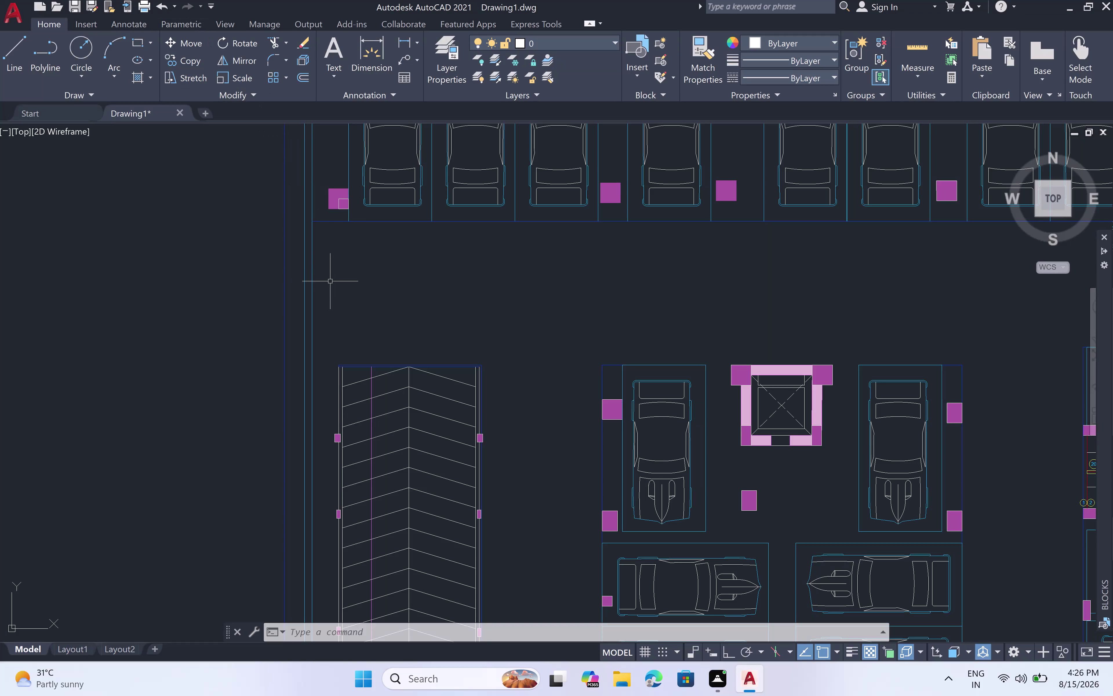
Start a NET-pattern hatch and pick inside the driveway area.
text(h)
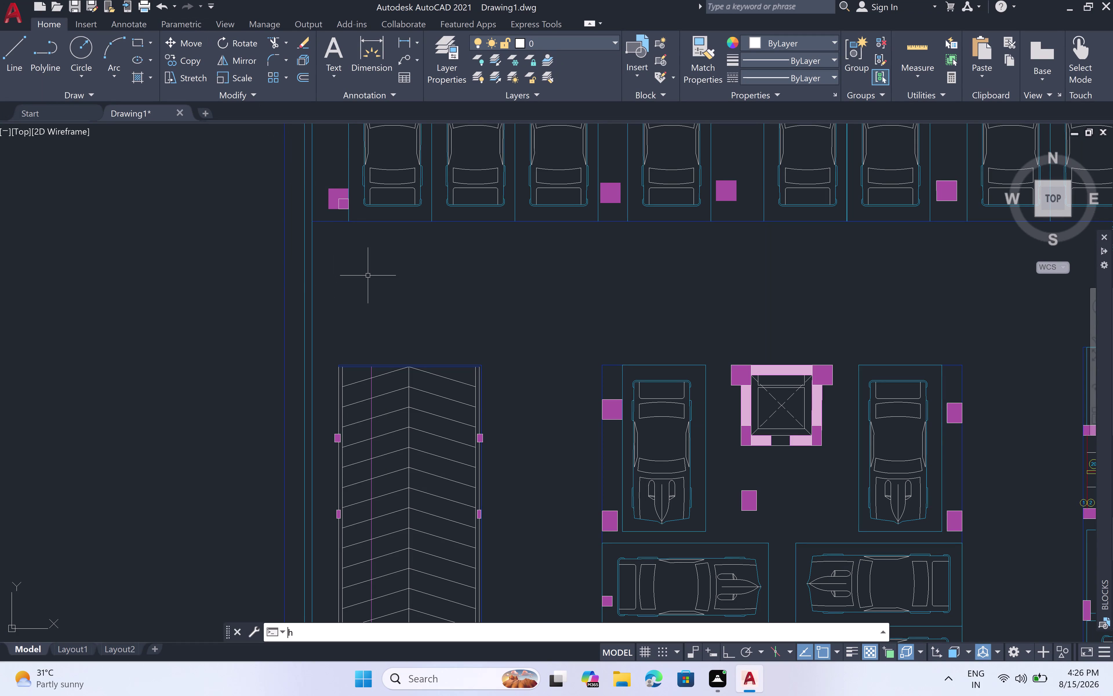
key(space)
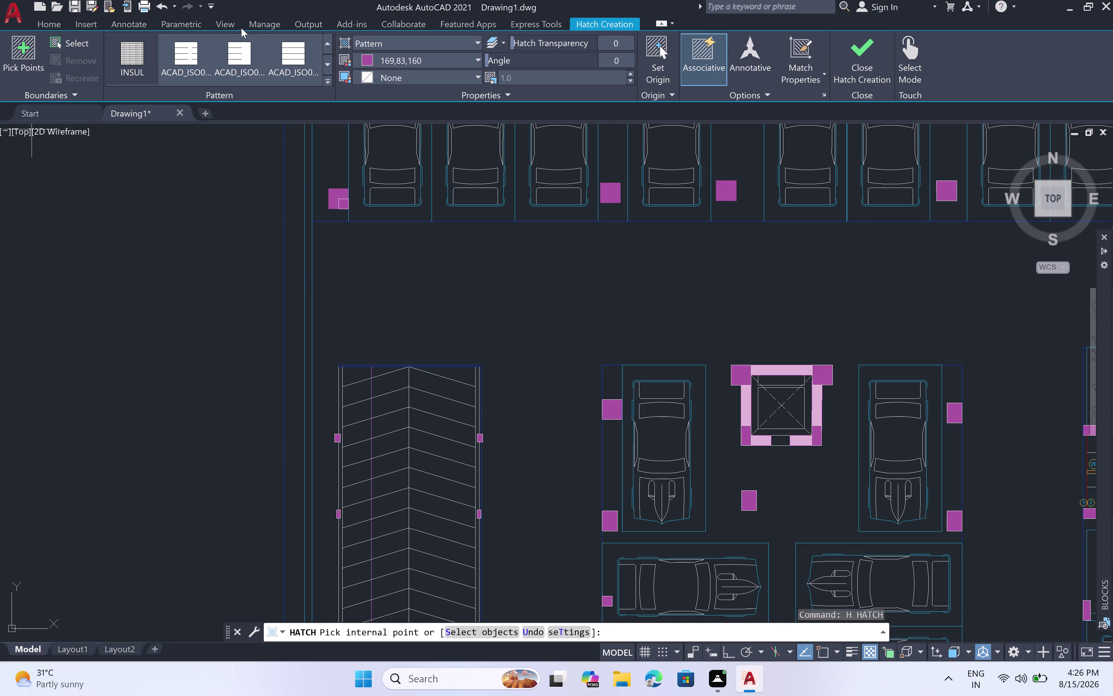
triple_click(326, 71)
click(325, 71)
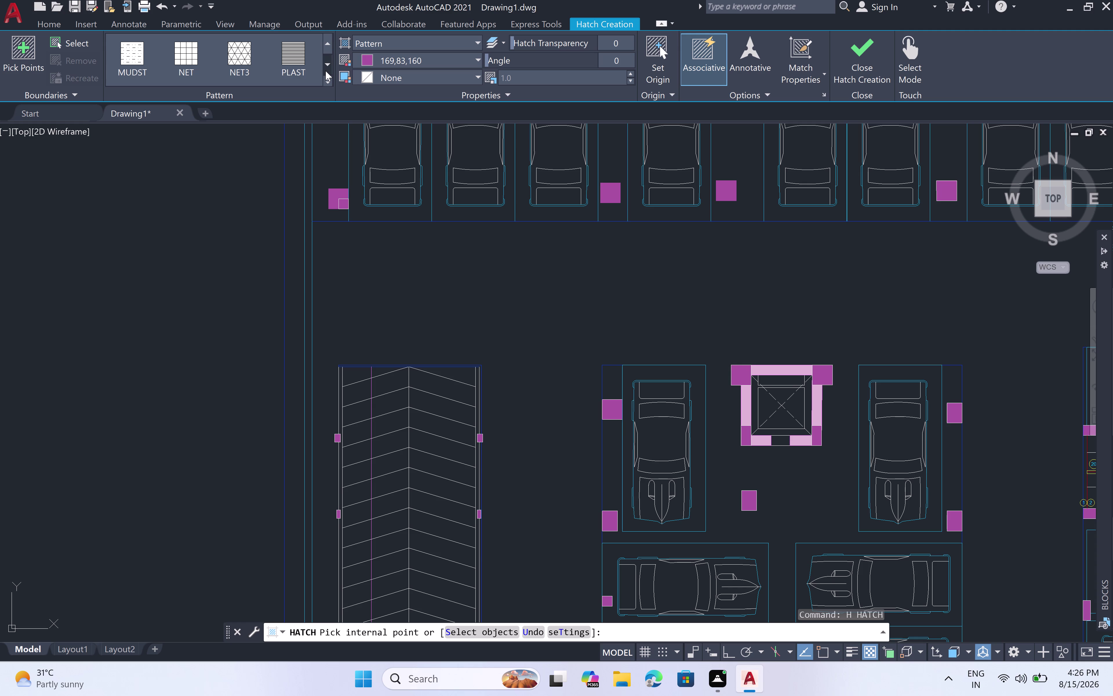
click(184, 55)
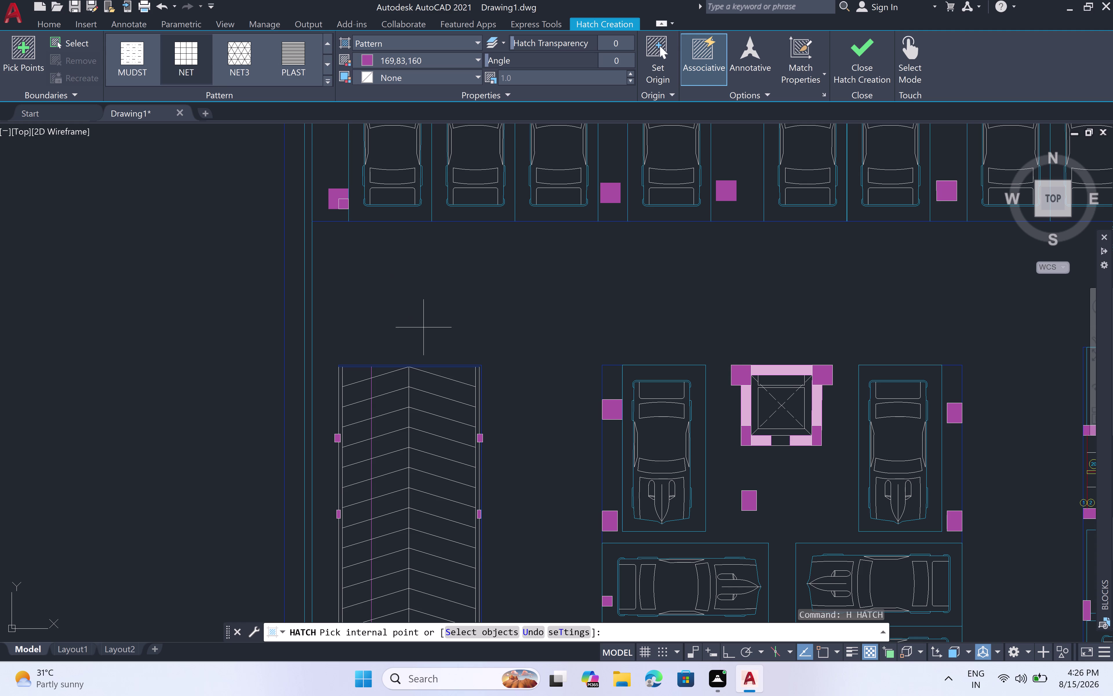
click(450, 313)
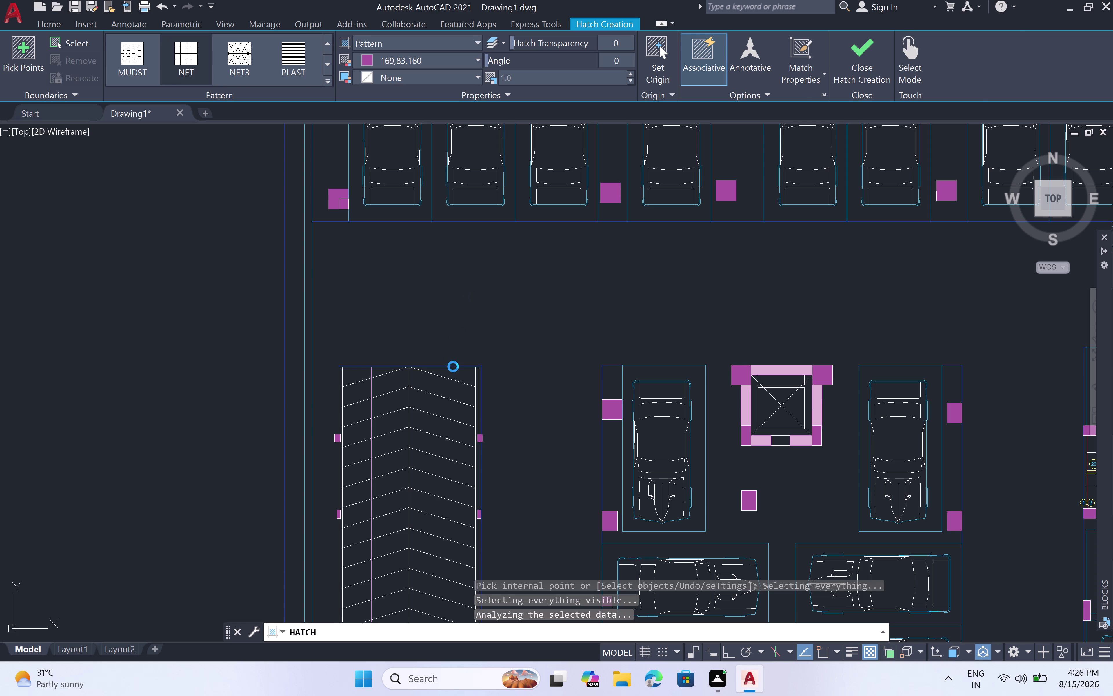
Cancel the hatch and start the LINE command.
key(Escape)
key(l)
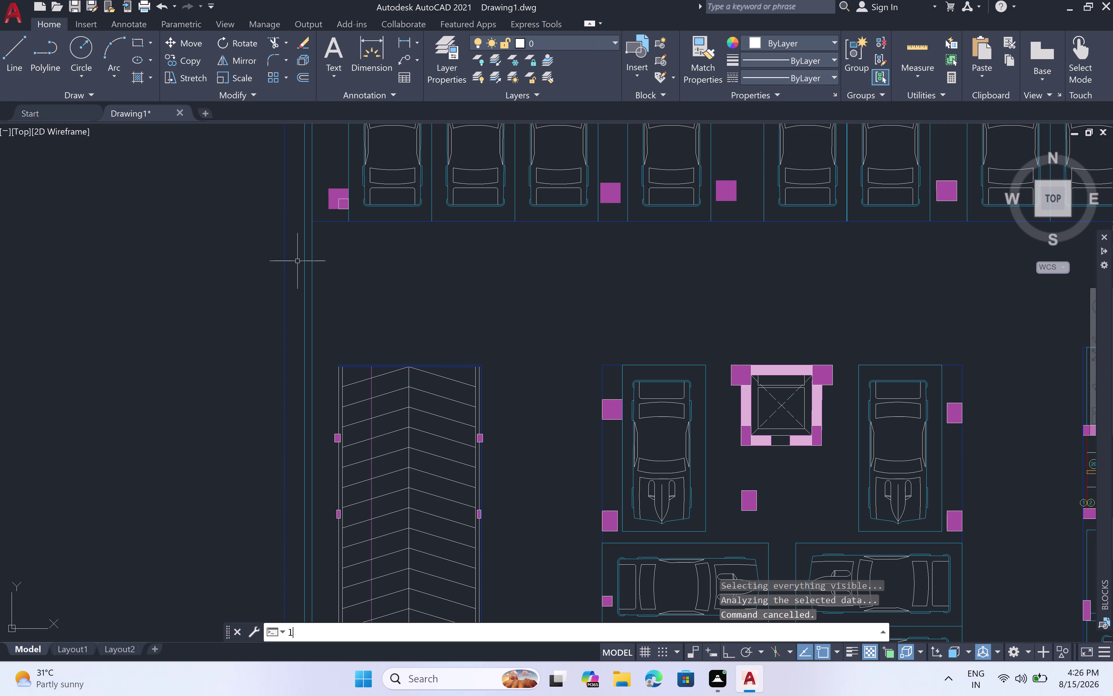
key(space)
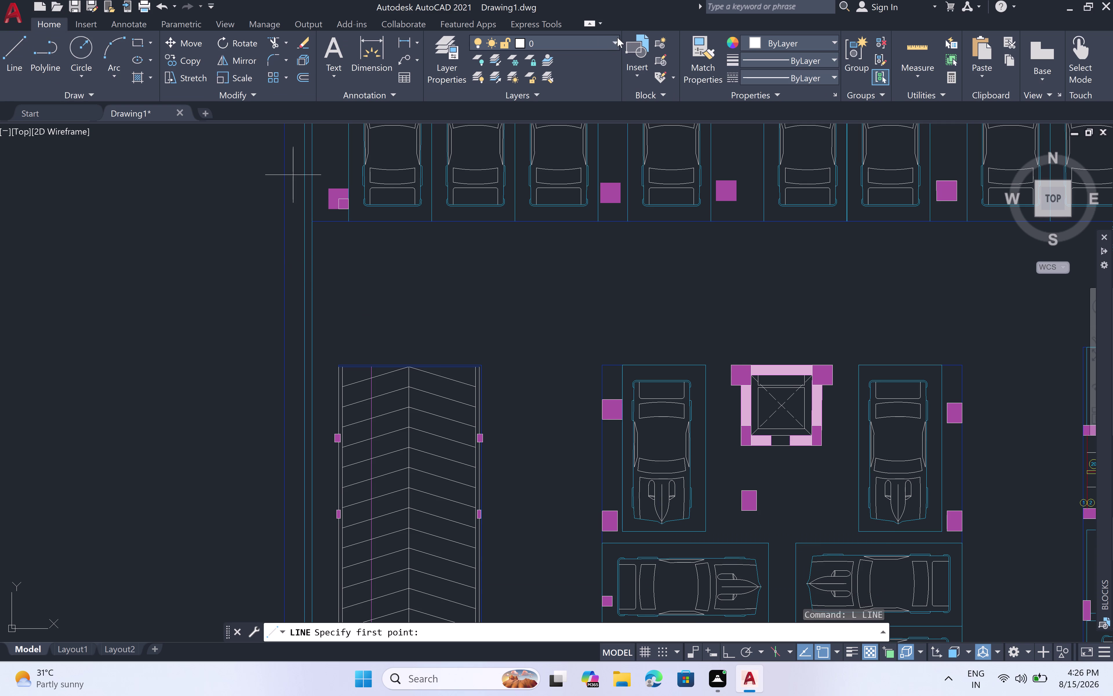
Switch to the blue layer and line the driveway's left and lower edges.
click(614, 39)
click(569, 74)
scroll(up, 3)
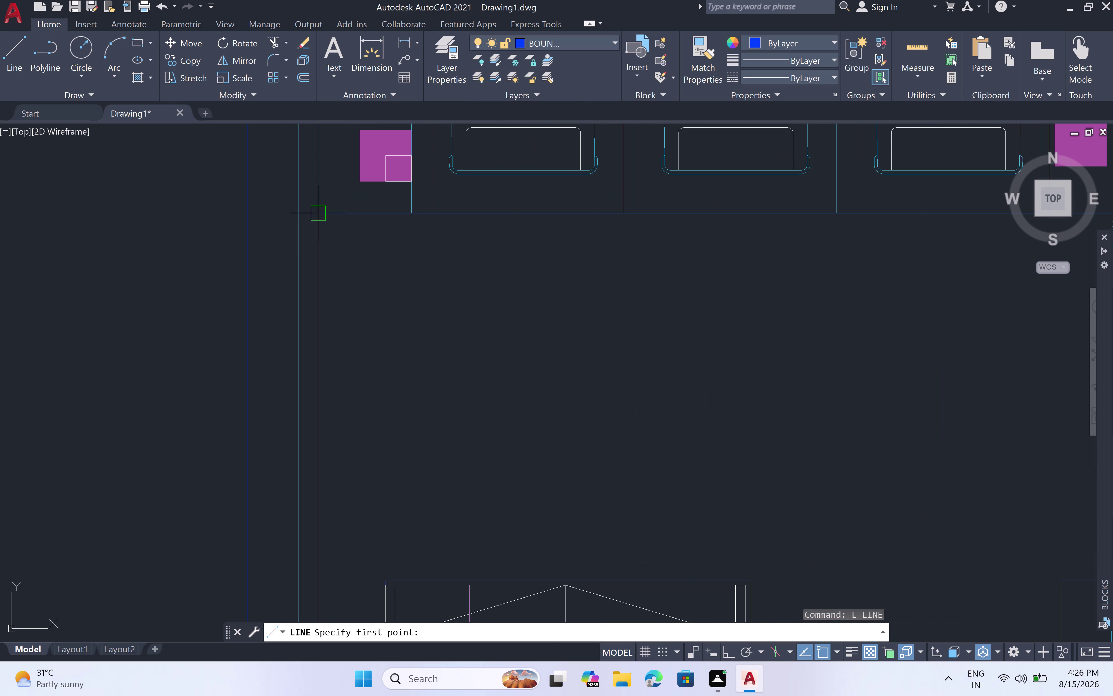
double_click(320, 211)
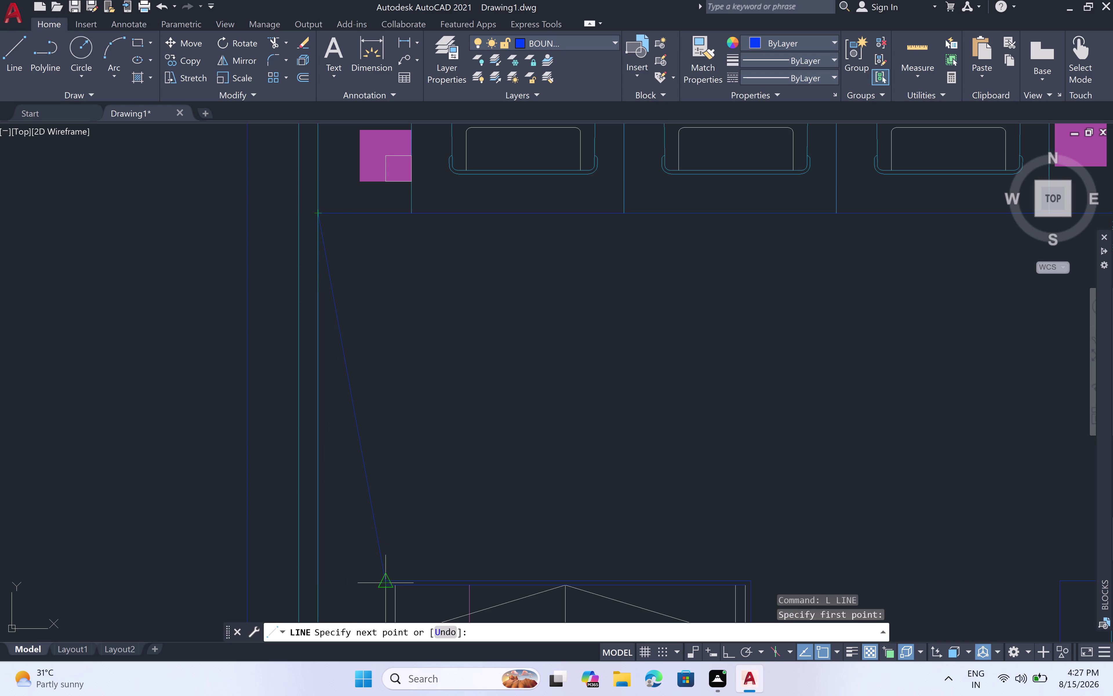
scroll(up, 3)
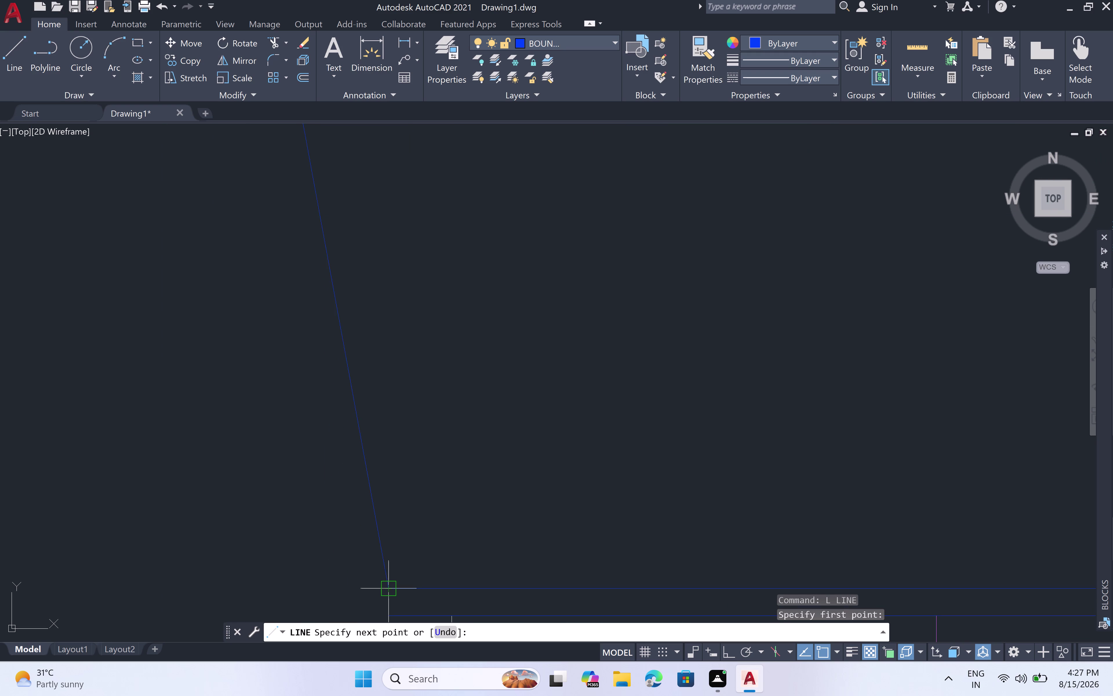
scroll(down, 3)
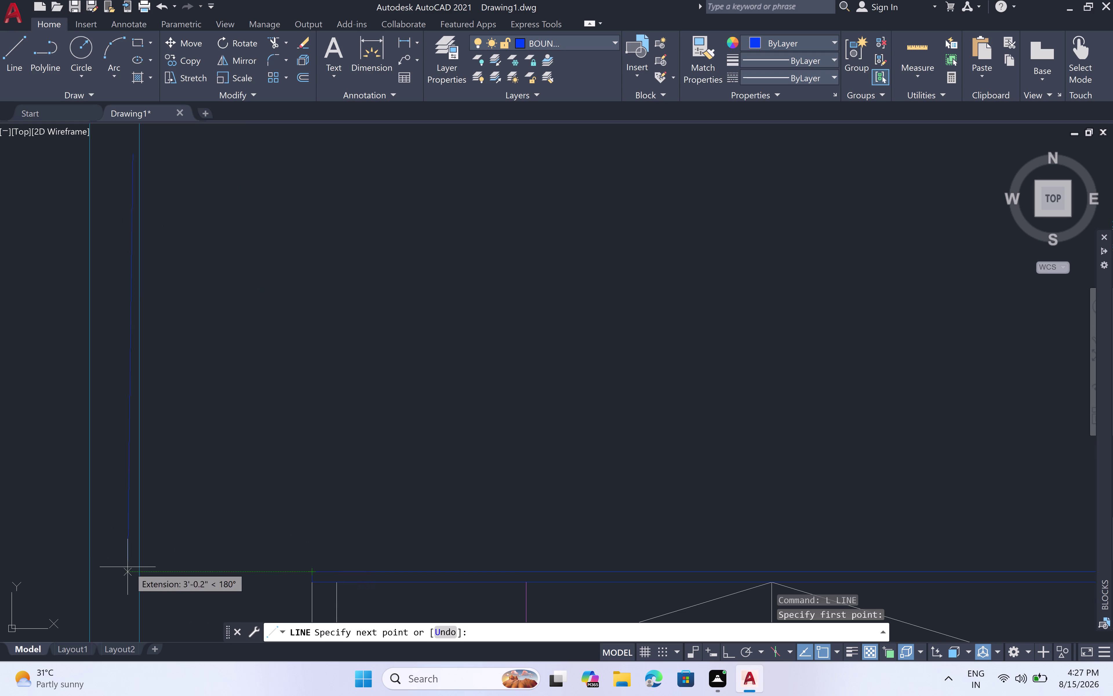
double_click(138, 569)
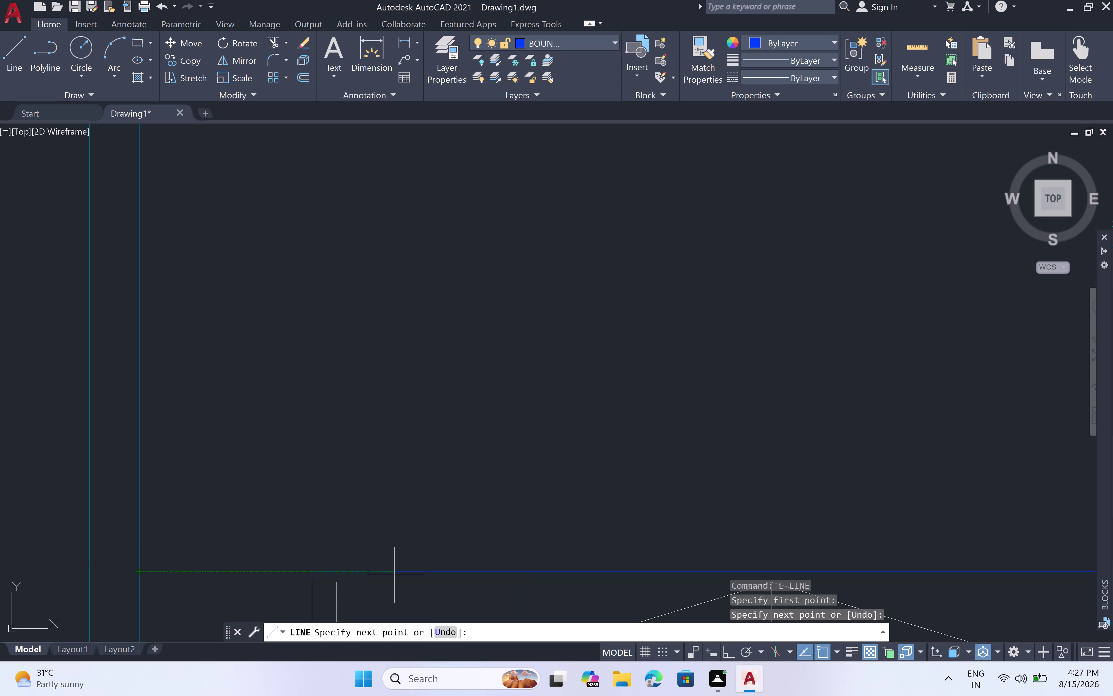
scroll(up, 3)
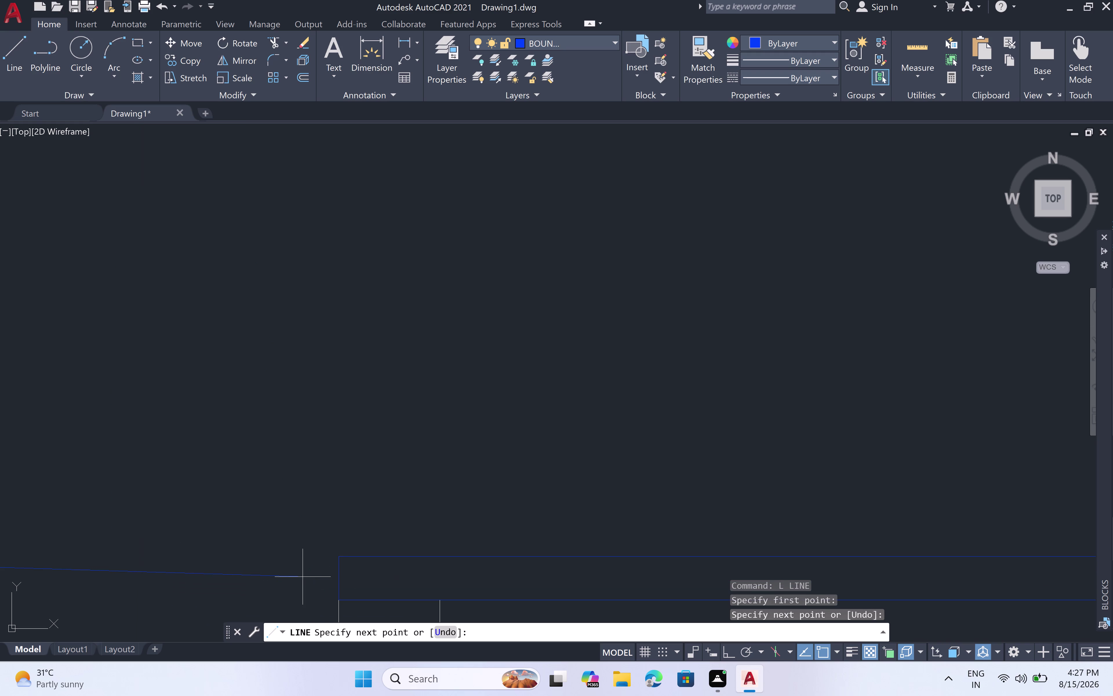
click(333, 561)
scroll(down, 3)
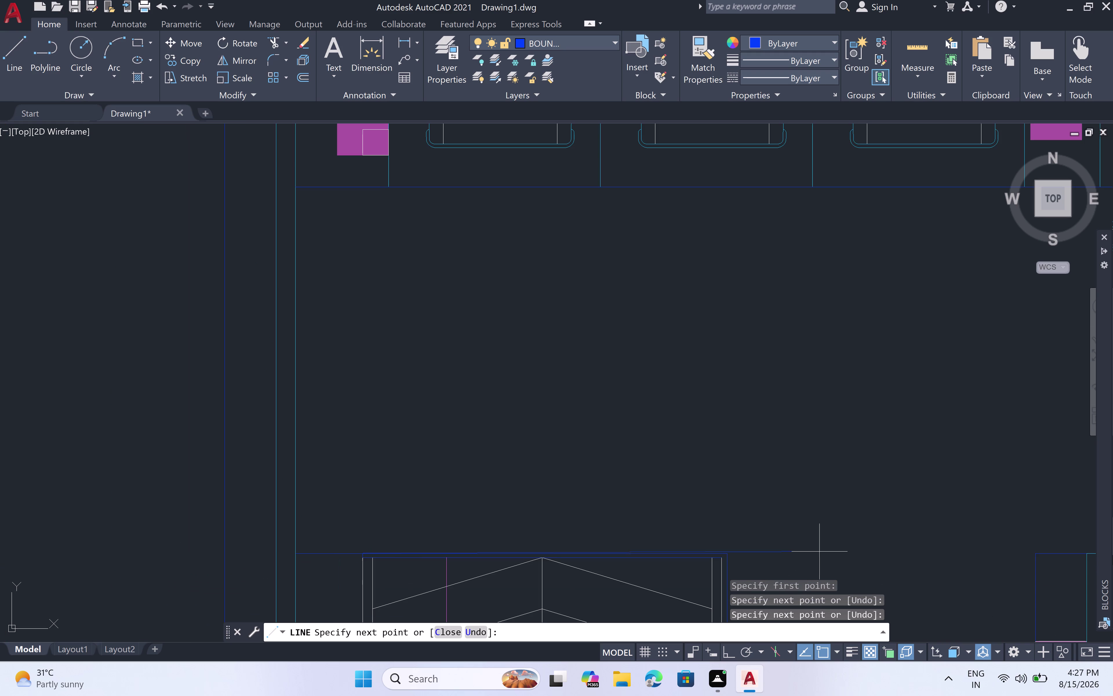
scroll(down, 3)
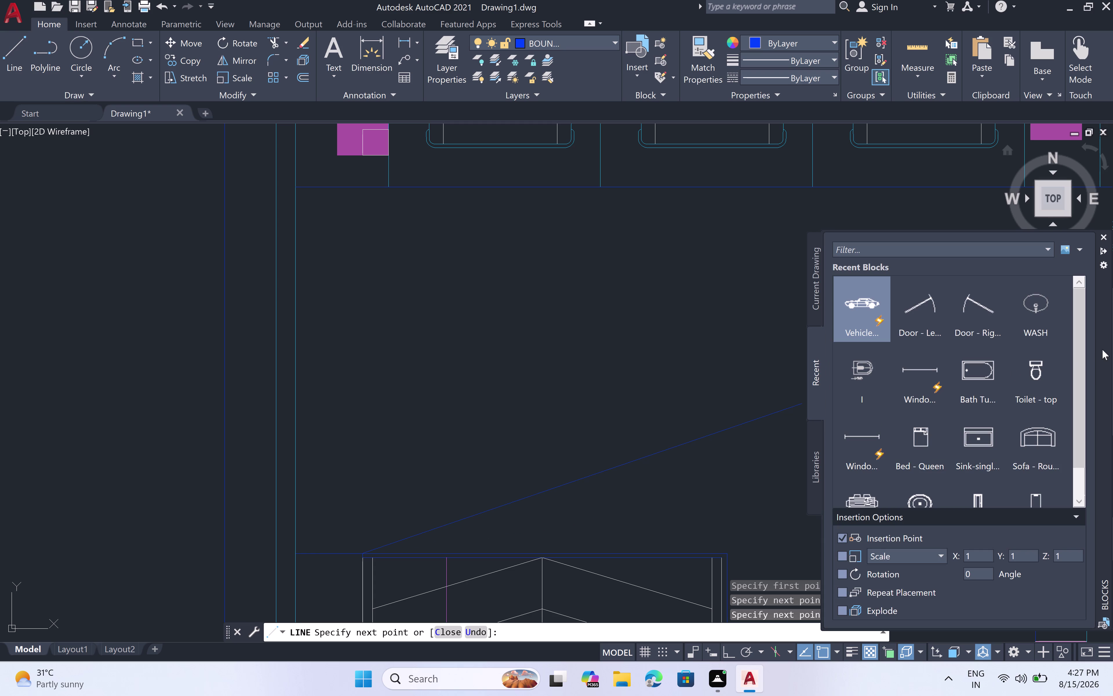
With Ortho on, extend the boundary line to the driveway's right end by the stairs.
double_click(1103, 236)
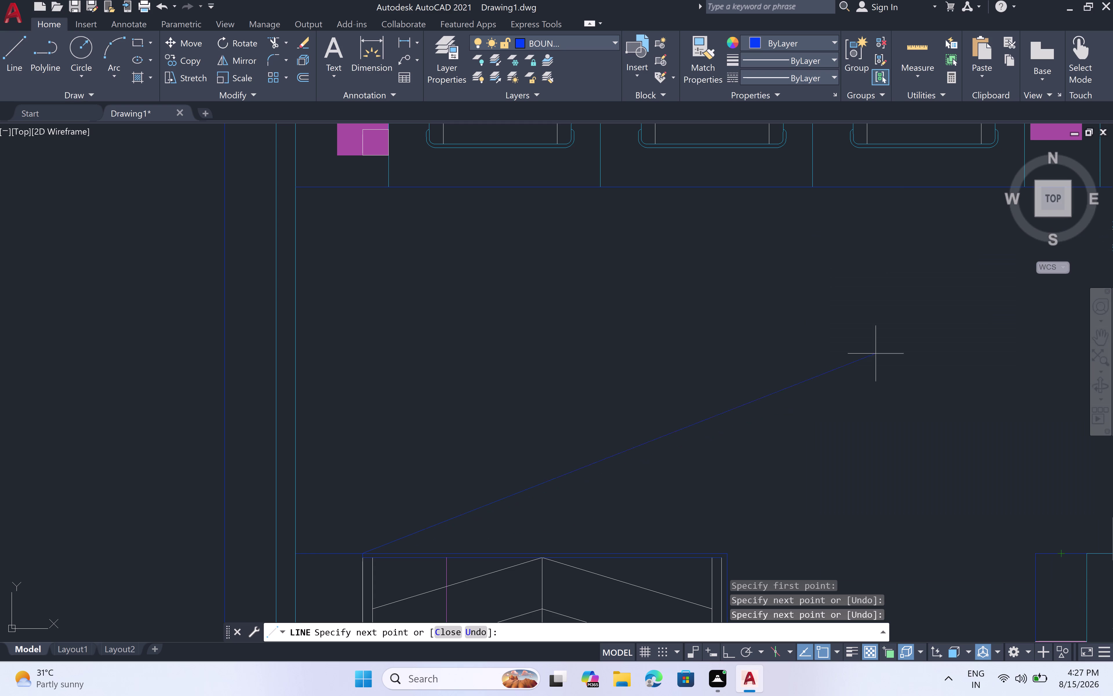
scroll(down, 3)
middle_drag(876, 396, 126, 290)
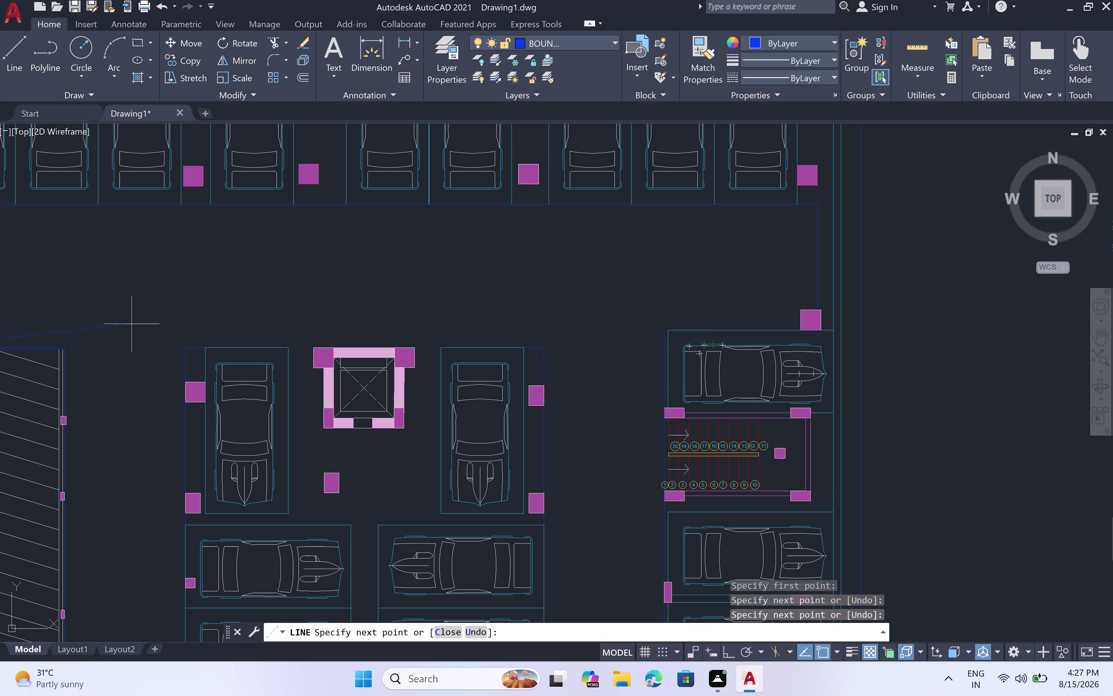
scroll(up, 3)
scroll(down, 3)
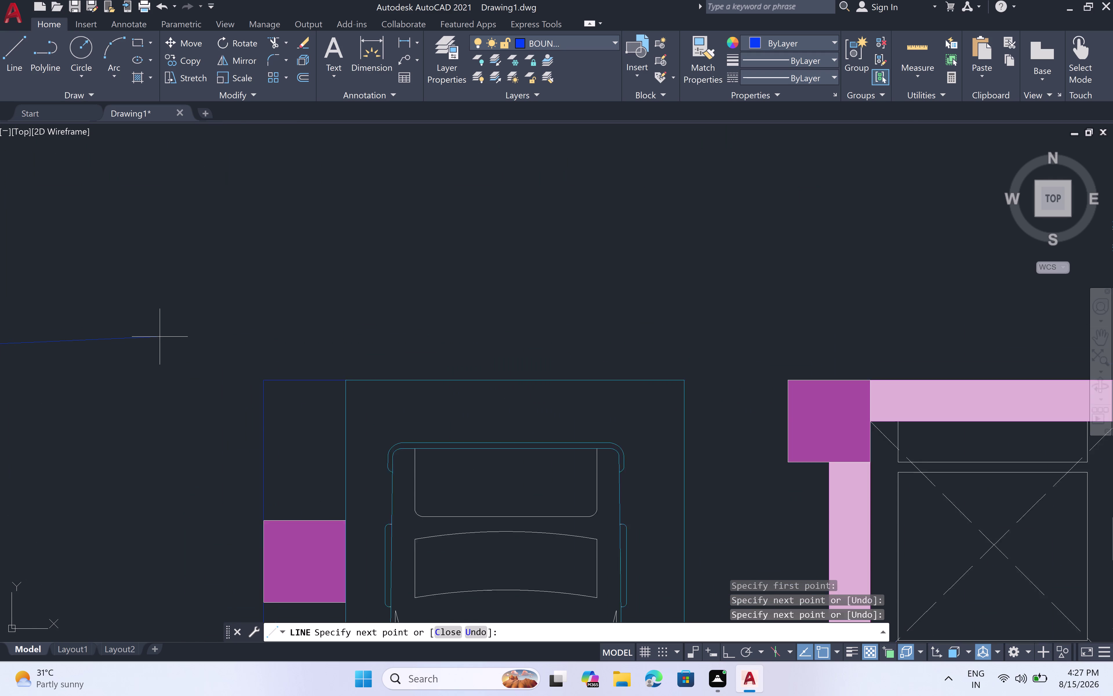
scroll(down, 3)
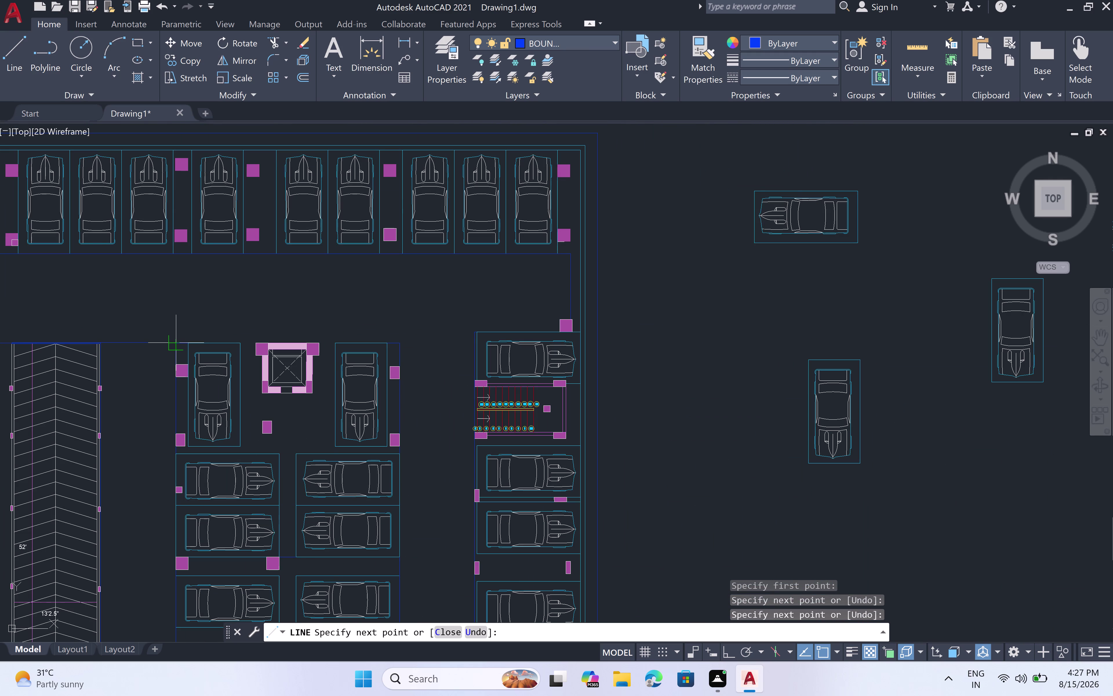
scroll(up, 3)
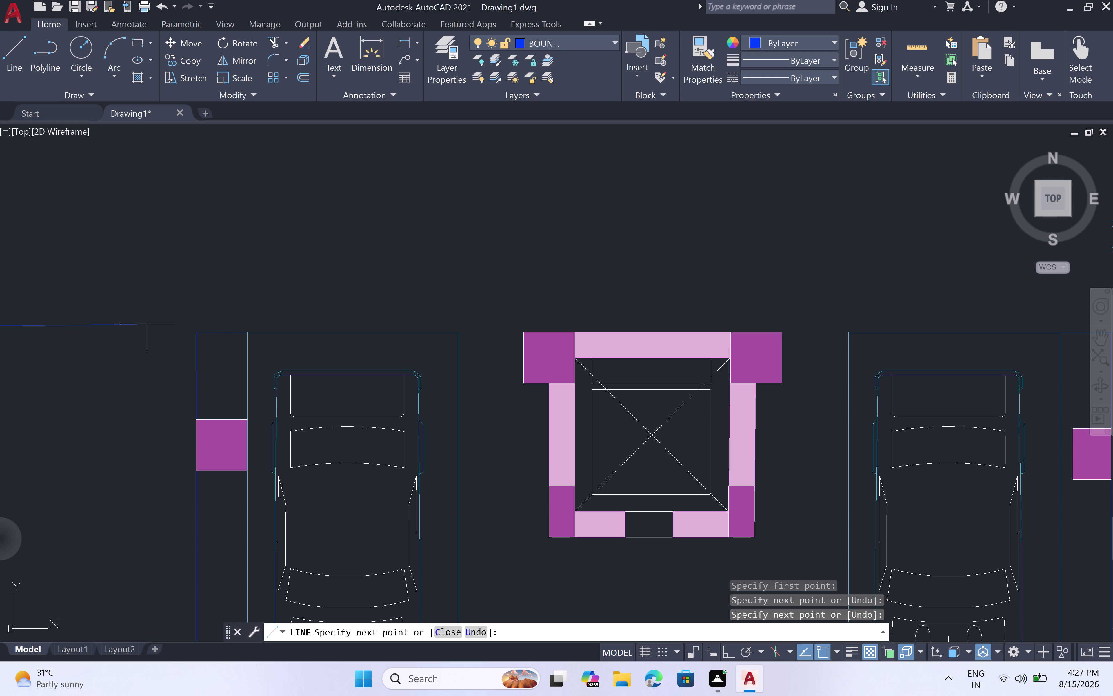
key(F8)
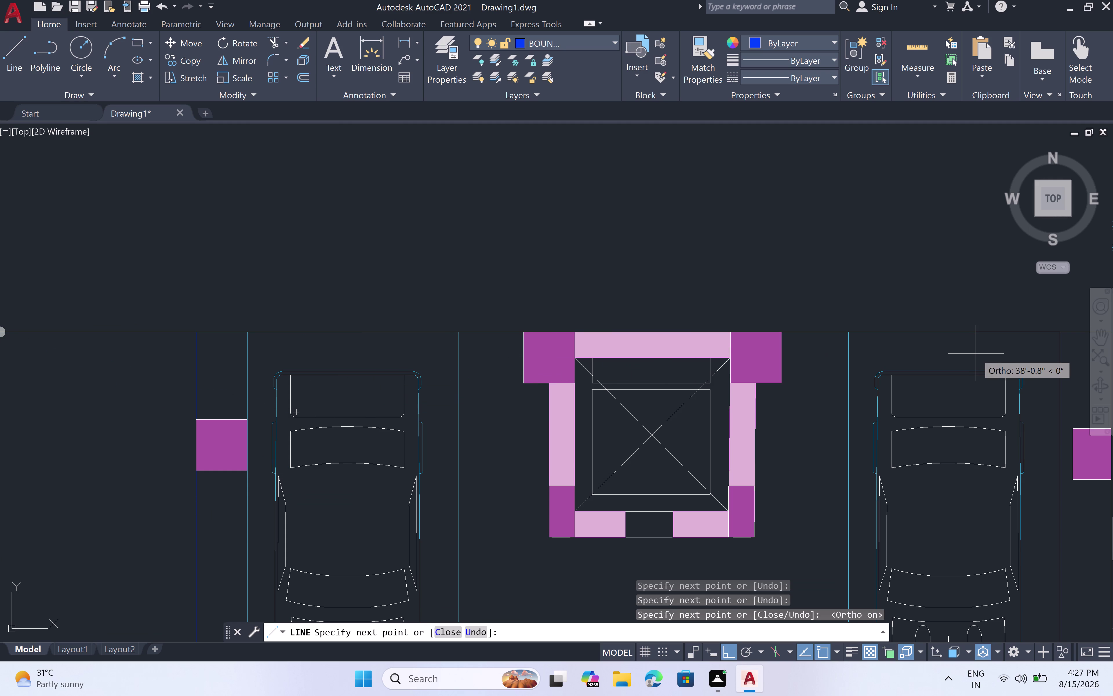
middle_drag(973, 353, 389, 364)
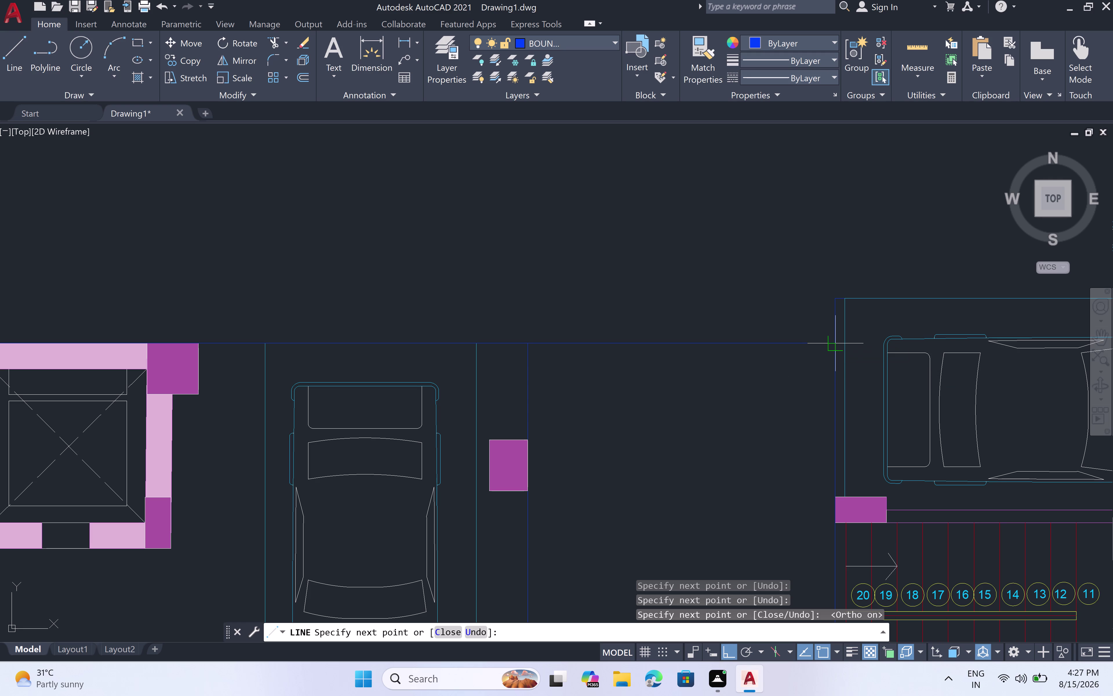
scroll(up, 3)
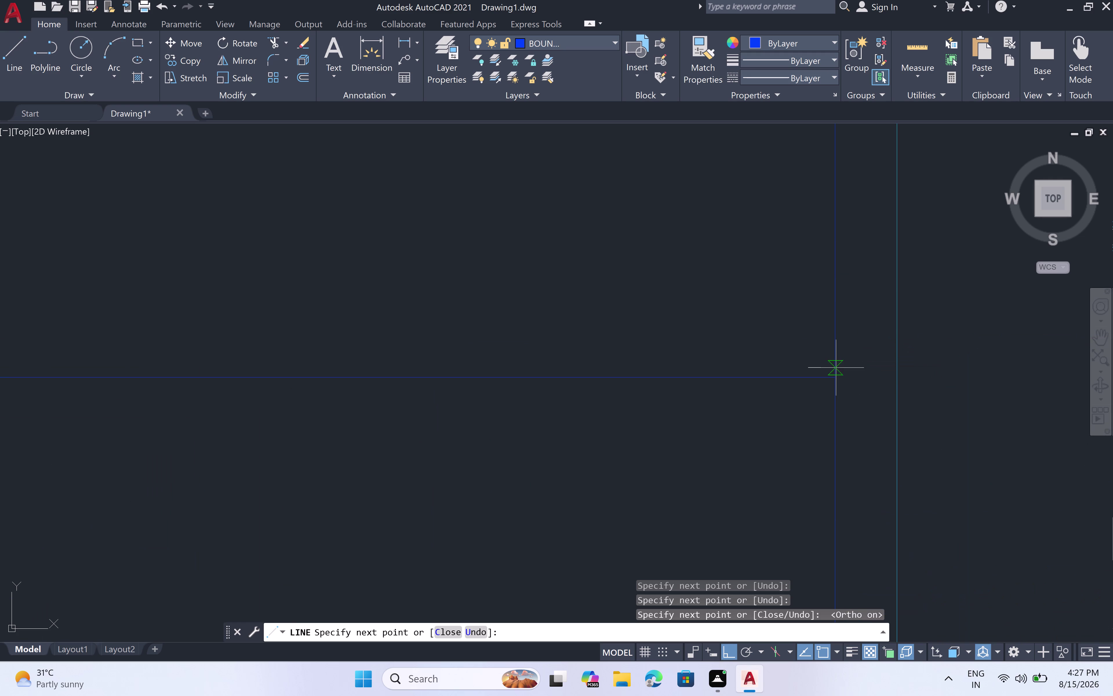
triple_click(834, 374)
key(Escape)
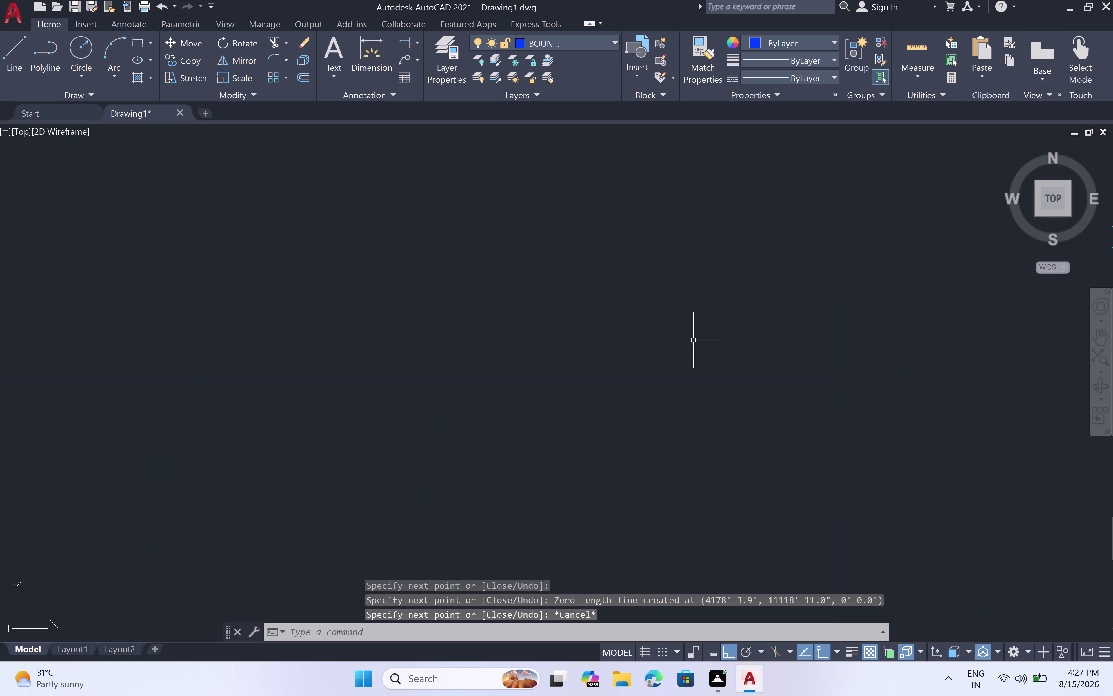
Retry a NET hatch on the driveway and dismiss the boundary-not-found error.
key(h)
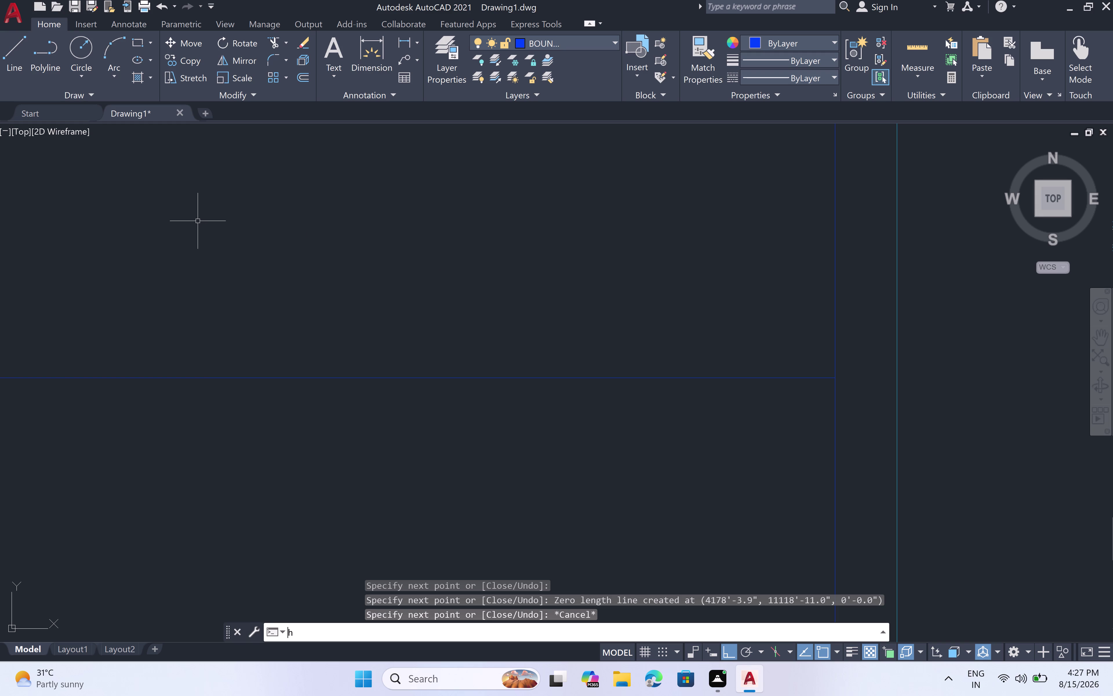
key(space)
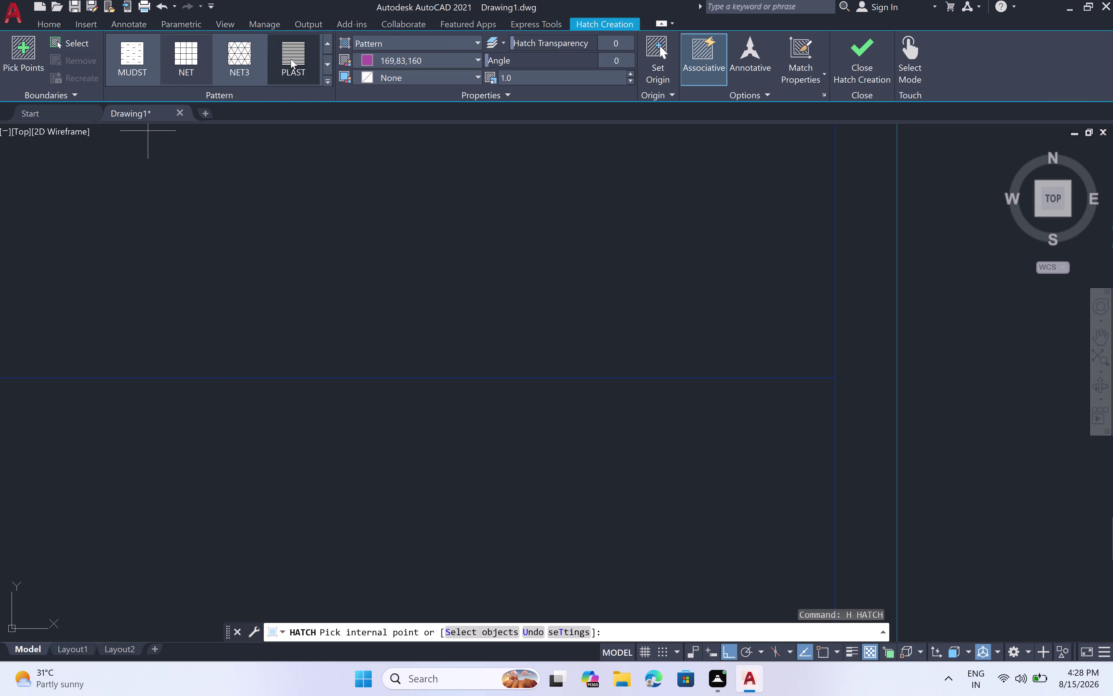
triple_click(186, 53)
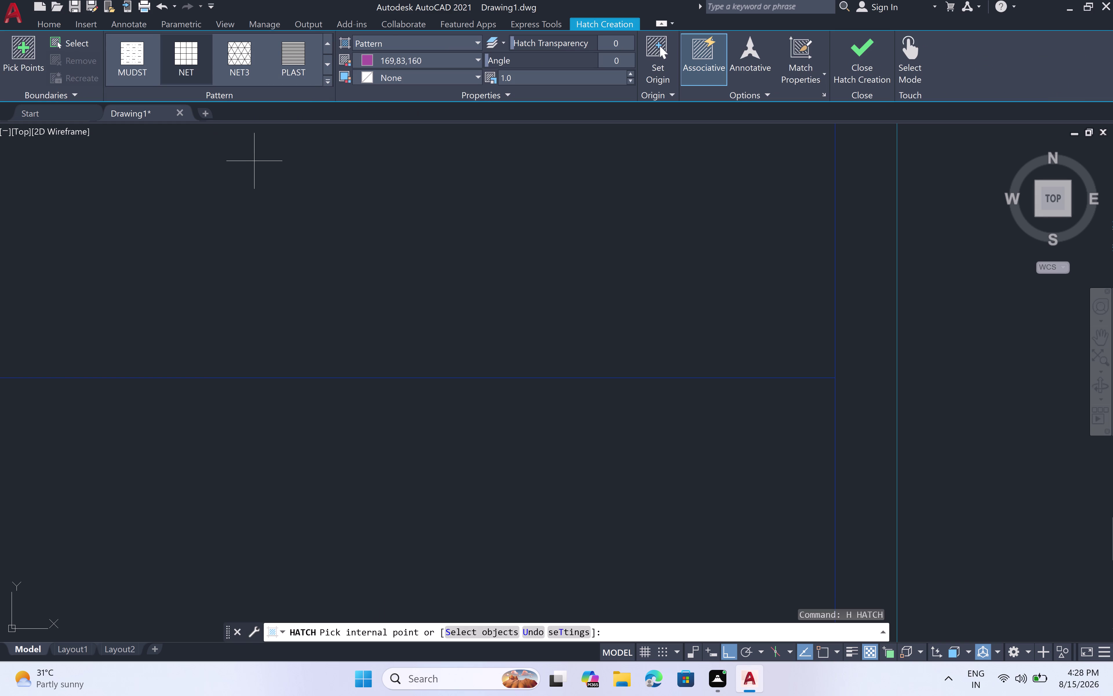
double_click(284, 210)
scroll(up, 3)
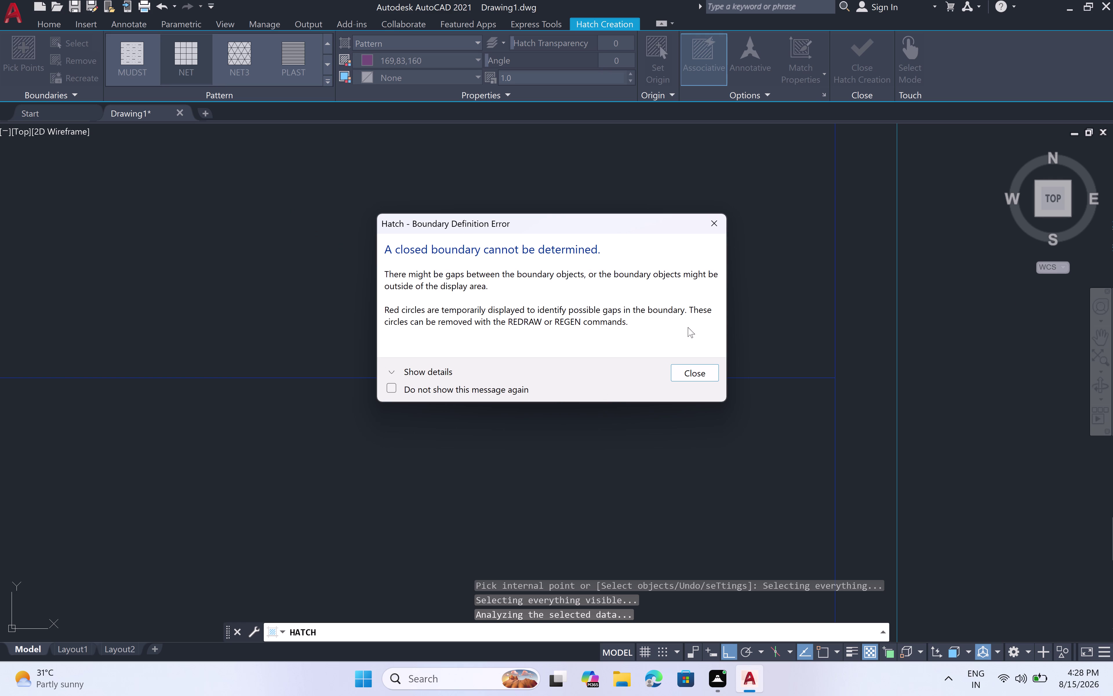
click(701, 365)
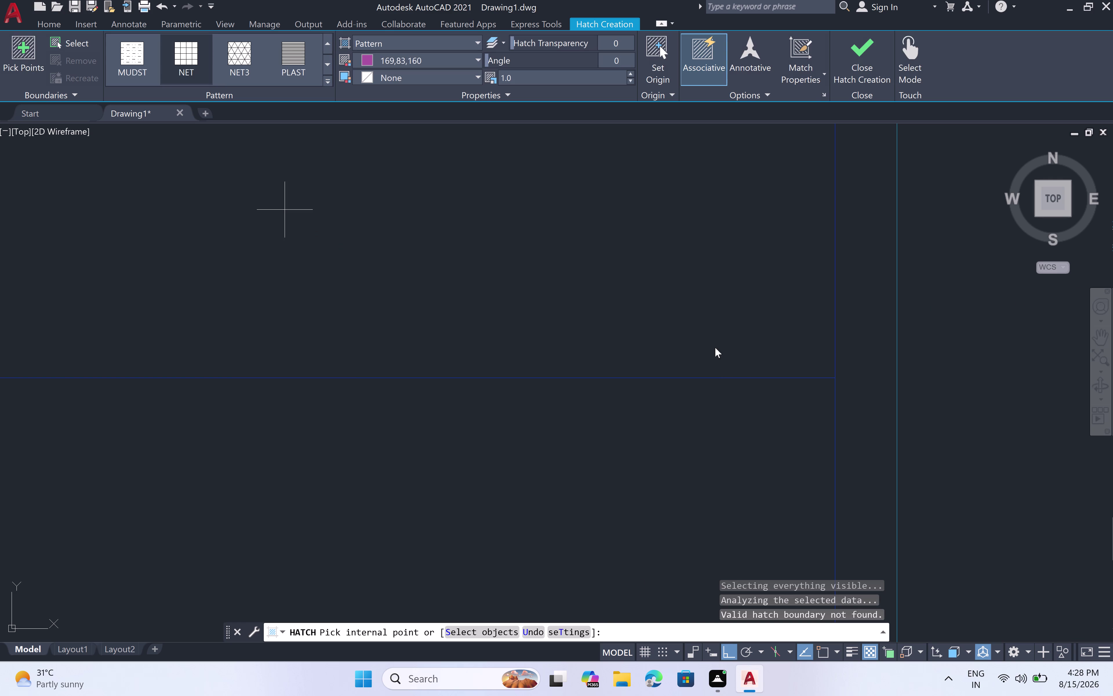
Pan to the plan's right side and cancel the failed hatch.
scroll(down, 3)
scroll(down, 3)
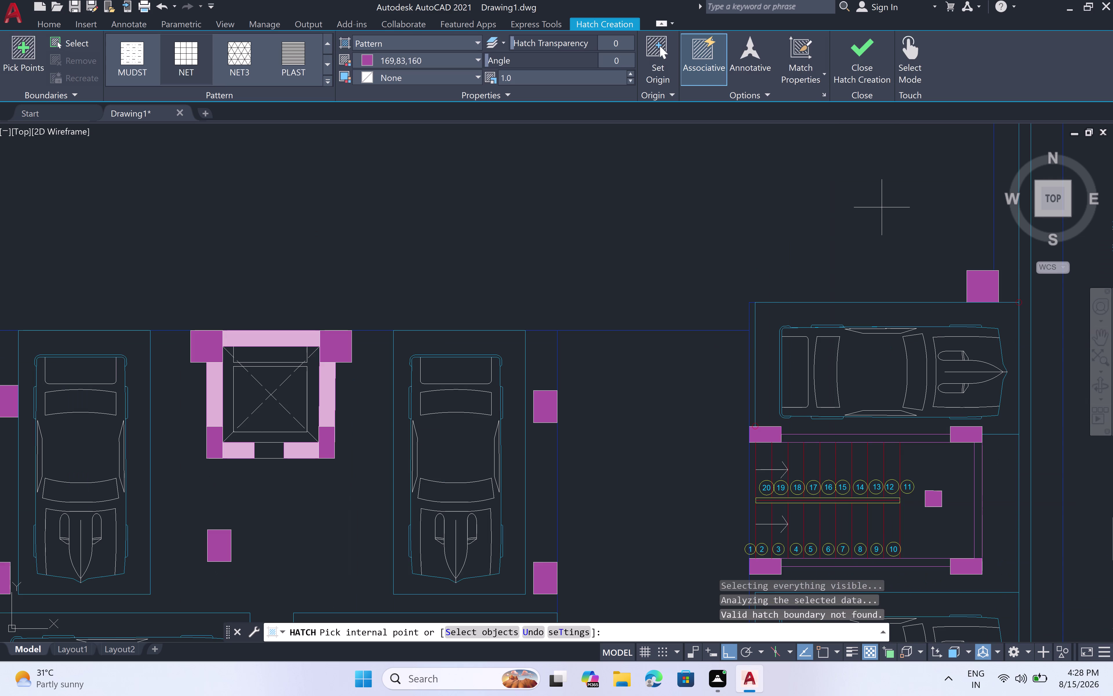
middle_drag(884, 207, 59, 258)
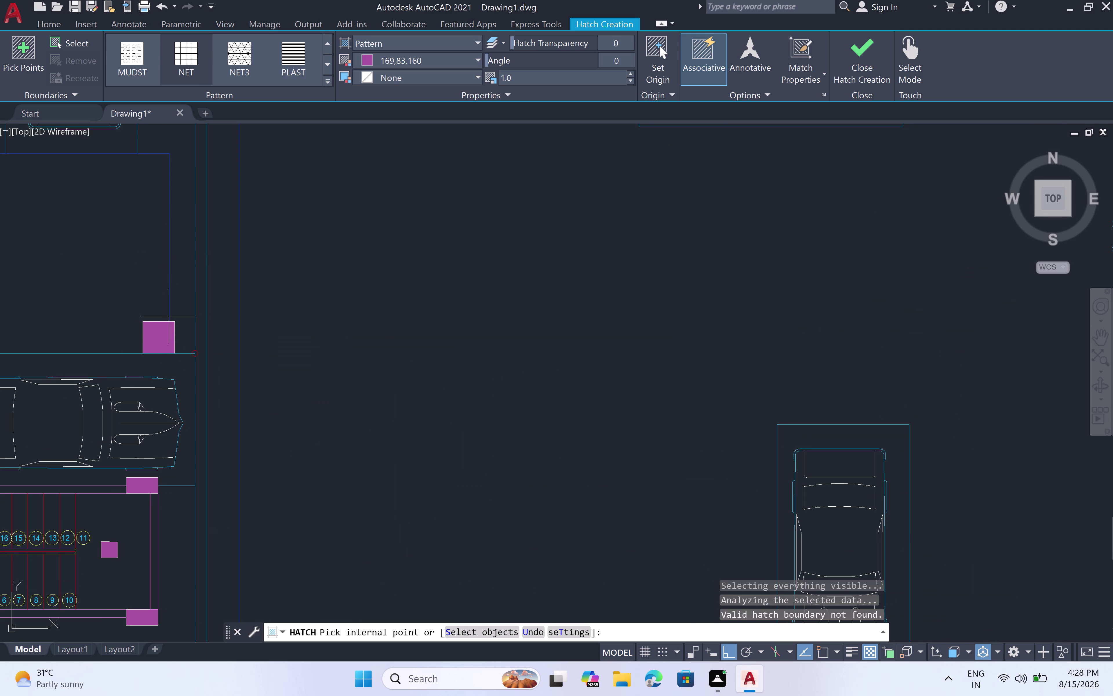
scroll(up, 3)
scroll(up, 3)
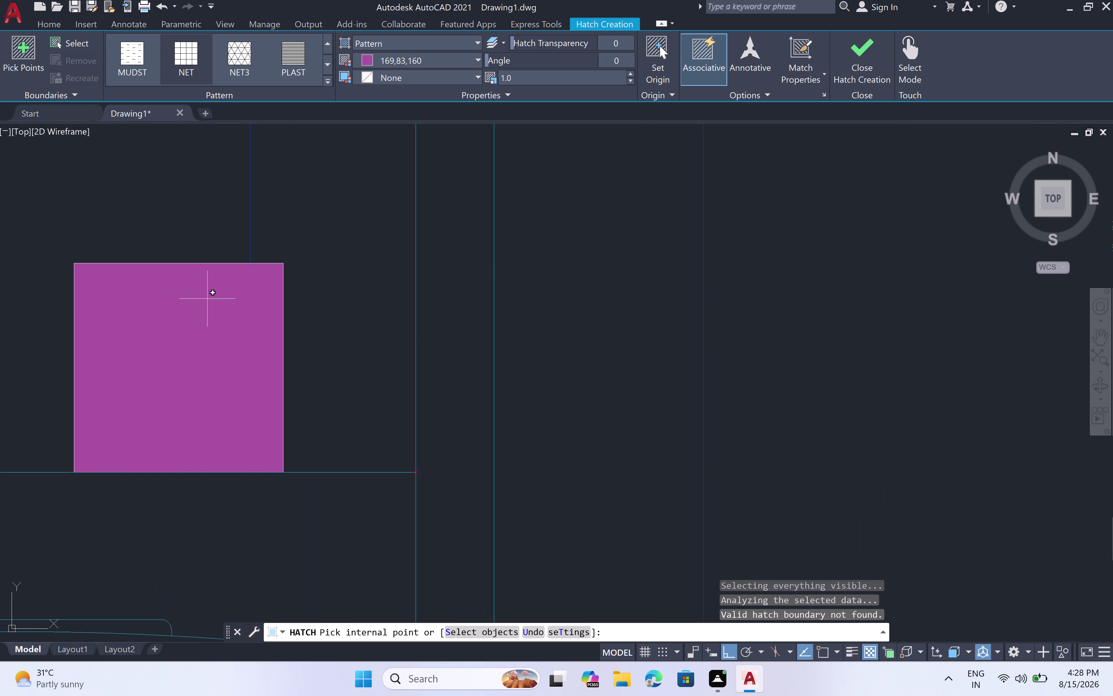
text(l)
key(space)
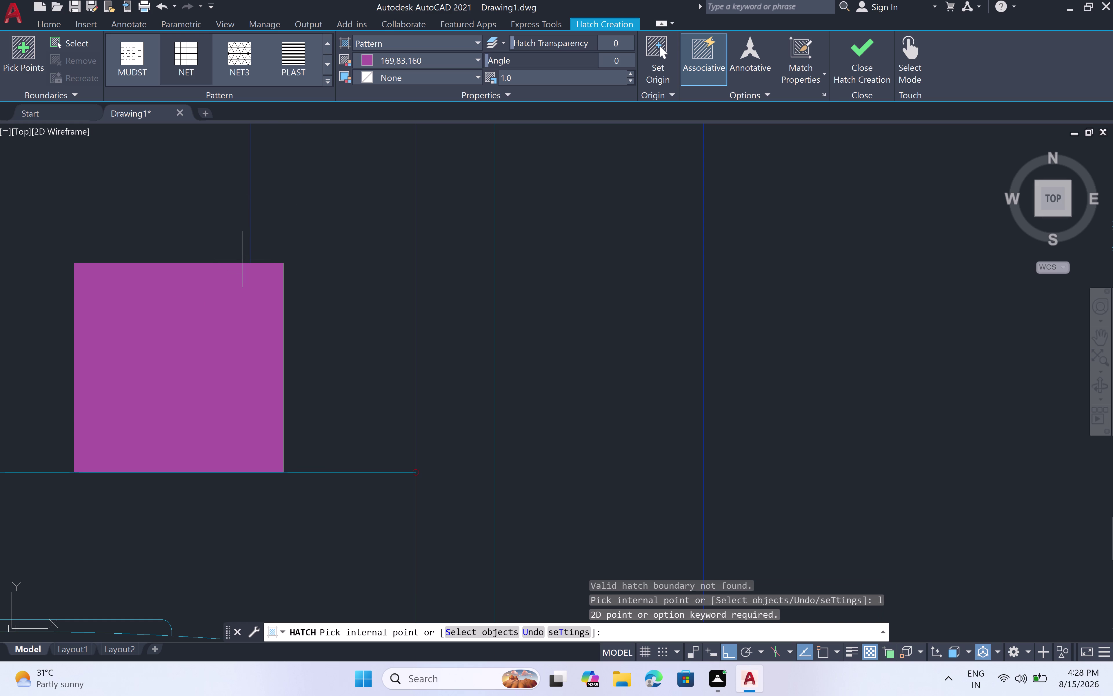
key(Escape)
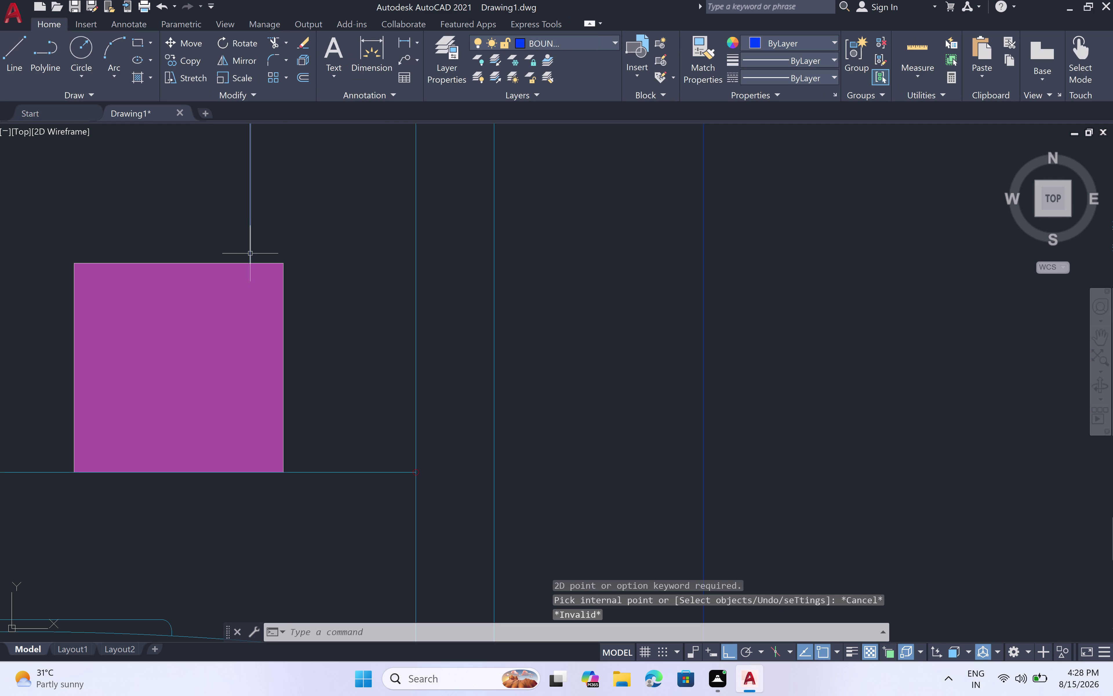
Trace the magenta square's left and bottom edges with lines.
text(l)
key(space)
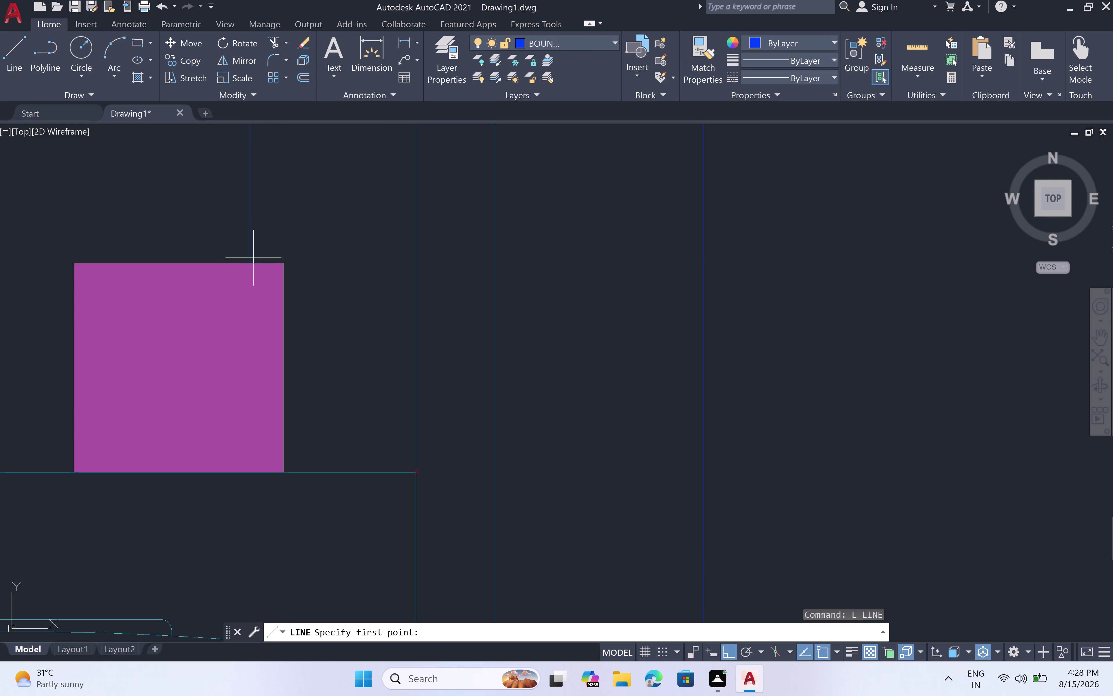
double_click(254, 261)
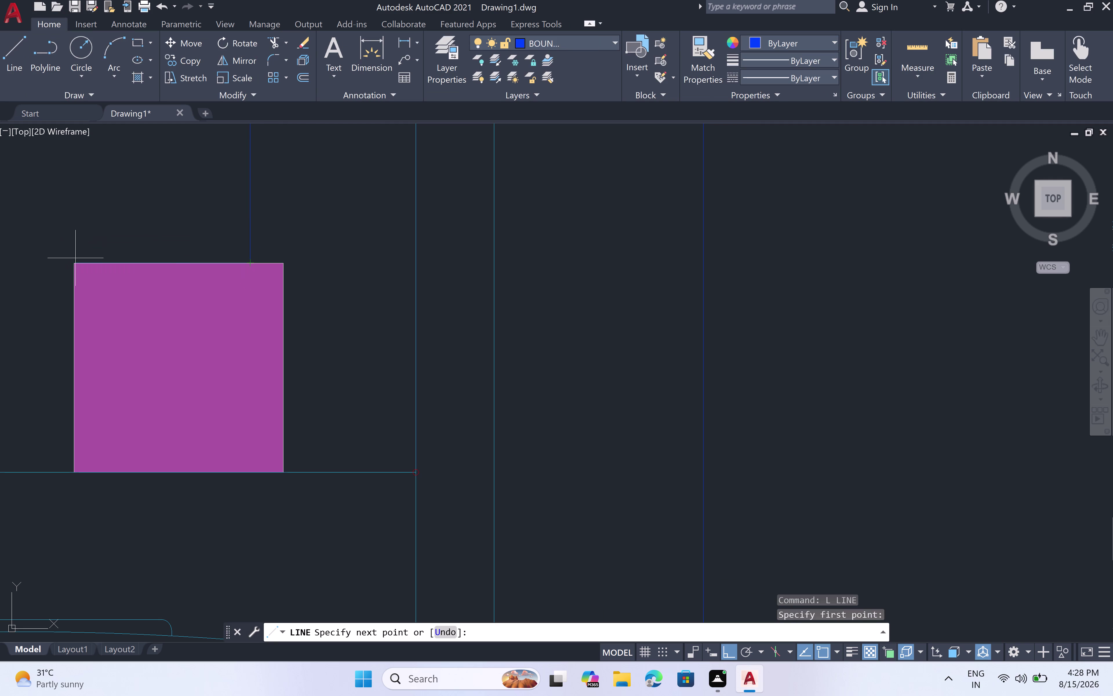
double_click(75, 262)
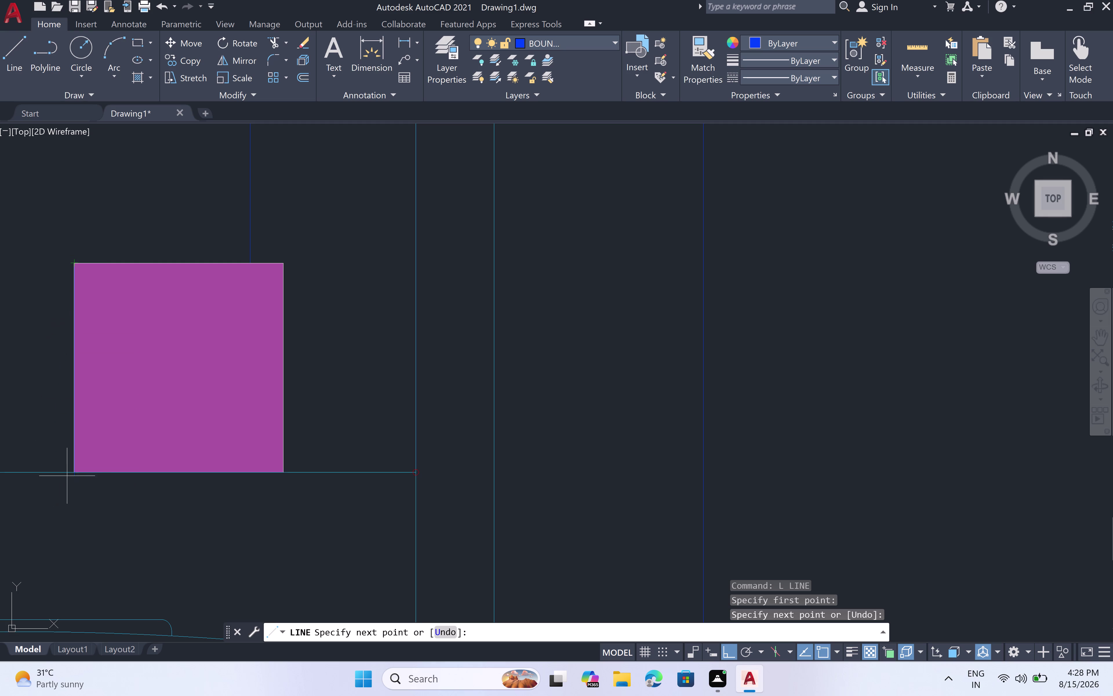
click(72, 475)
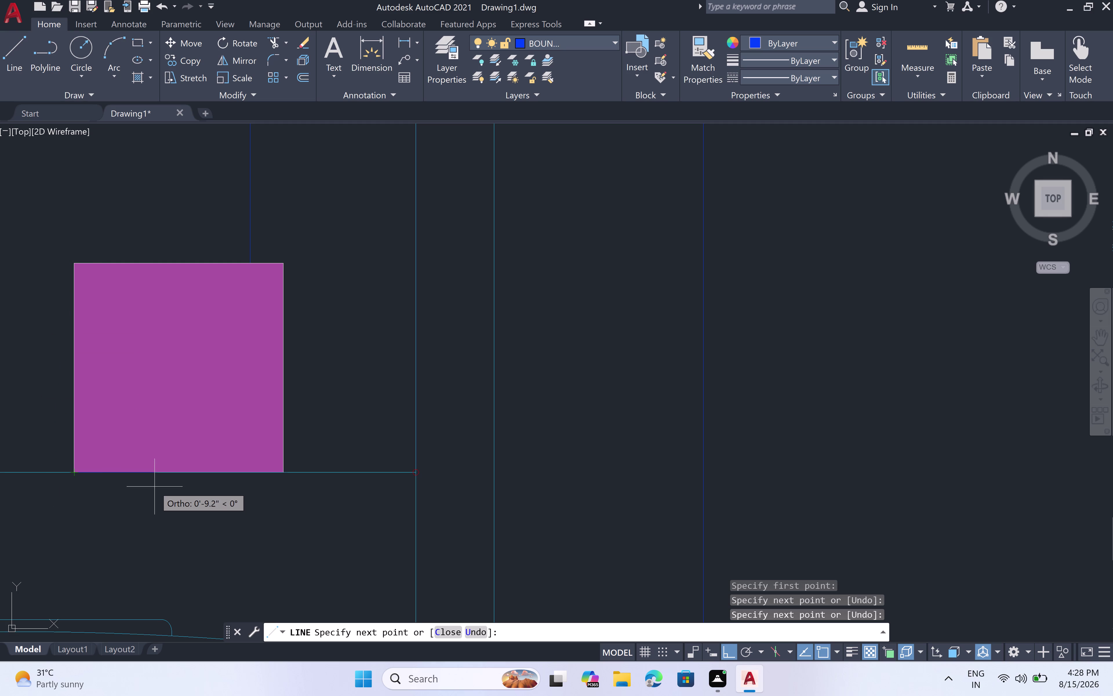
key(Escape)
Zoom out and pan back to the parking plan, then start a new hatch.
scroll(down, 3)
scroll(down, 3)
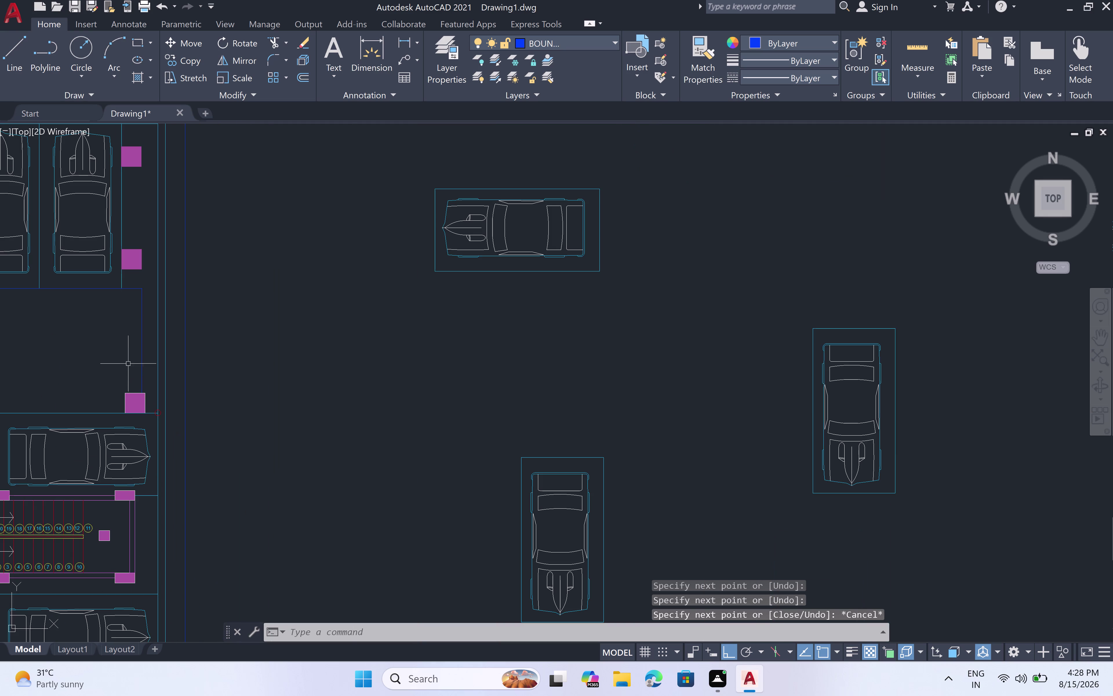
middle_drag(102, 342, 215, 259)
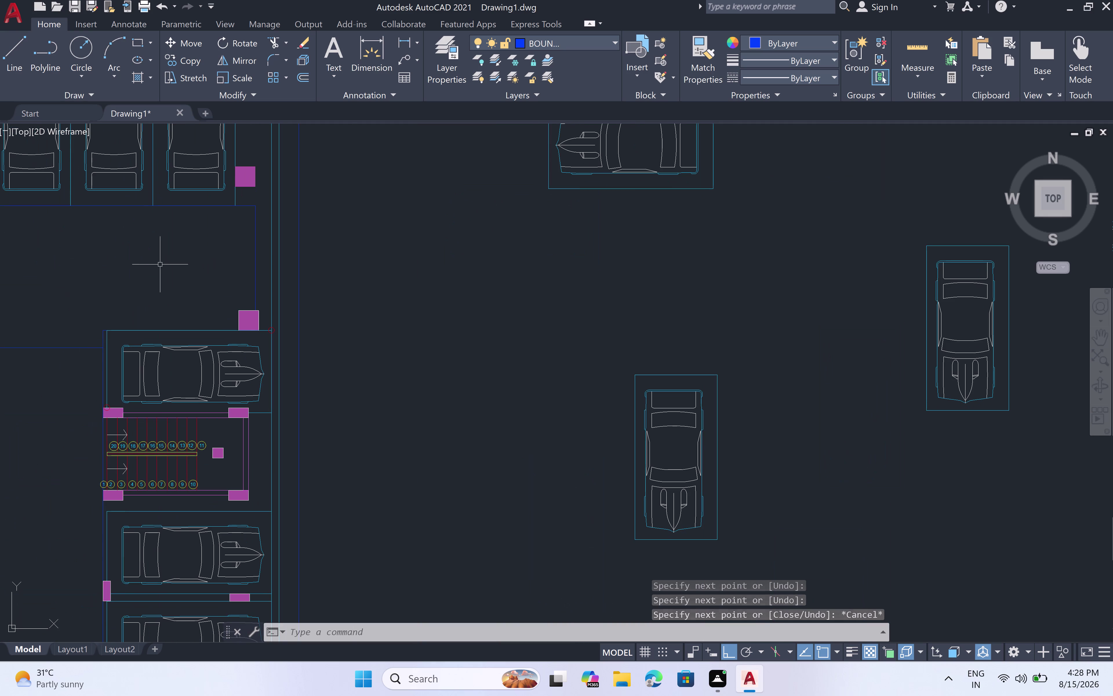
key(Escape)
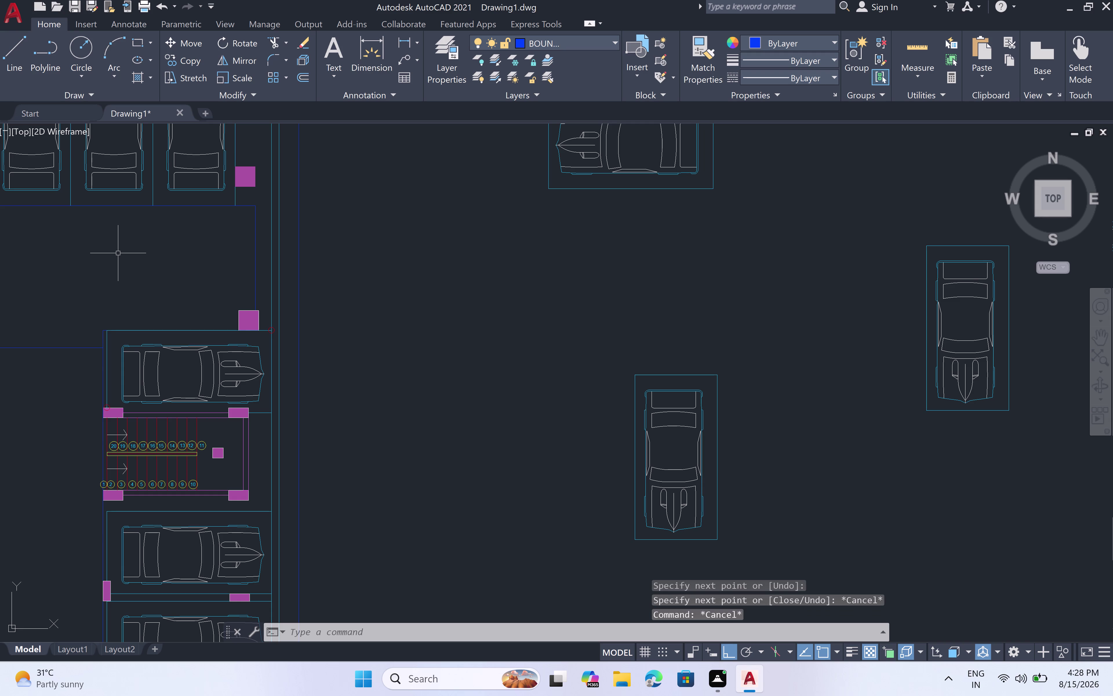
key(h)
key(space)
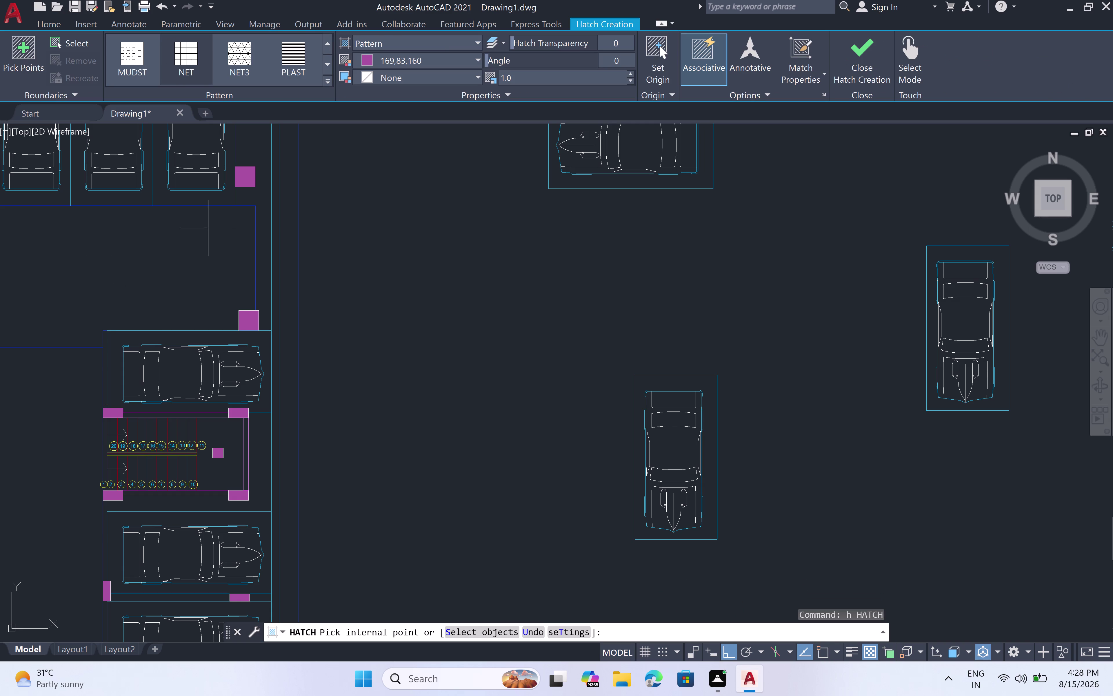
Pick internal points in the open driveway area for the hatch.
double_click(192, 51)
click(132, 293)
scroll(down, 3)
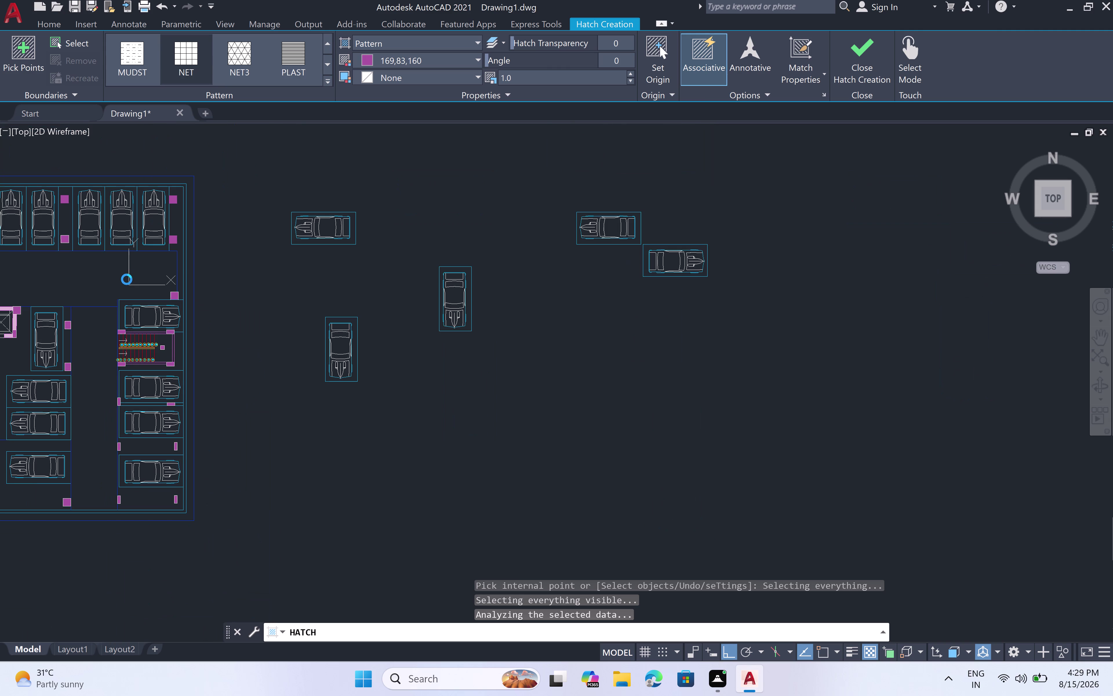
middle_drag(127, 280, 388, 276)
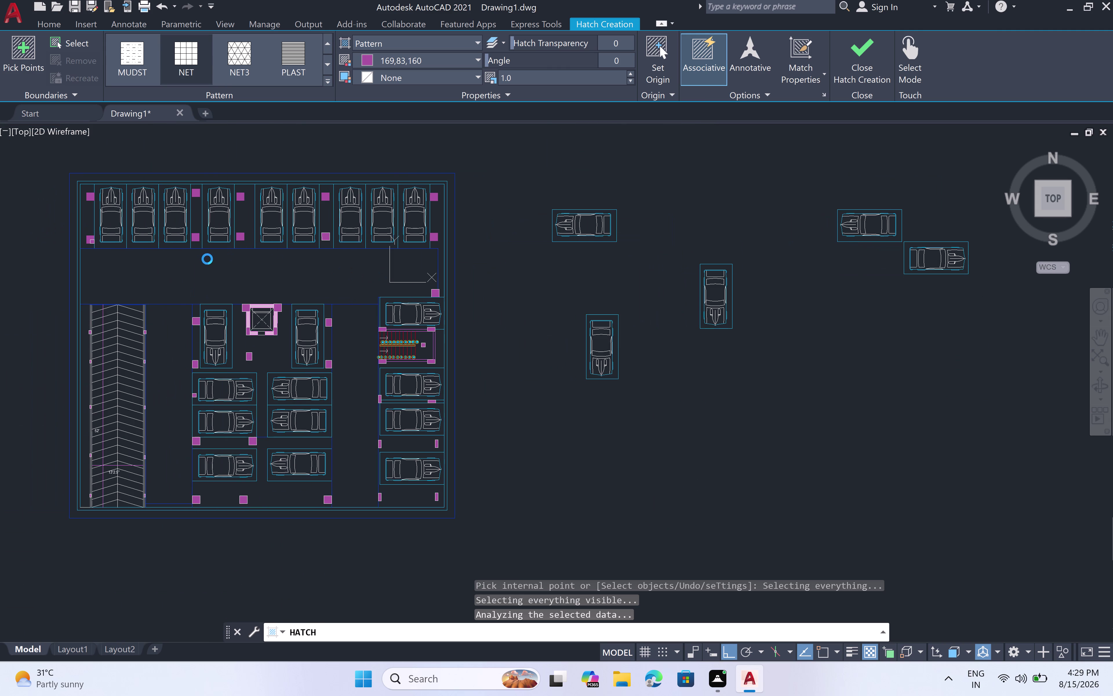
click(161, 366)
double_click(167, 271)
double_click(181, 269)
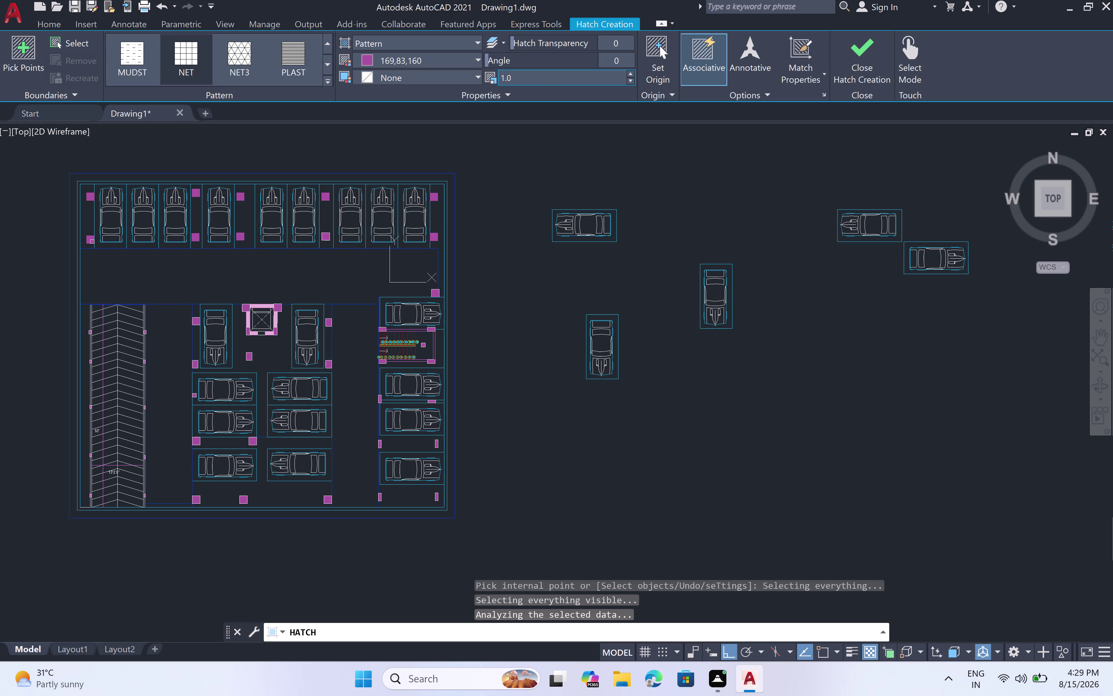
Set the hatch scale to 10.
double_click(523, 75)
key(BackSpace)
key(BackSpace)
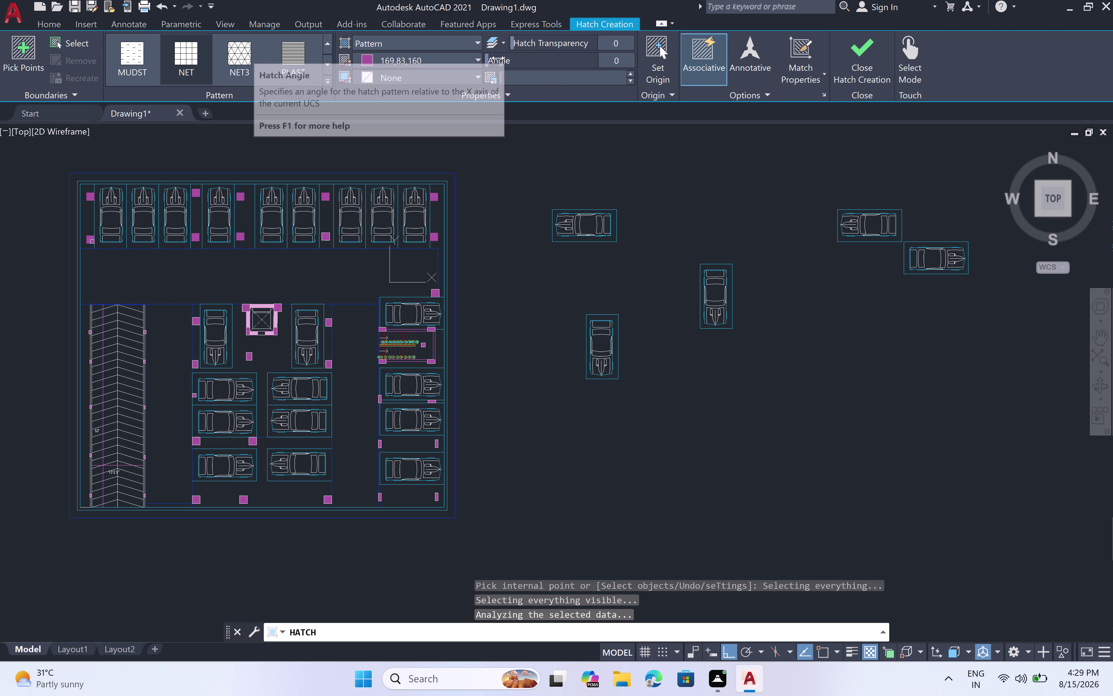
key(1)
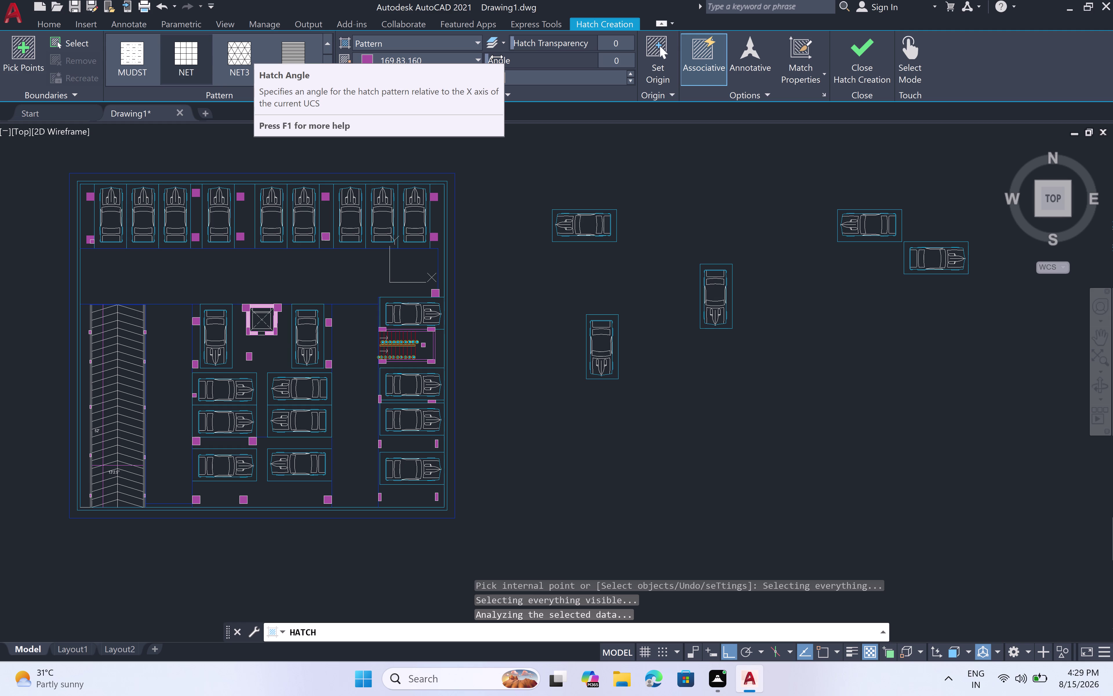
key(0)
key(space)
double_click(542, 84)
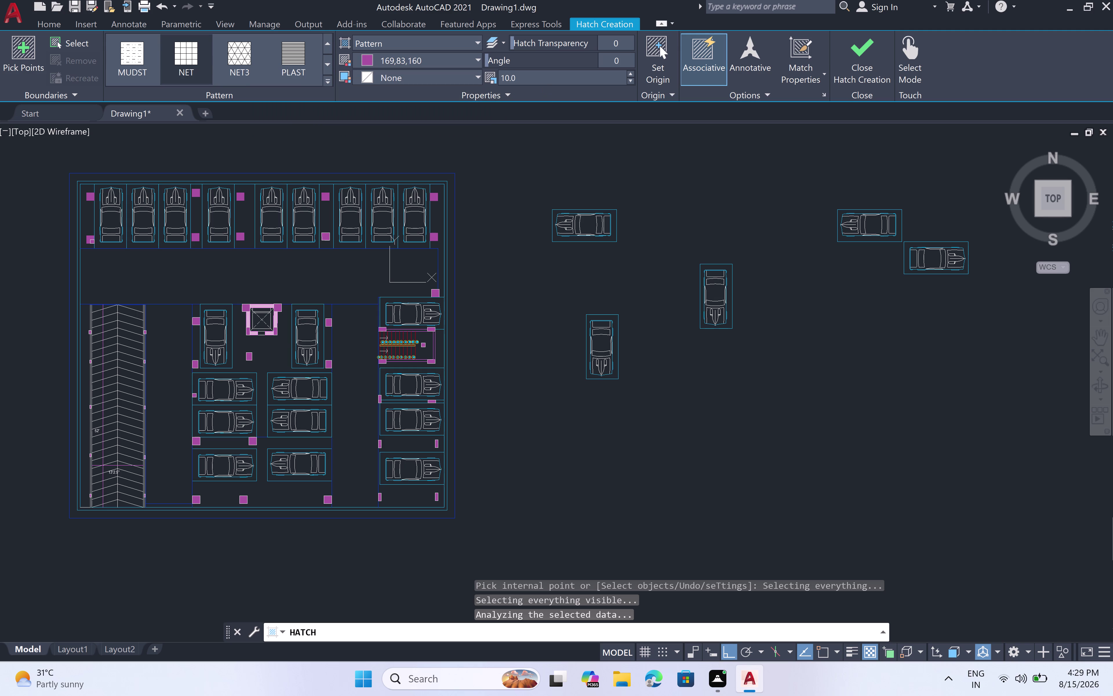
Reselect the hatch scale value, then cancel the hatch.
double_click(331, 277)
triple_click(316, 275)
click(315, 274)
scroll(up, 3)
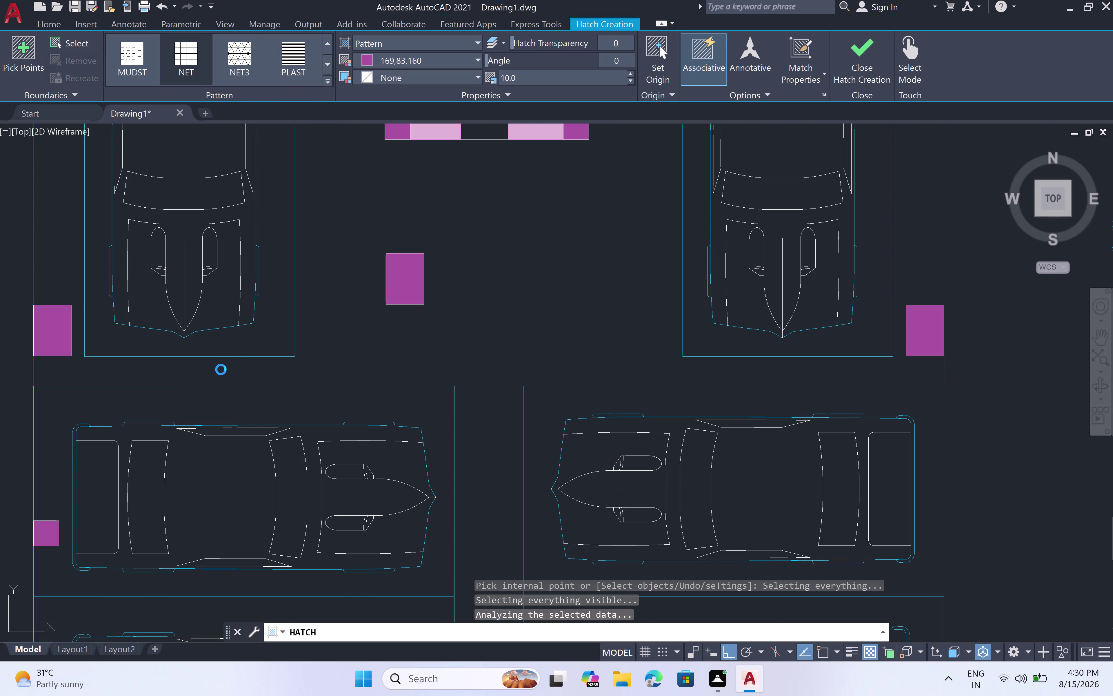
key(Escape)
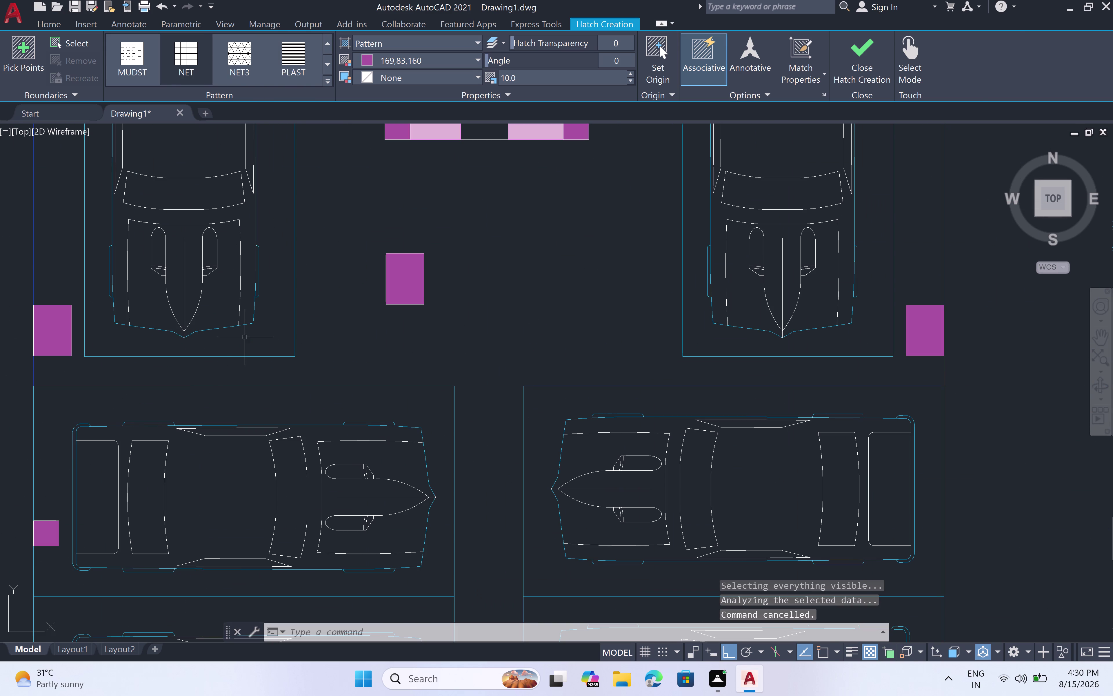
key(space)
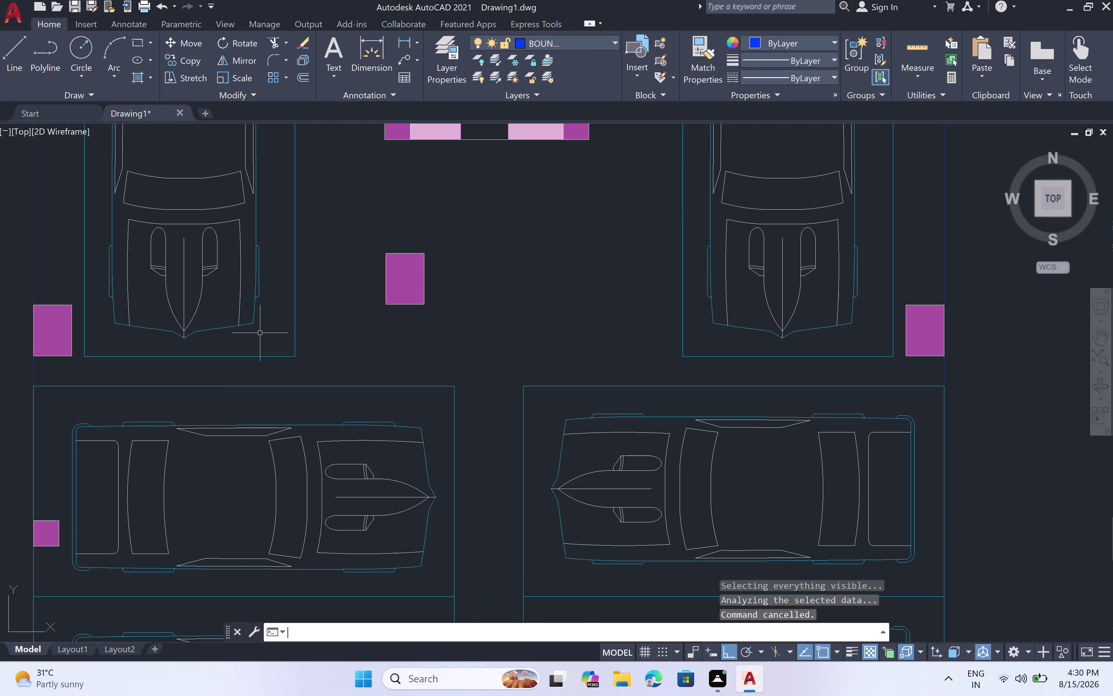
Pick another area in the parking plan to hatch, then cancel again.
double_click(267, 340)
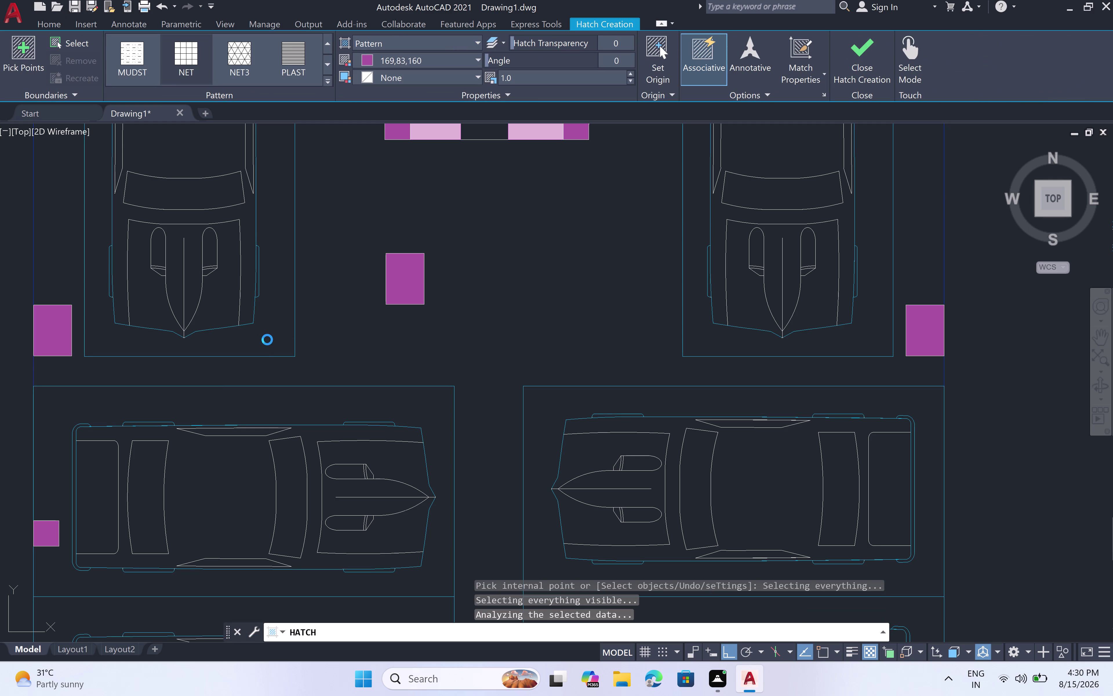
scroll(down, 3)
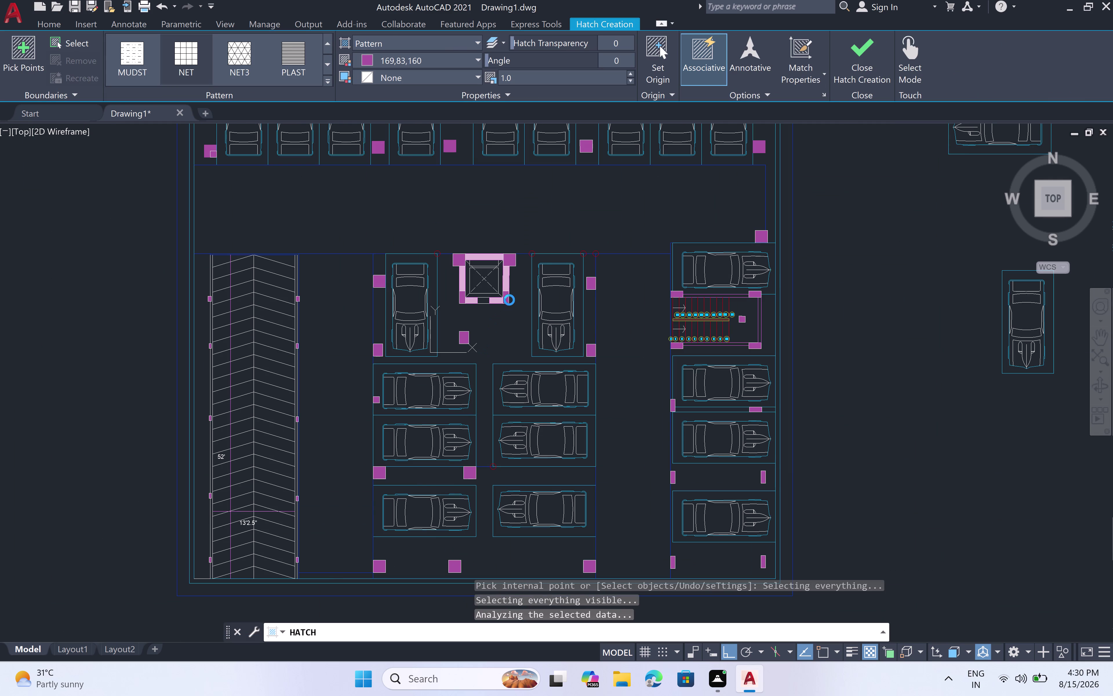
middle_drag(525, 224, 458, 371)
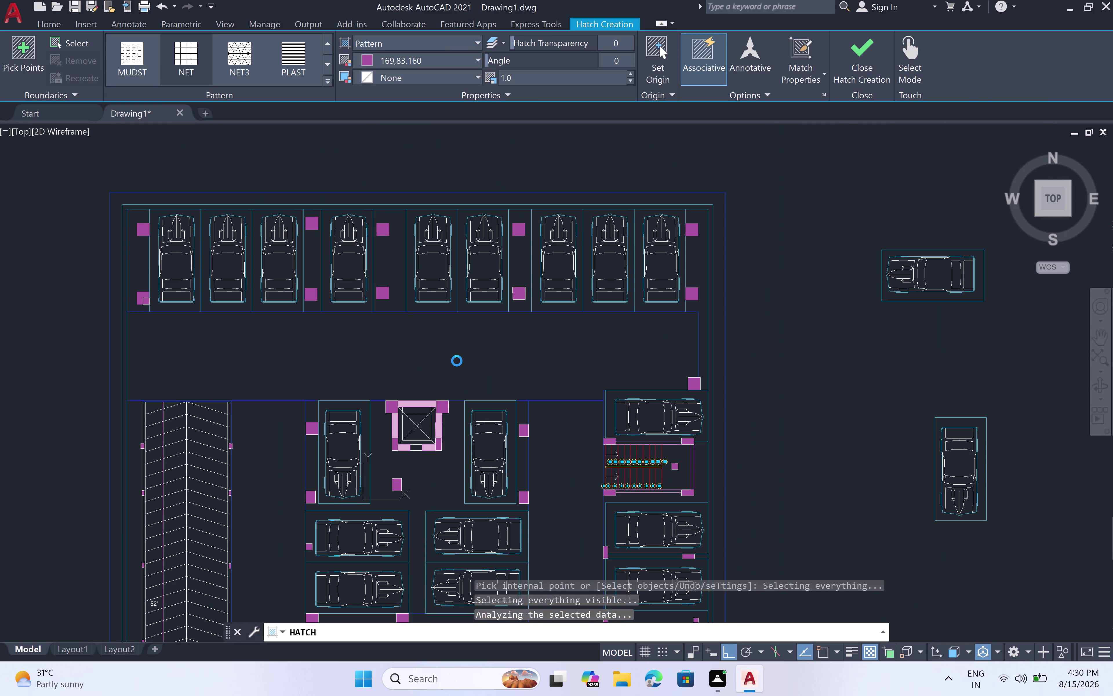
triple_click(457, 359)
click(456, 359)
key(Escape)
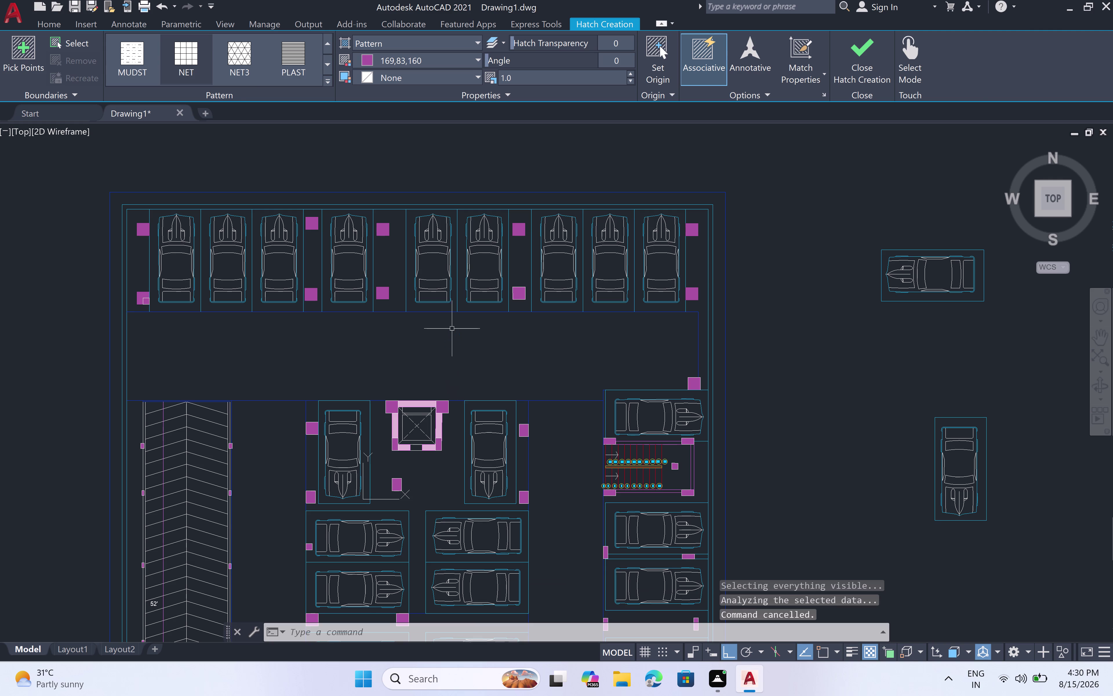
Zoom to the full plan and switch the background grid on.
scroll(down, 3)
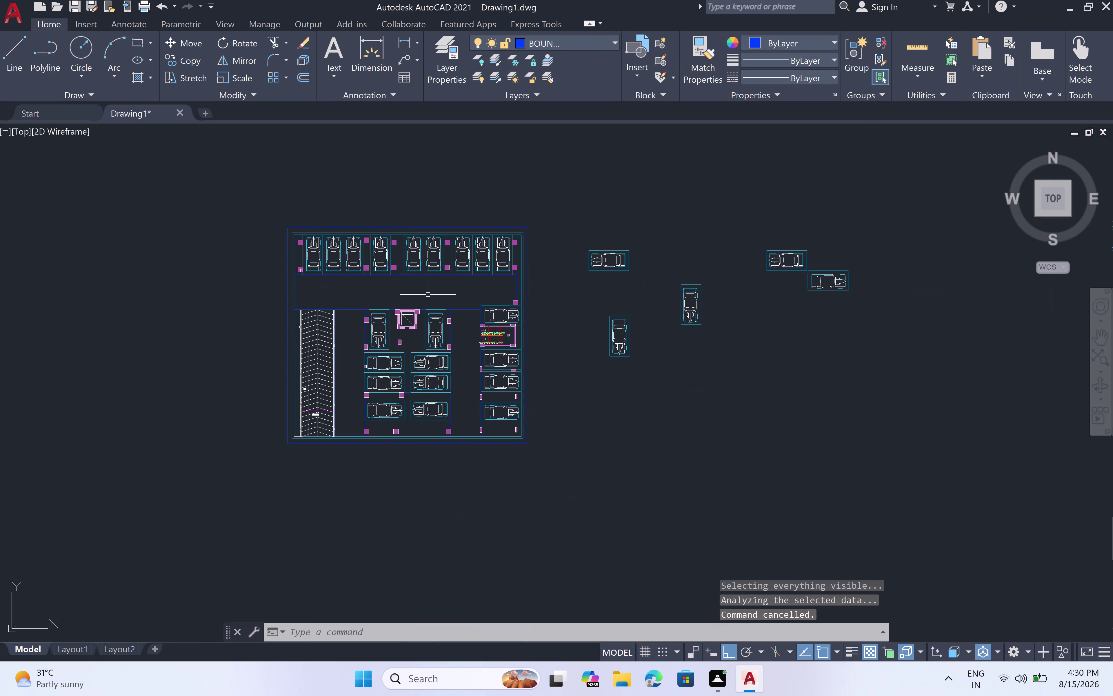
scroll(up, 3)
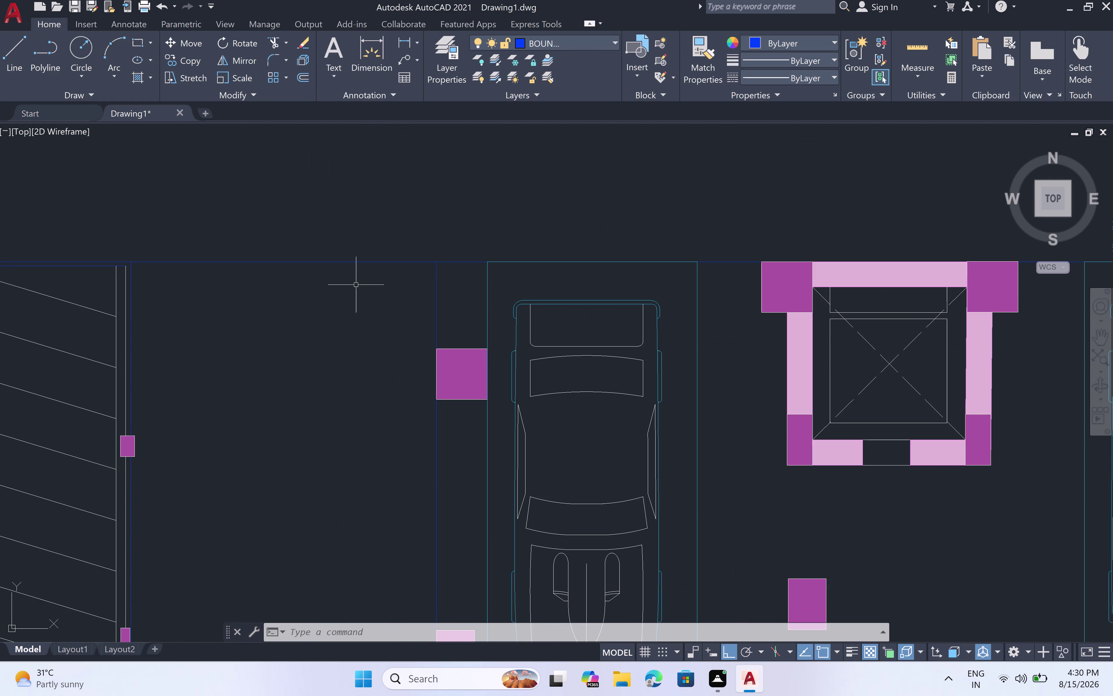
scroll(down, 3)
scroll(down, 3)
scroll(up, 3)
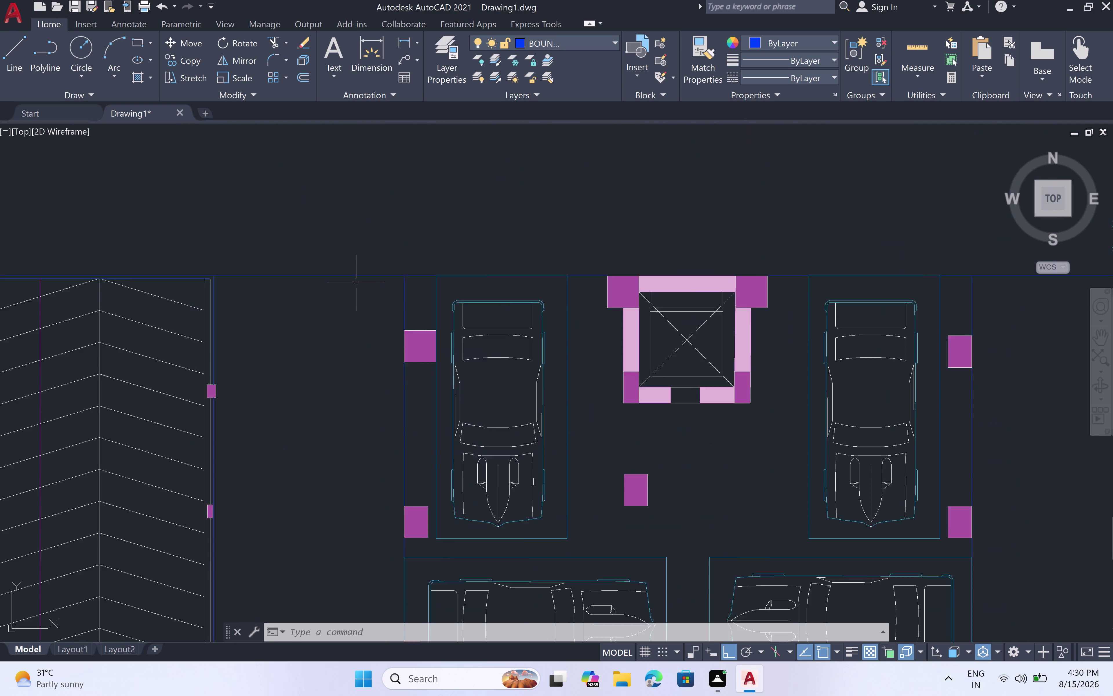
scroll(up, 3)
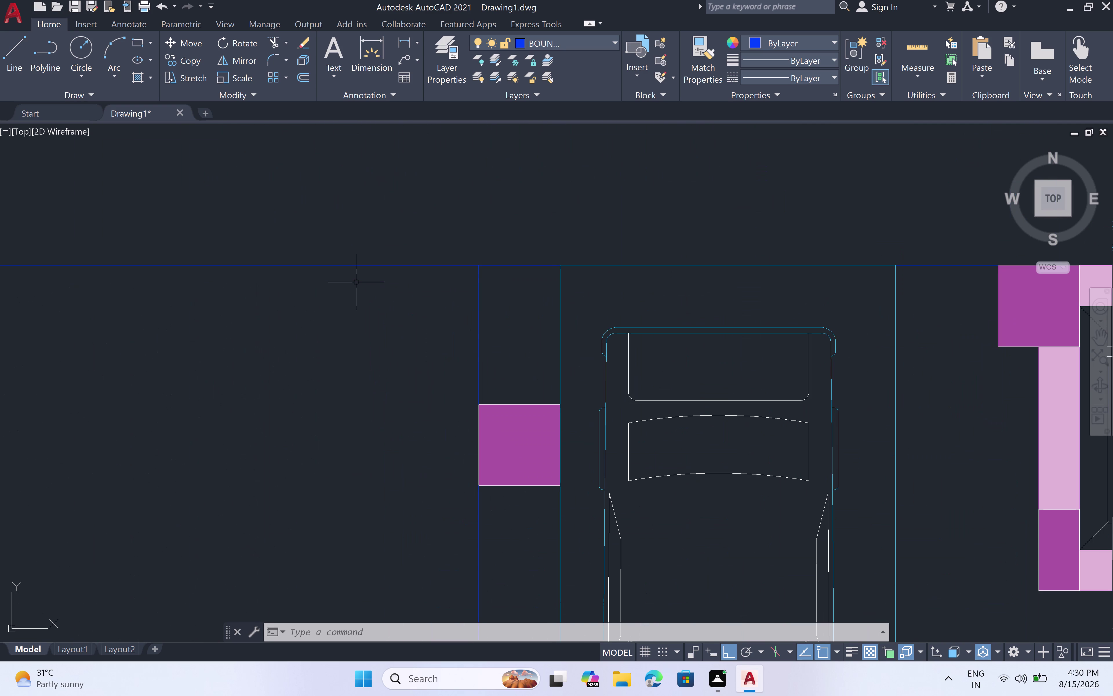
scroll(down, 3)
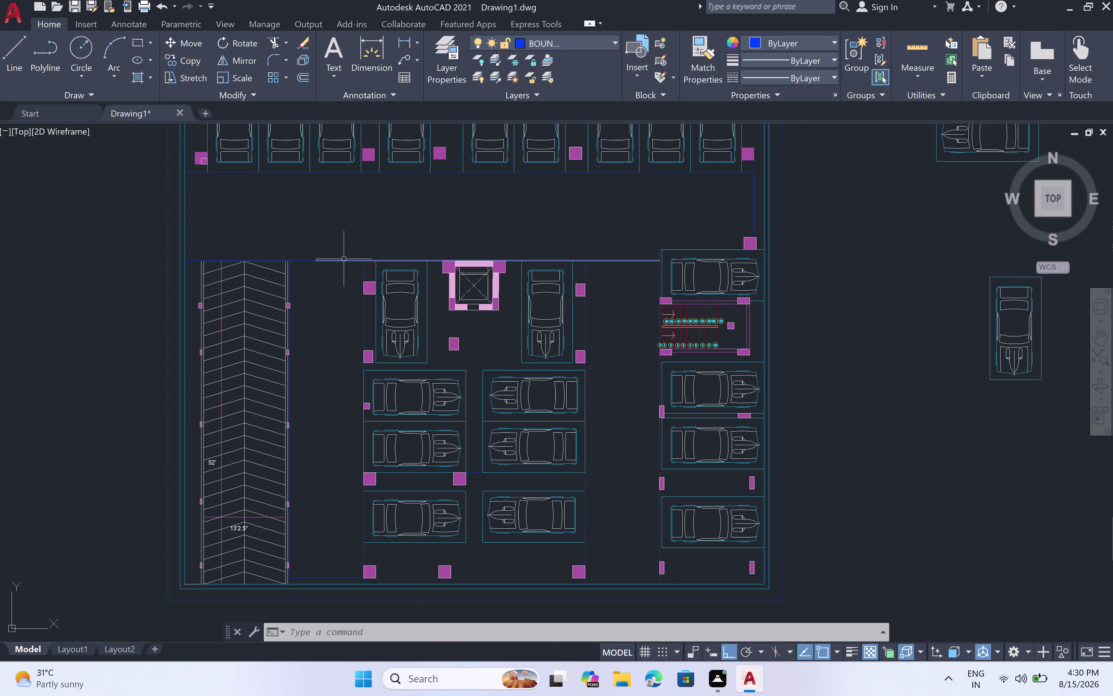
scroll(down, 3)
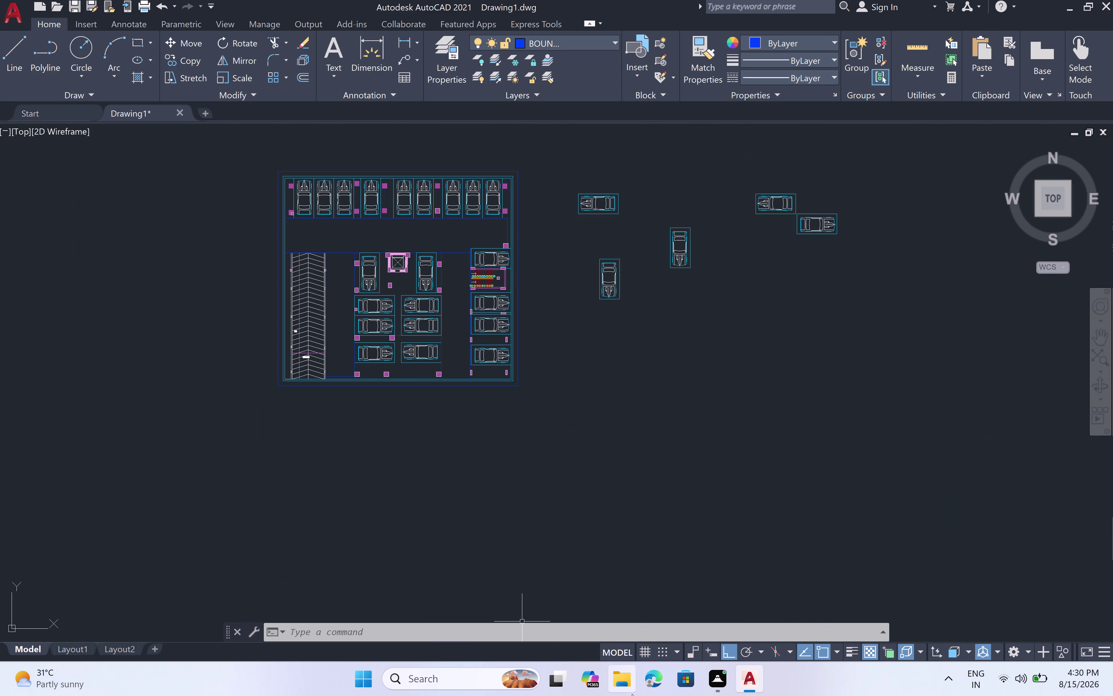
double_click(646, 646)
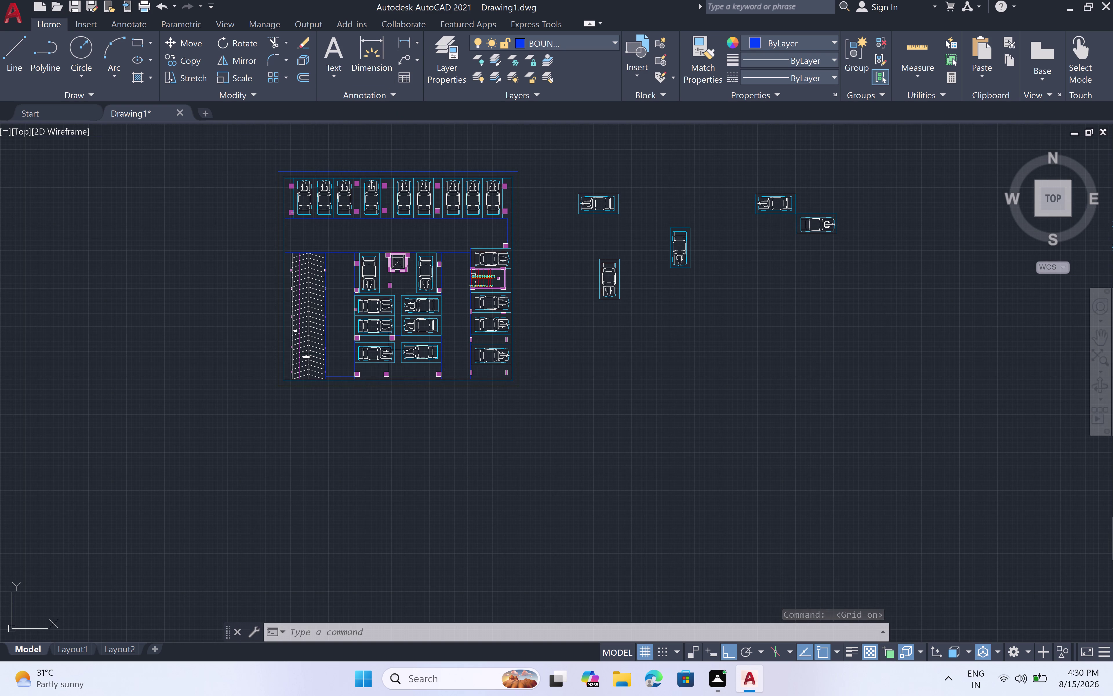
Start a new hatch with the NET grid pattern.
text(h)
key(space)
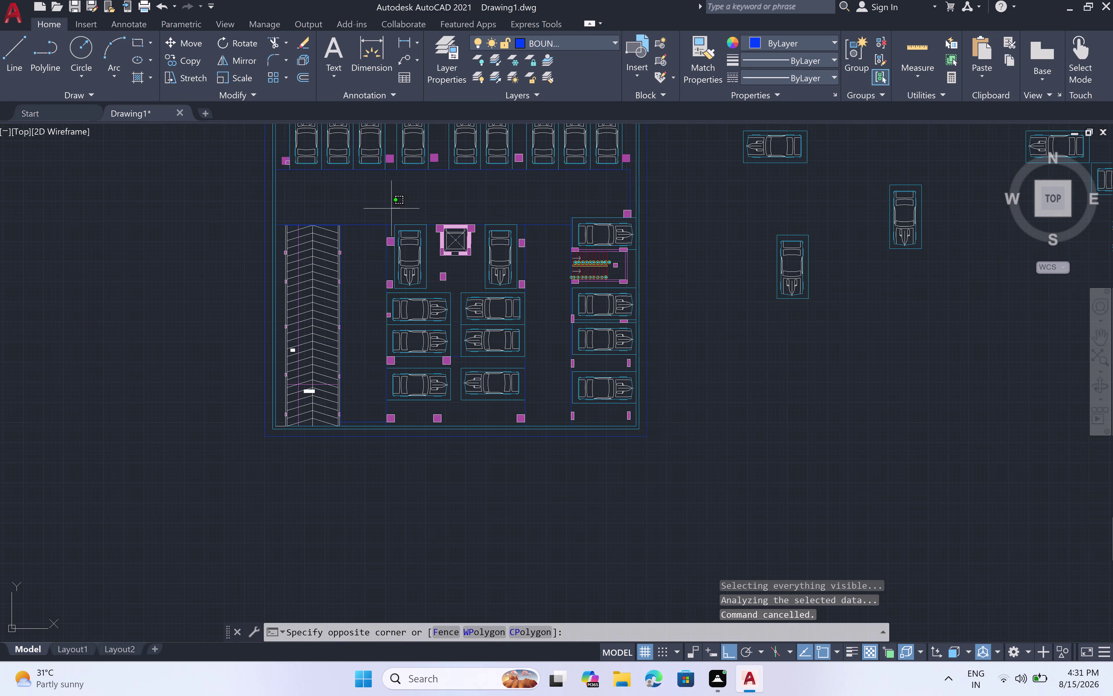
Finish the empty selection box and pan to show the loose cars.
click(468, 205)
drag(351, 191, 353, 193)
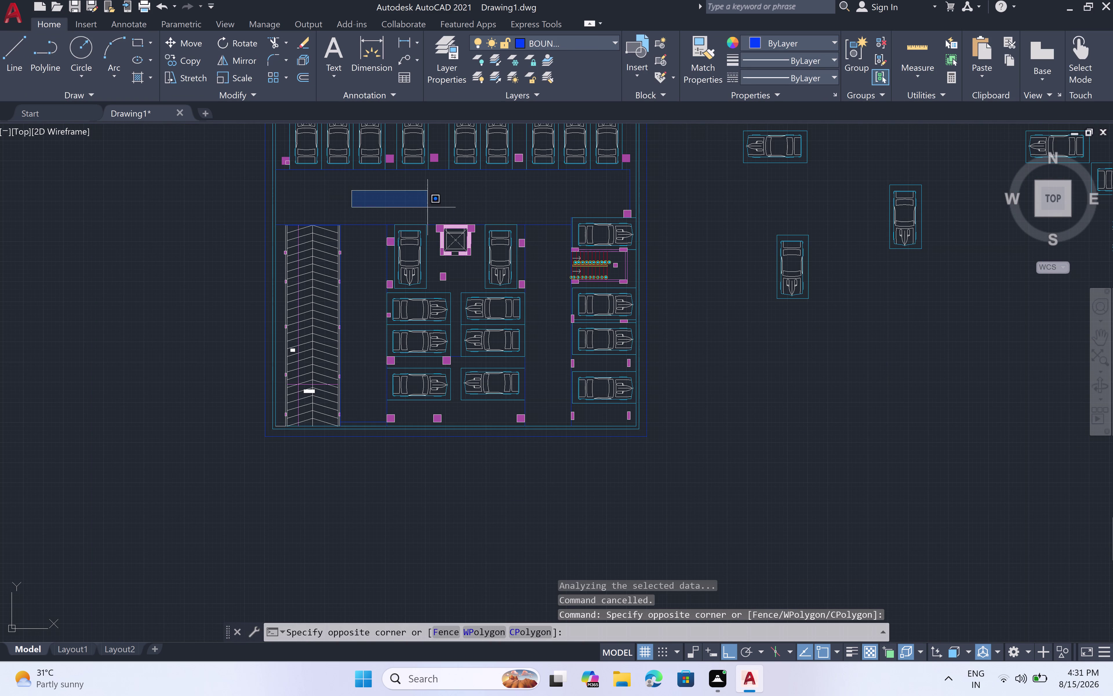
click(428, 212)
scroll(down, 3)
middle_drag(355, 201, 568, 302)
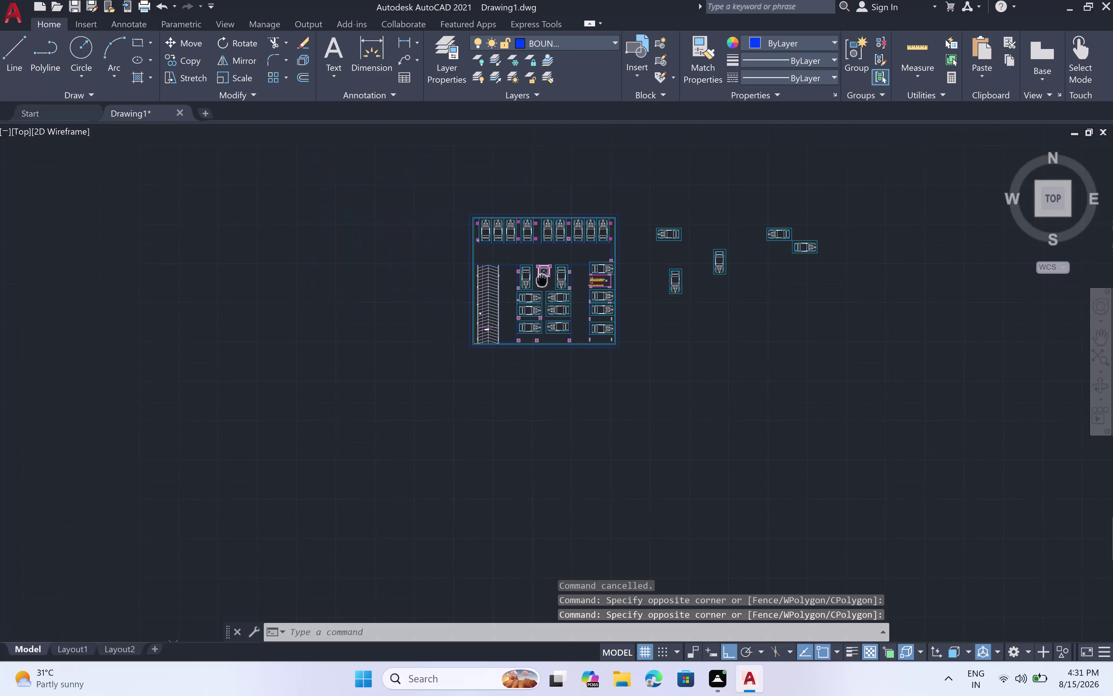
scroll(up, 3)
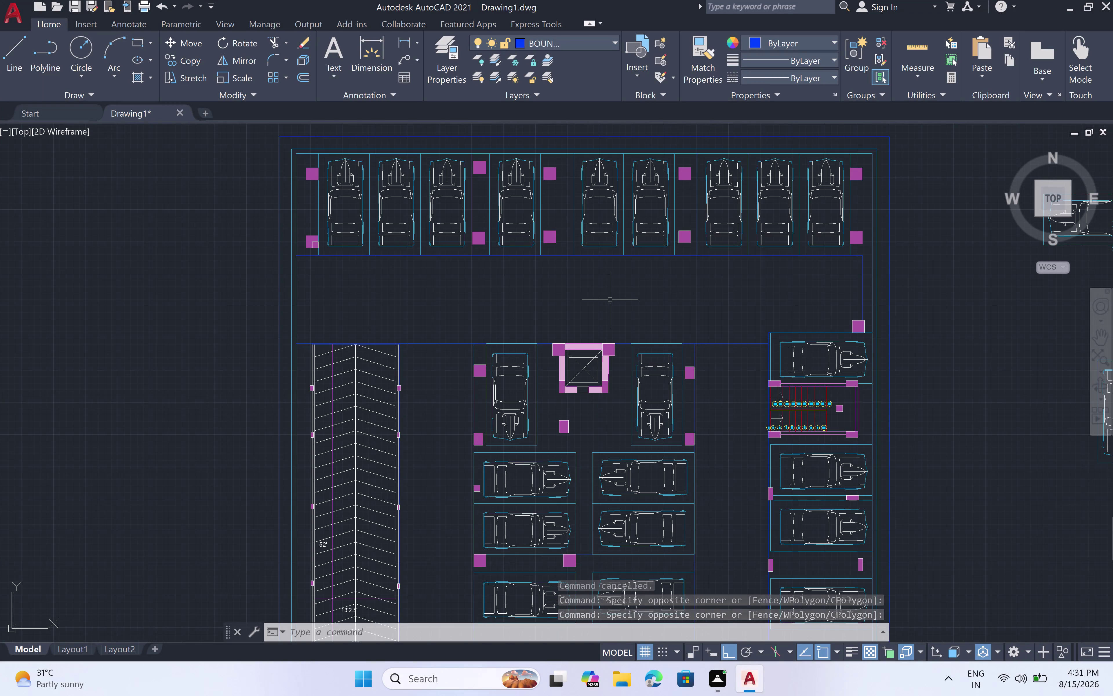
scroll(down, 3)
middle_drag(653, 304, 458, 236)
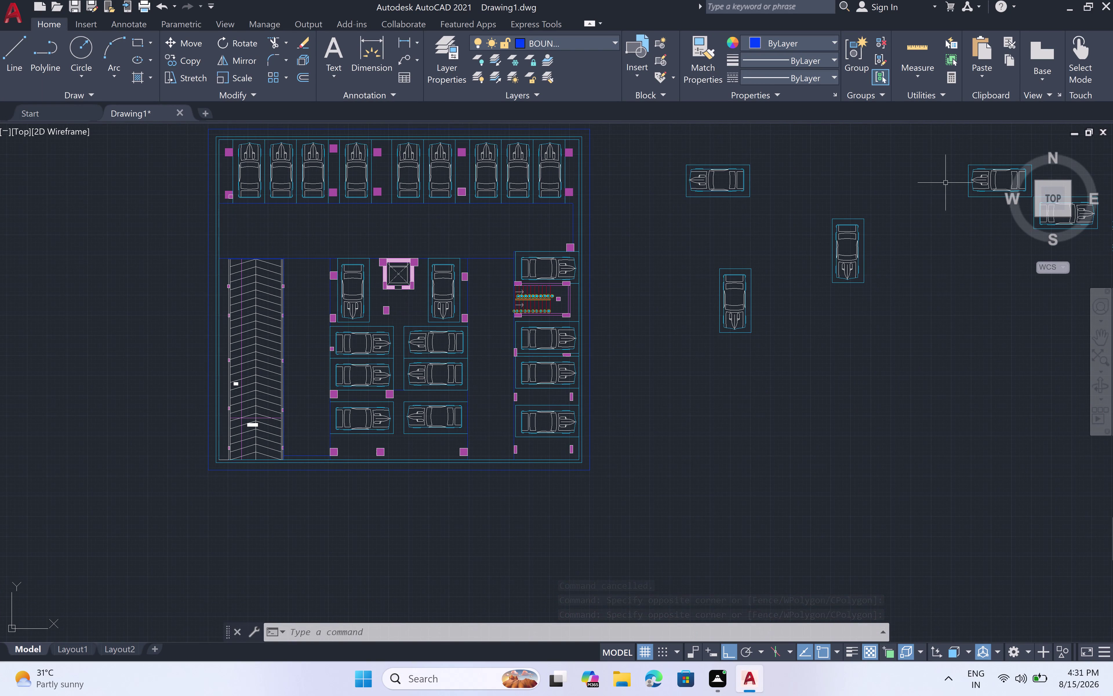
Try selecting objects right of the plan and clear the accidental selection.
click(908, 144)
click(905, 144)
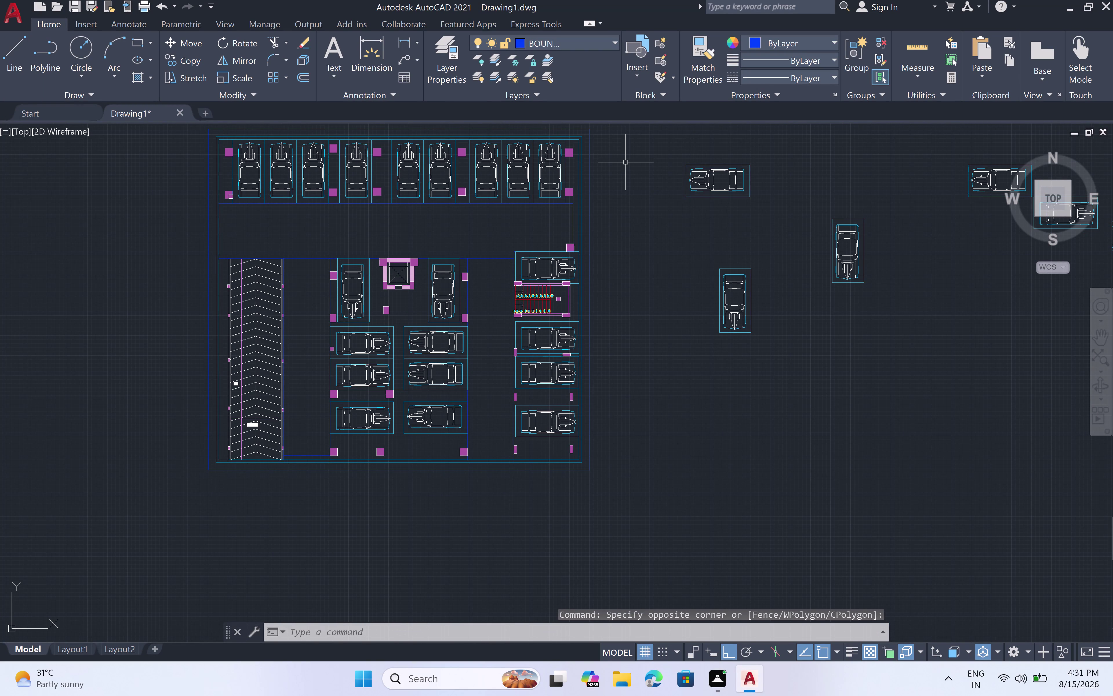
key(Escape)
click(876, 159)
drag(866, 155, 860, 153)
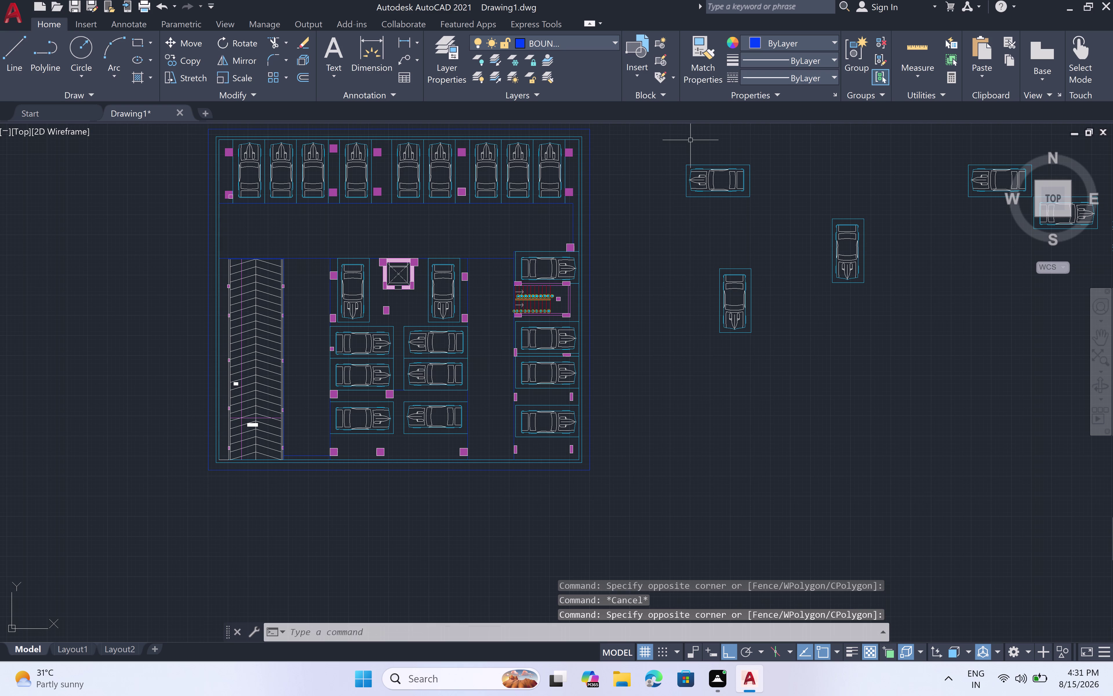
click(656, 138)
drag(663, 139, 665, 139)
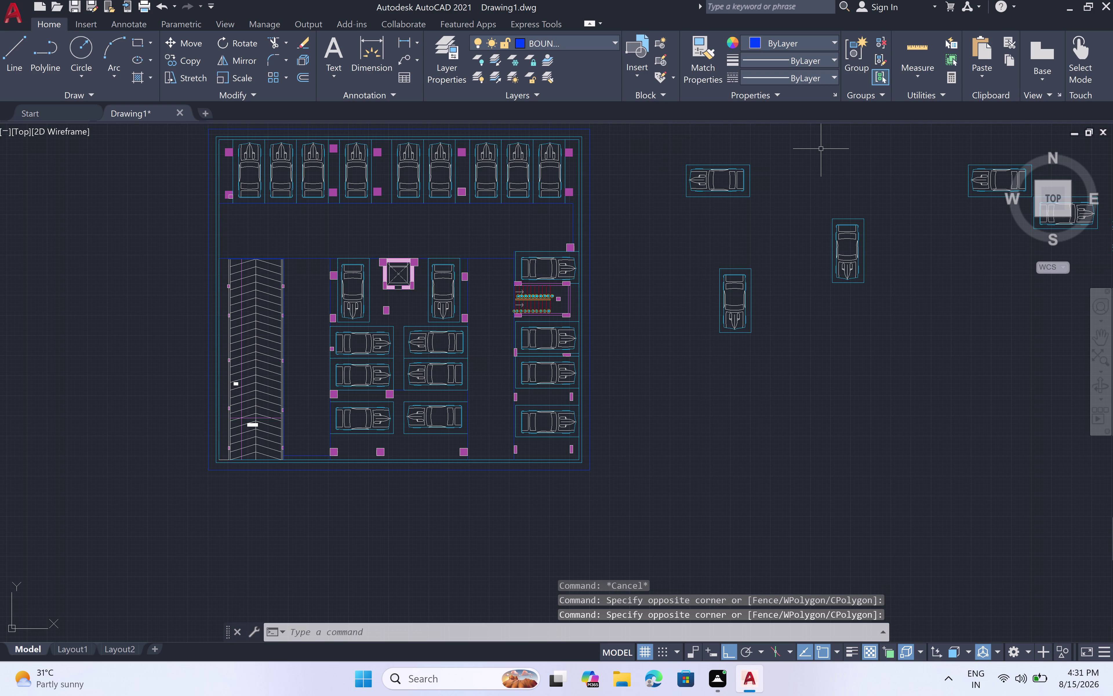
drag(625, 146, 632, 146)
drag(905, 201, 909, 251)
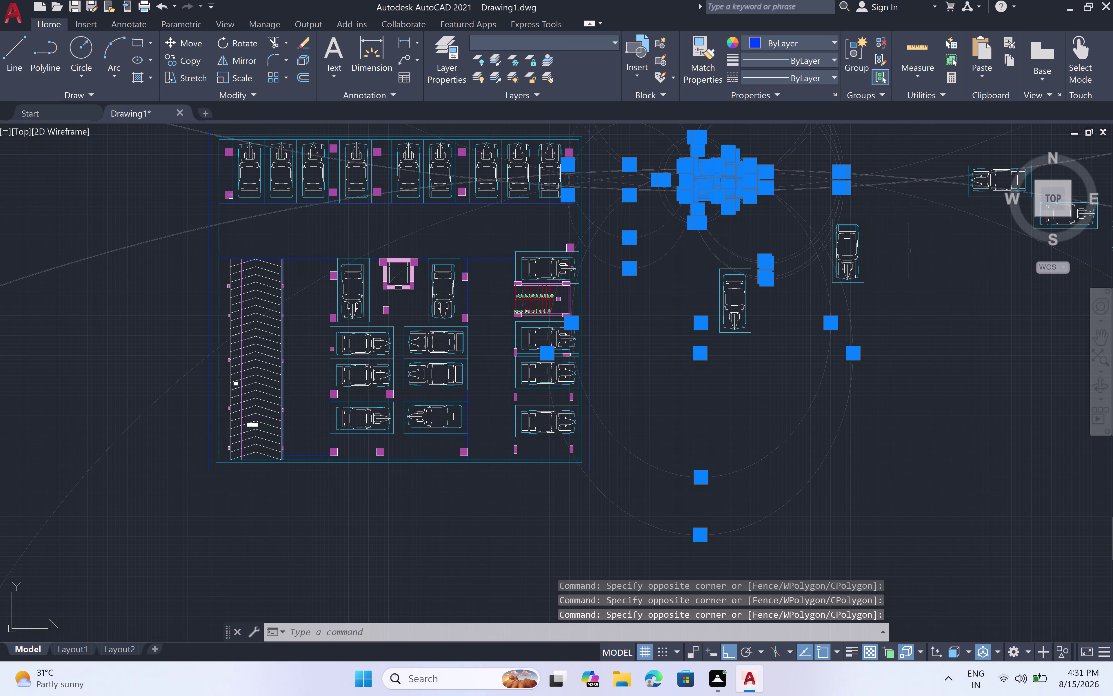
key(Escape)
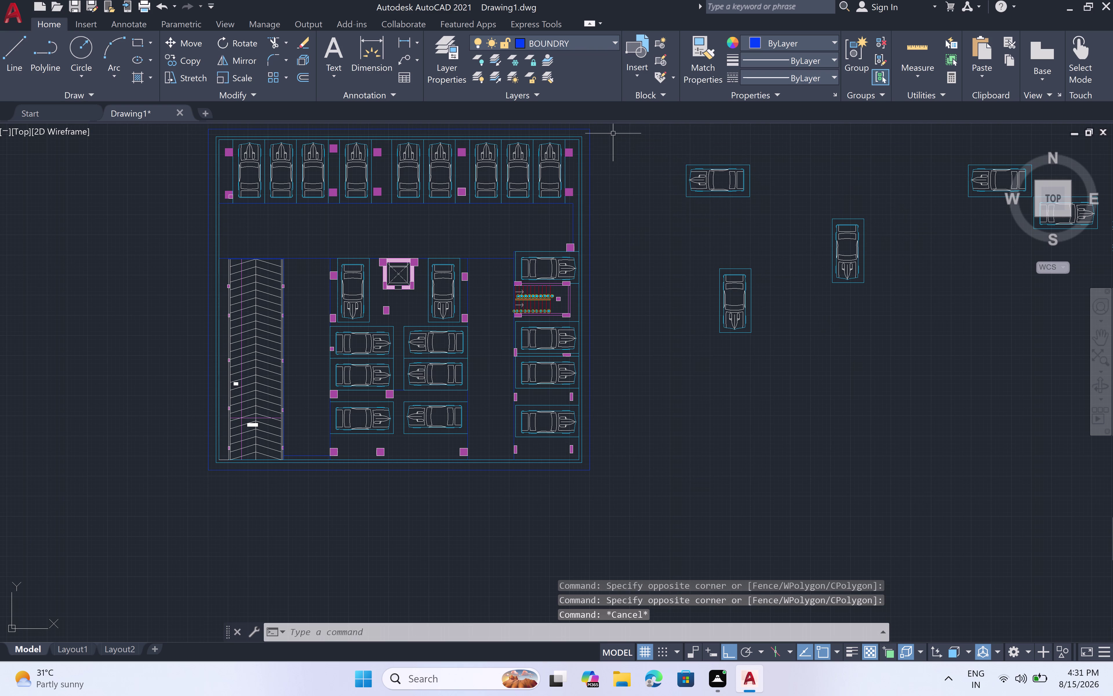
Window-select the loose car blocks right of the plan and delete them (582 objects).
click(613, 133)
scroll(down, 3)
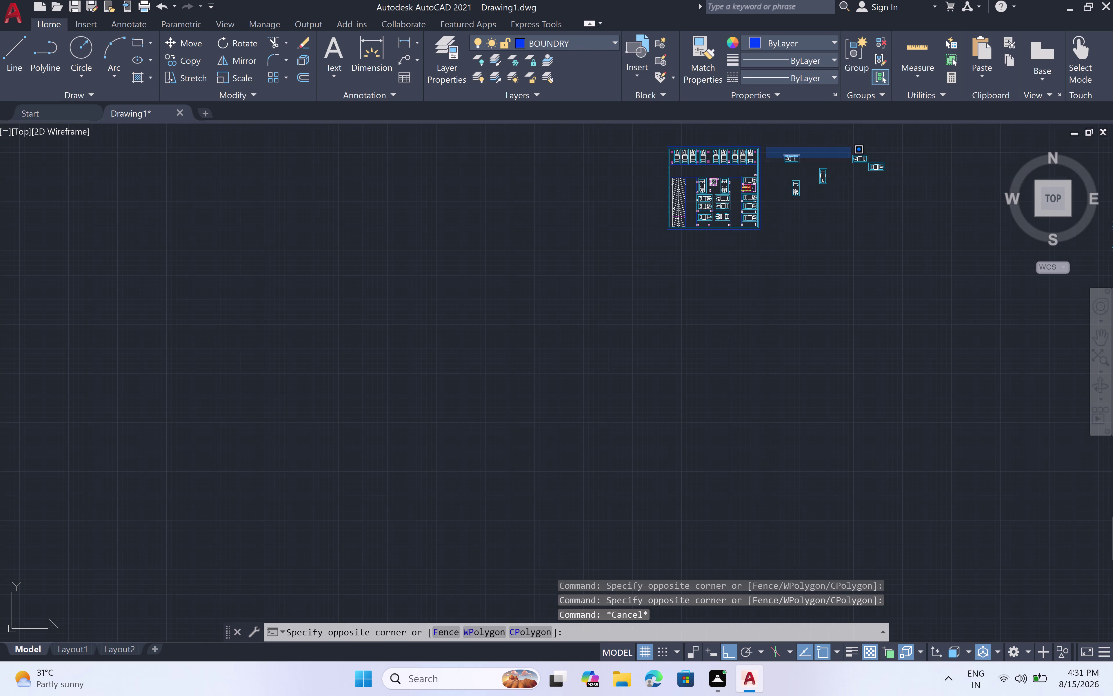
click(907, 209)
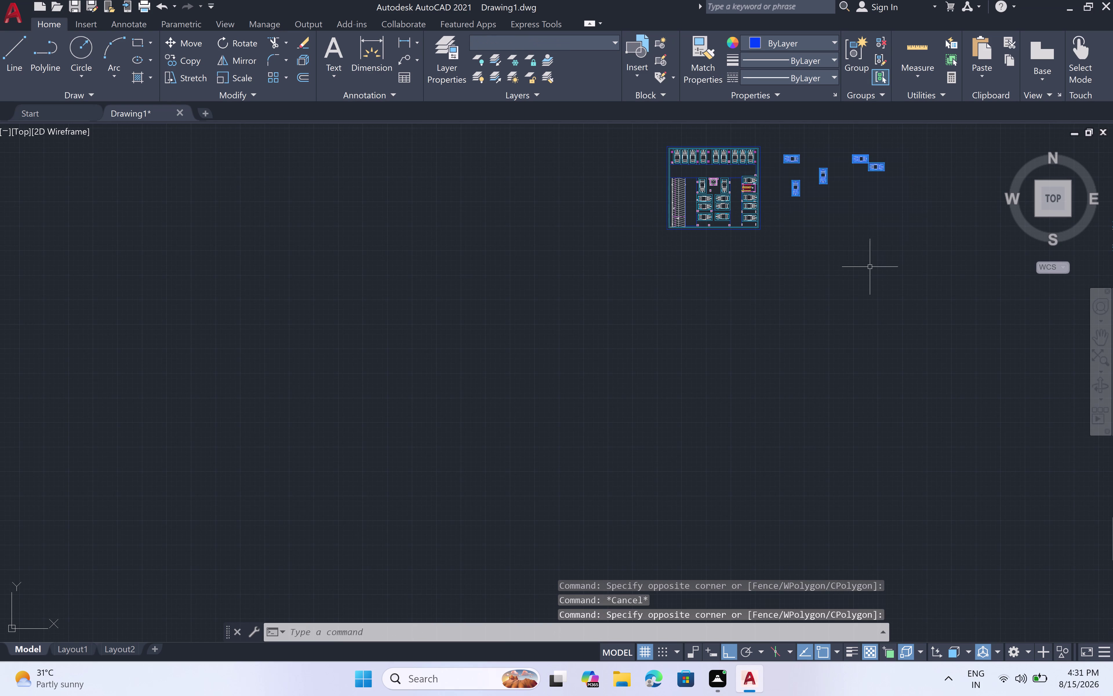
key(Delete)
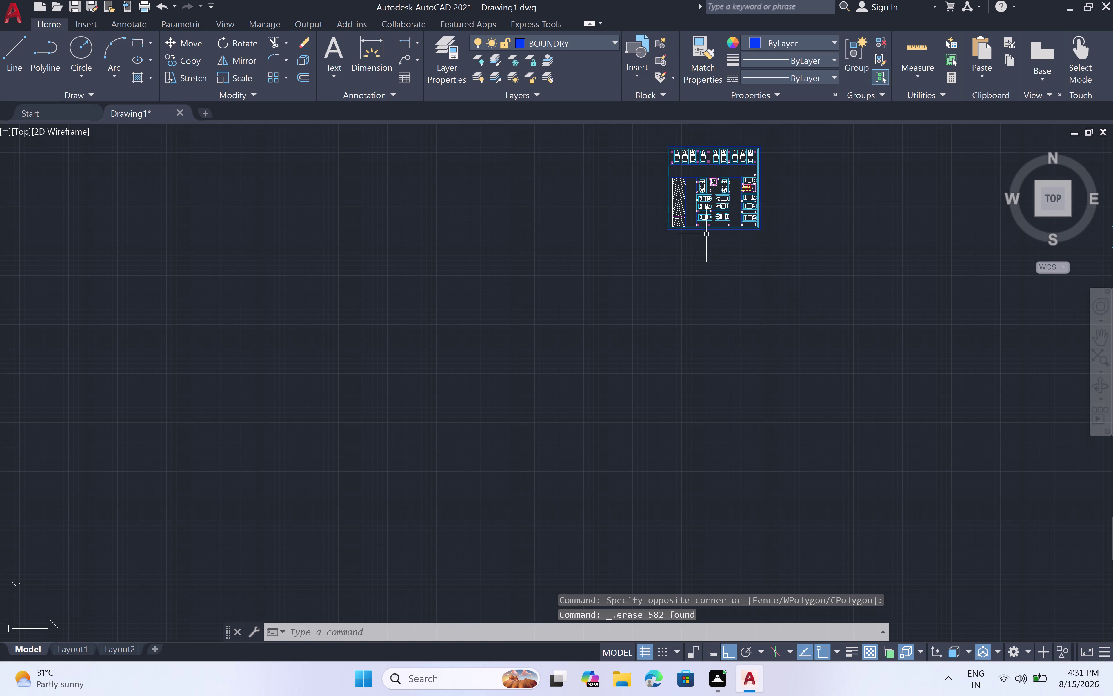
scroll(up, 3)
scroll(down, 3)
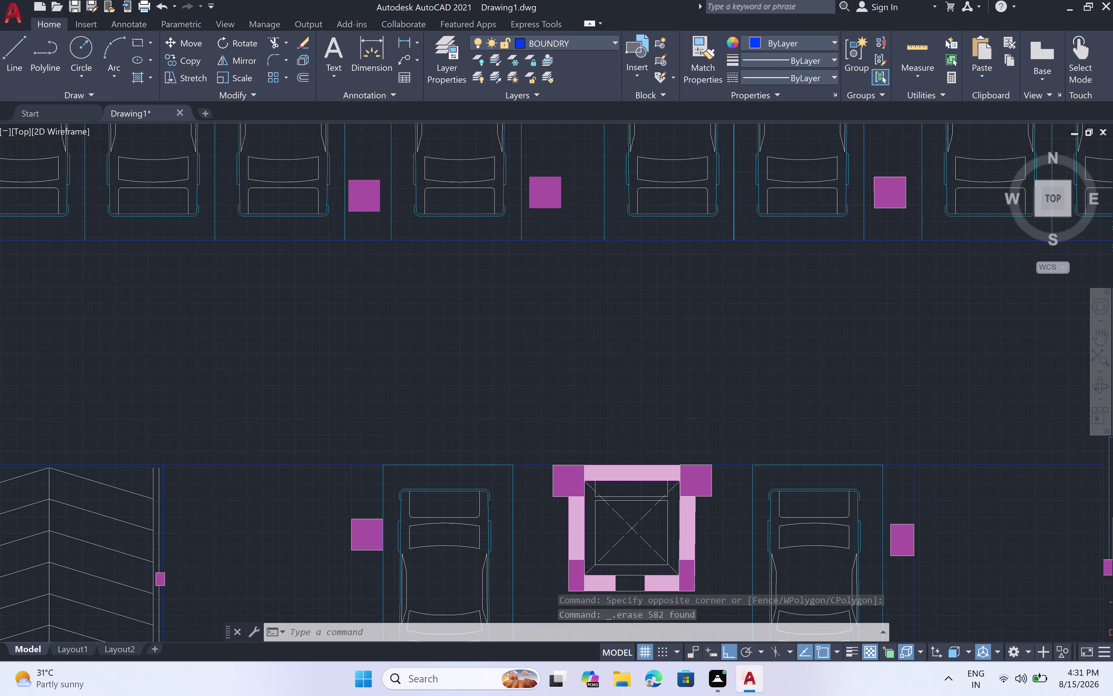
scroll(down, 3)
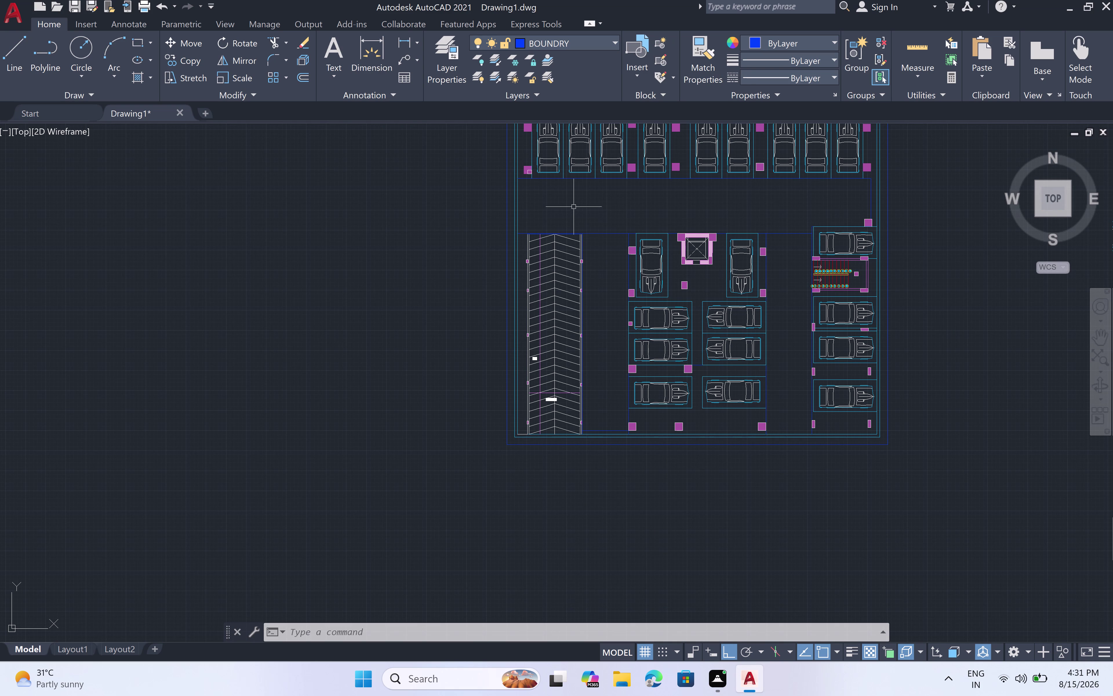
key(ctrl+z)
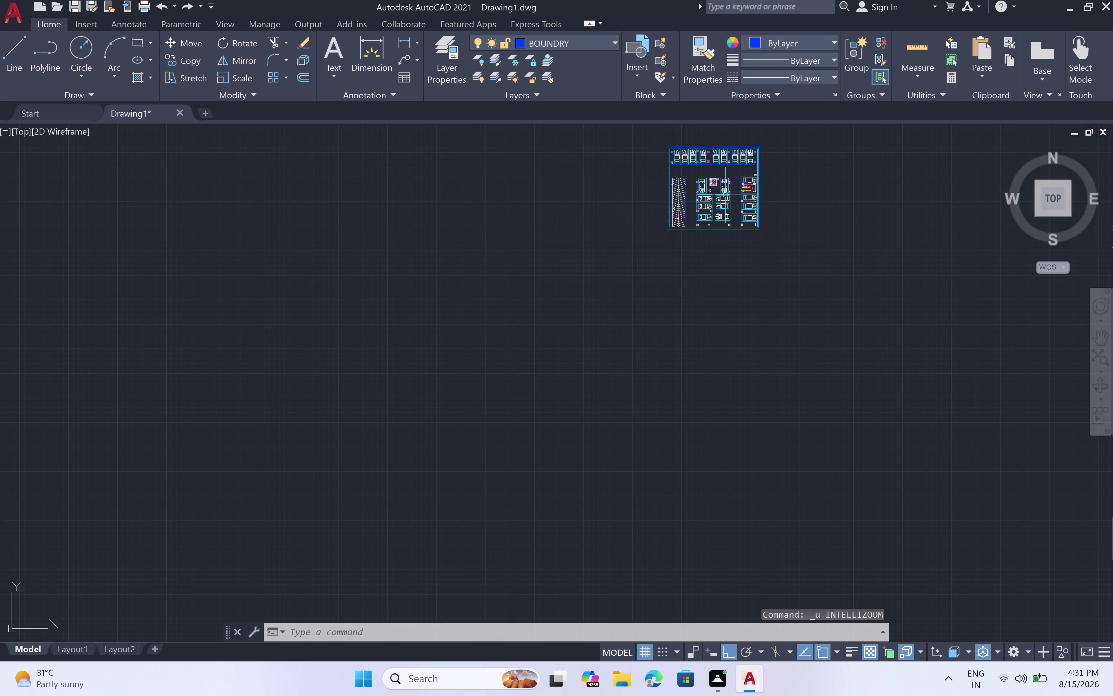
scroll(up, 3)
key(ctrl+z)
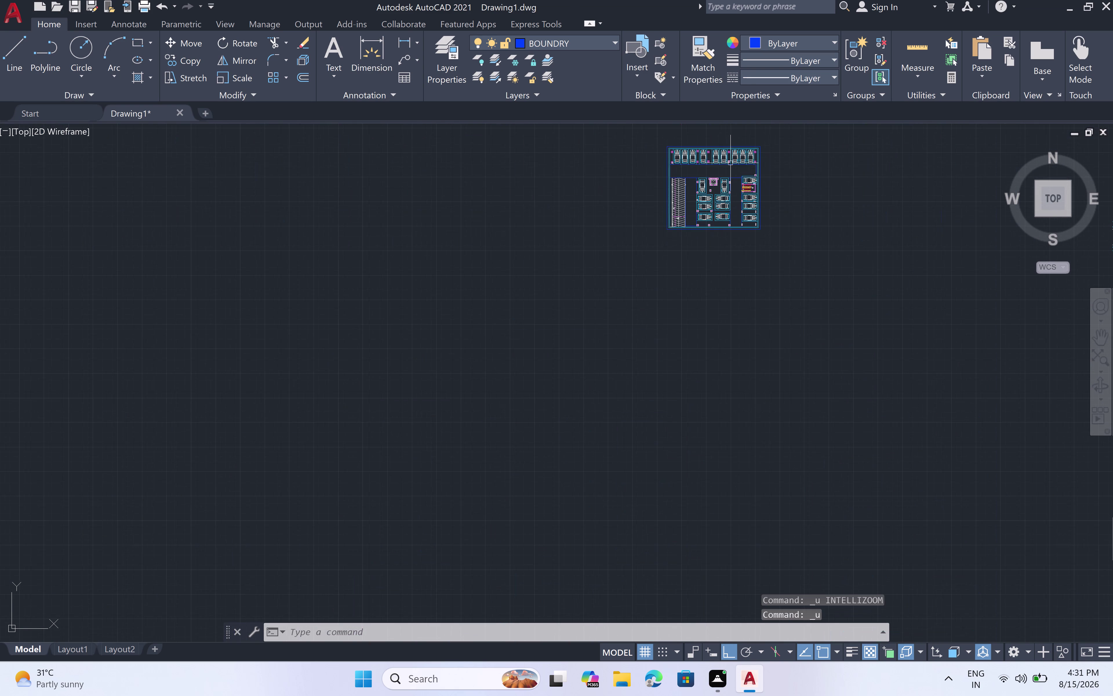
scroll(up, 3)
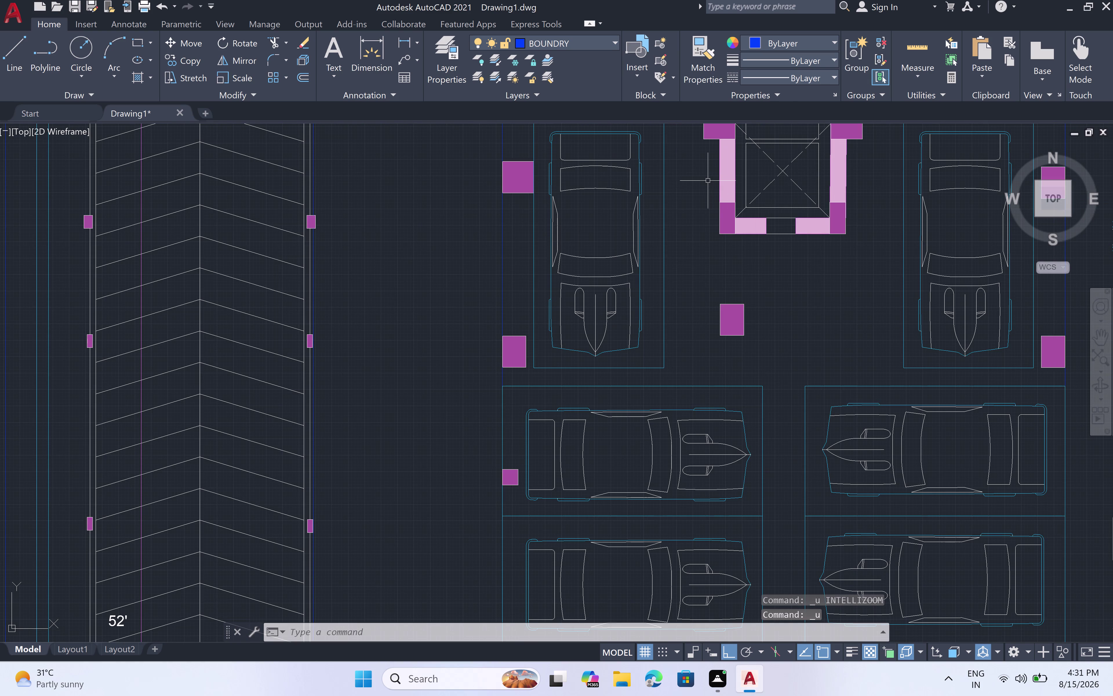
scroll(down, 3)
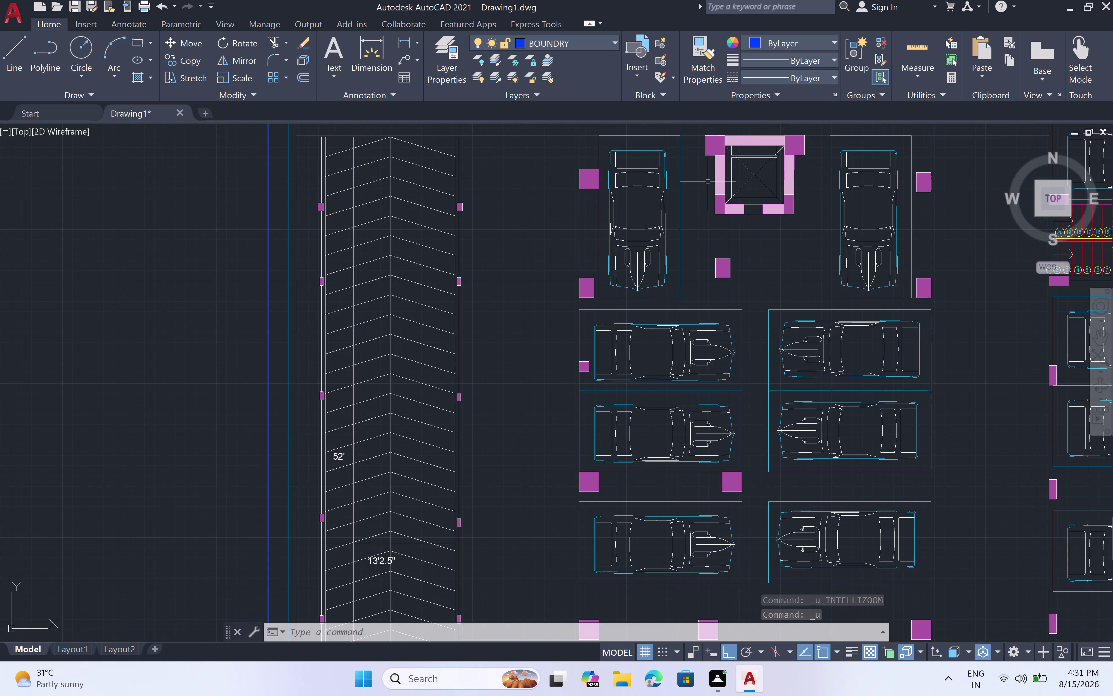
key(ctrl+z)
scroll(up, 3)
scroll(up, 3)
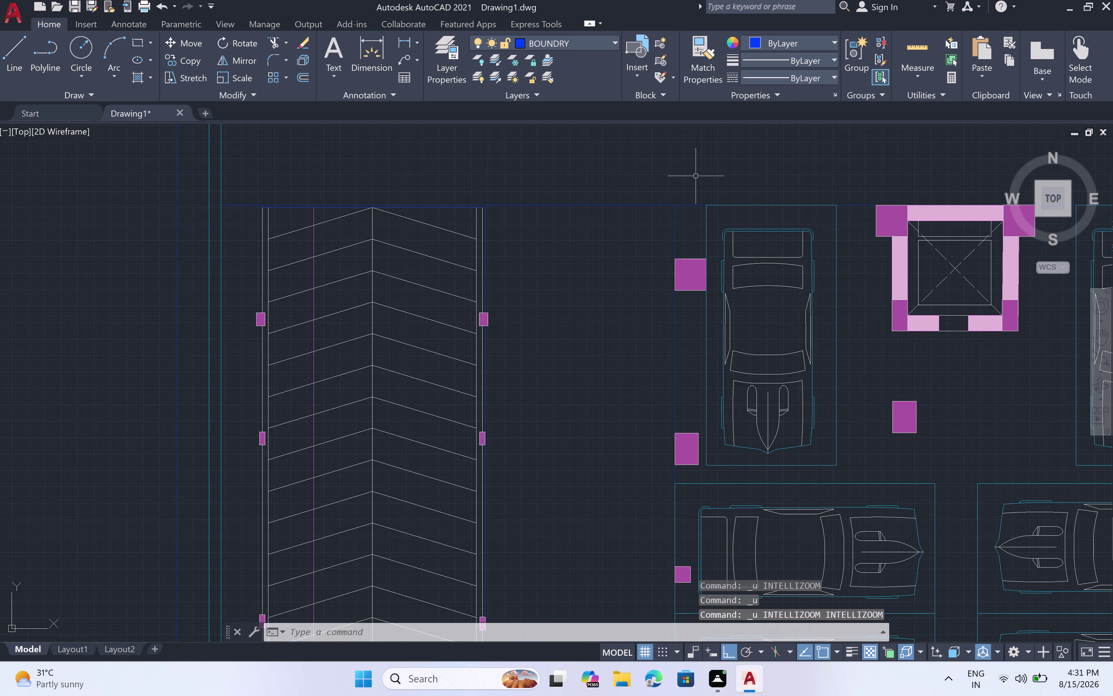
scroll(down, 3)
key(ctrl+z)
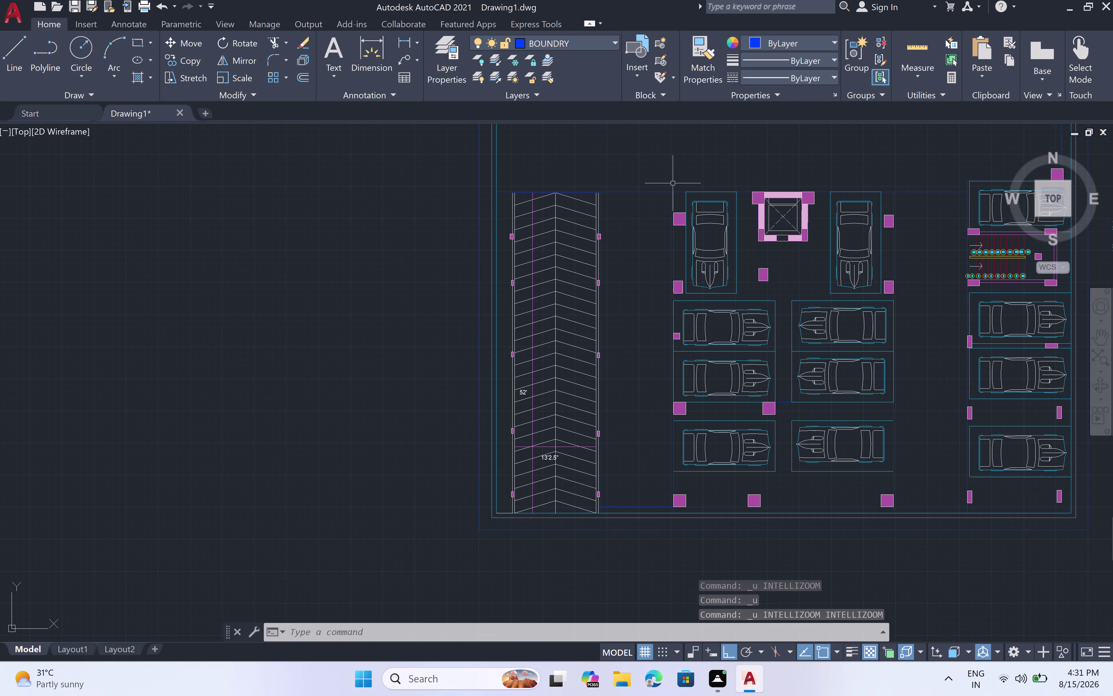
scroll(up, 3)
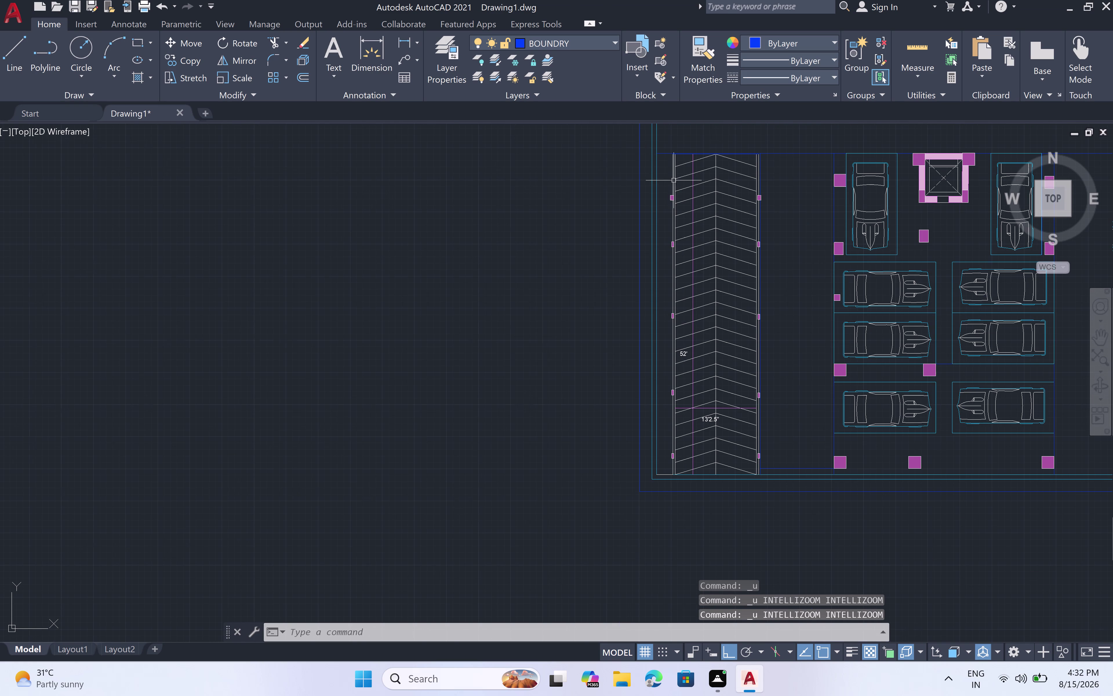
scroll(up, 3)
middle_drag(845, 180, 543, 315)
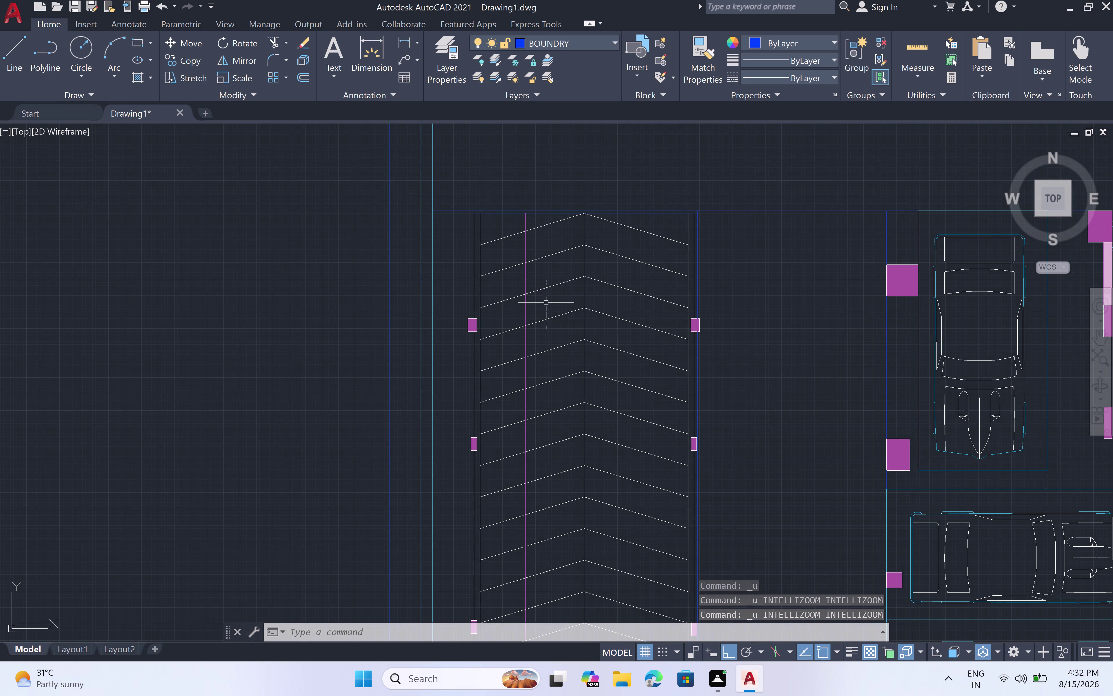
scroll(up, 3)
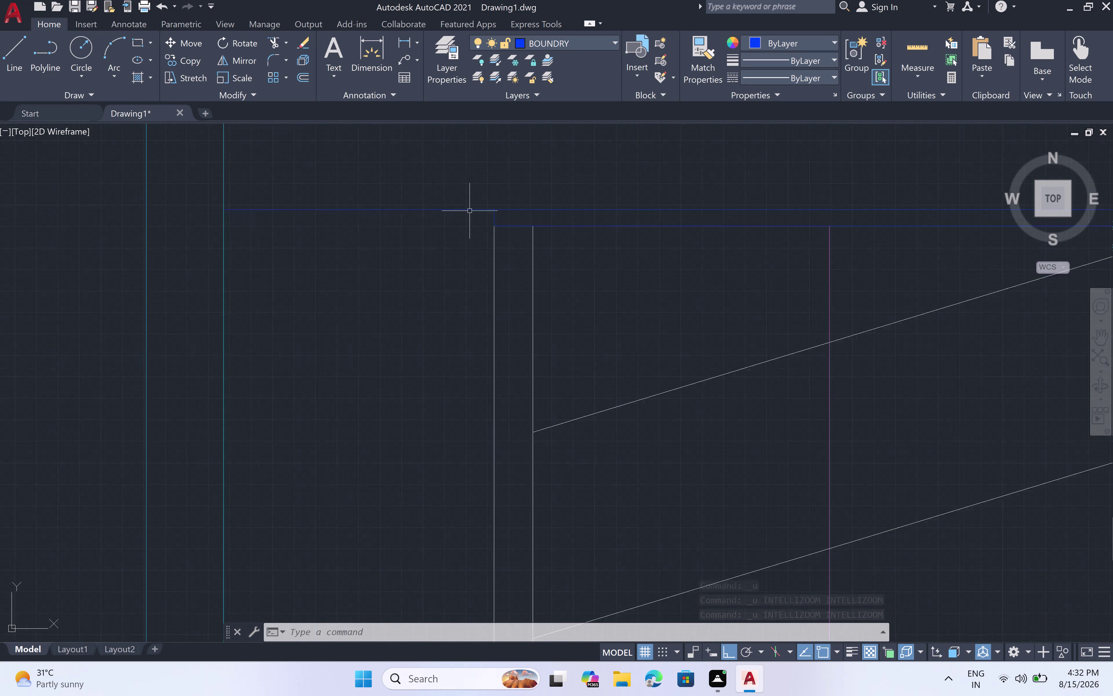
scroll(down, 3)
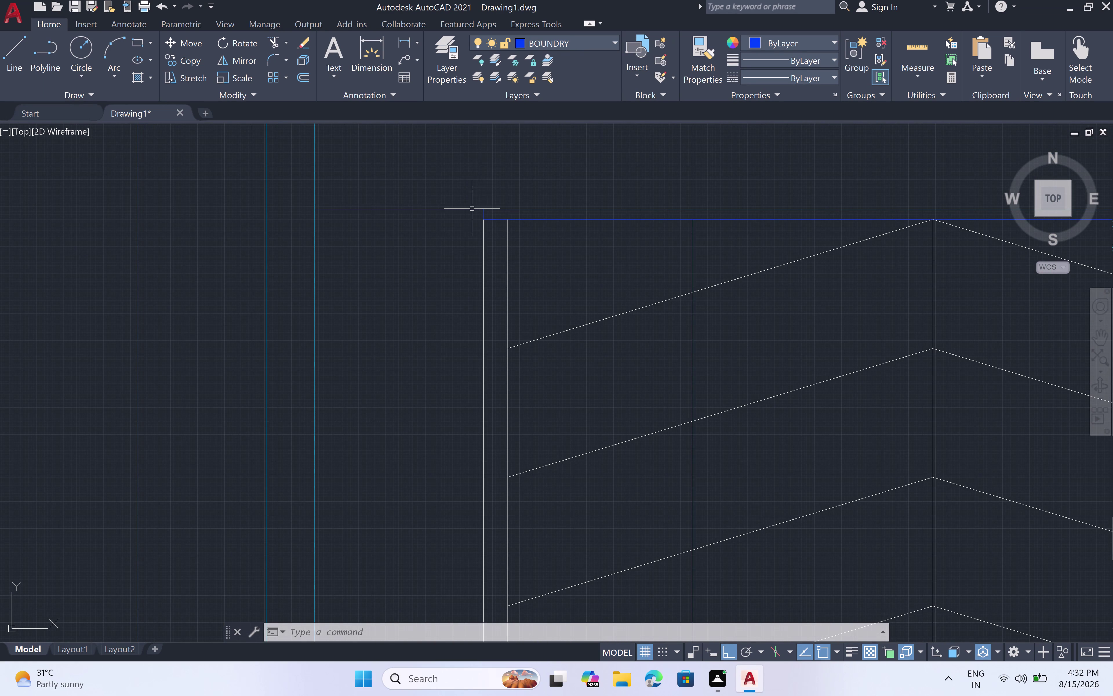
key(t)
key(r)
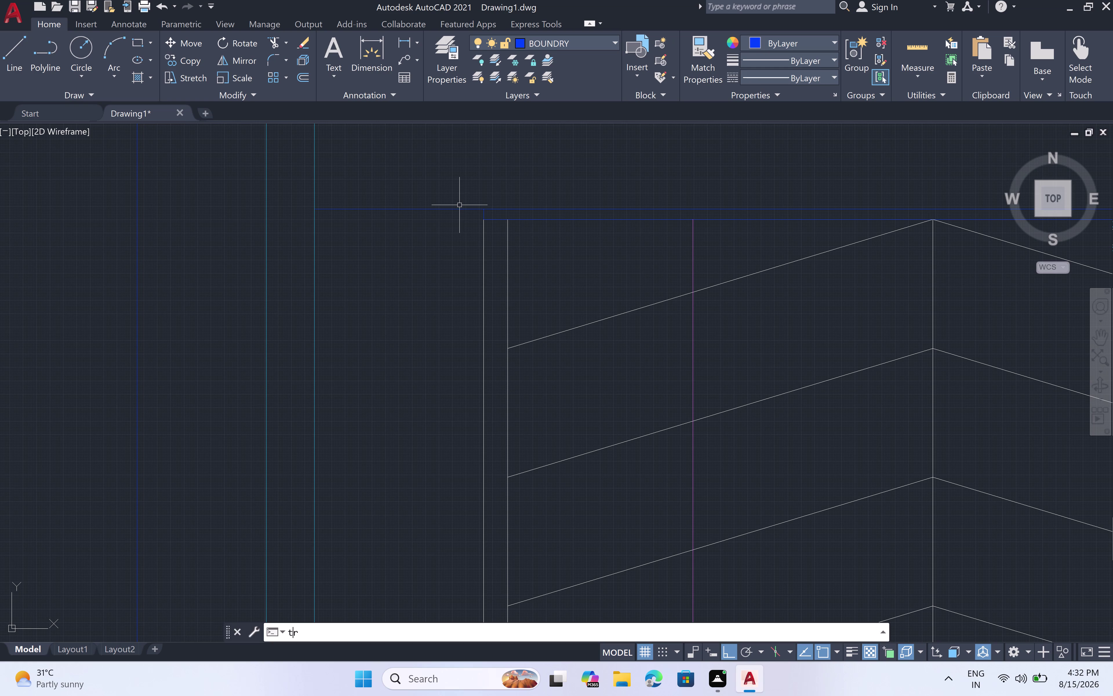
key(space)
click(436, 196)
click(433, 235)
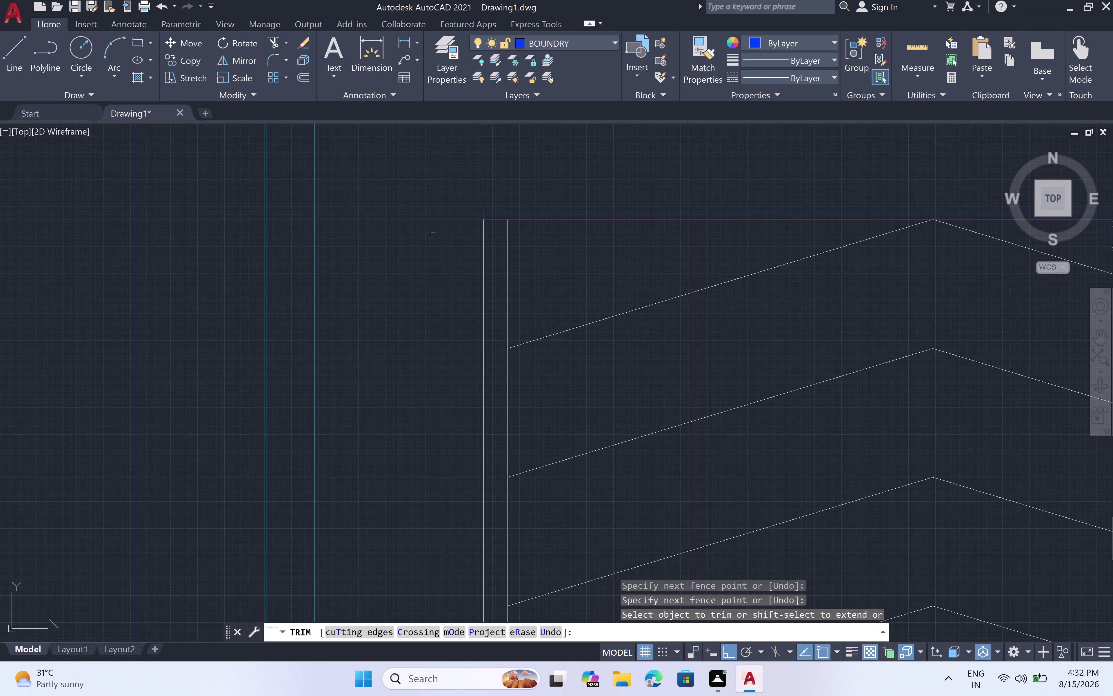
scroll(down, 3)
click(752, 205)
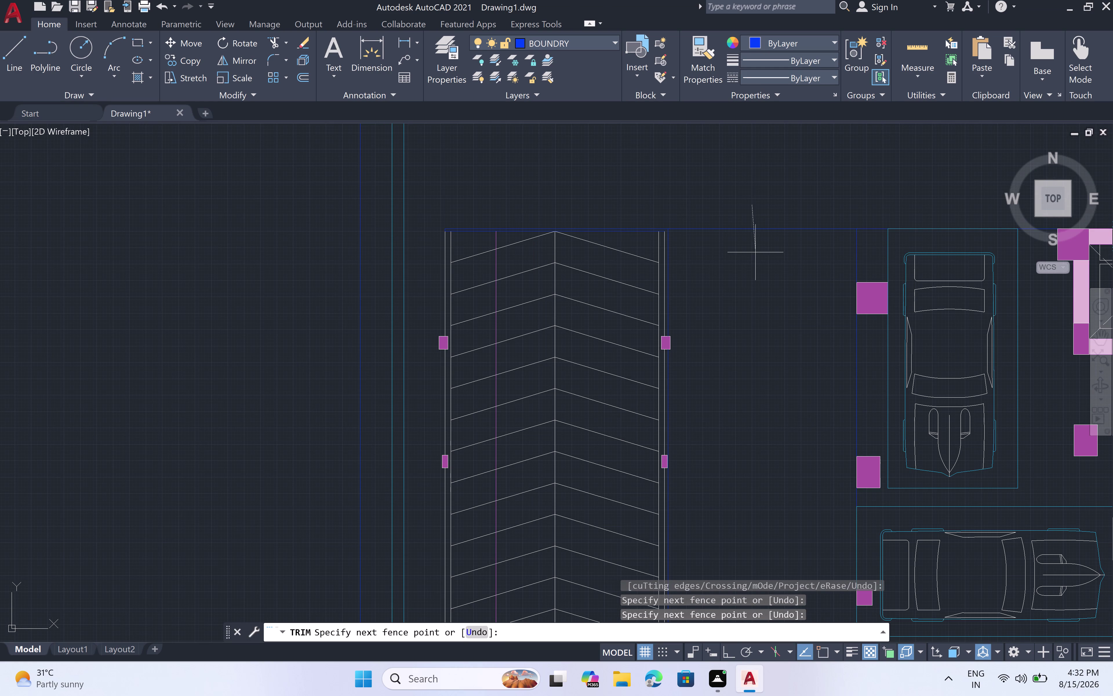
click(756, 272)
click(678, 204)
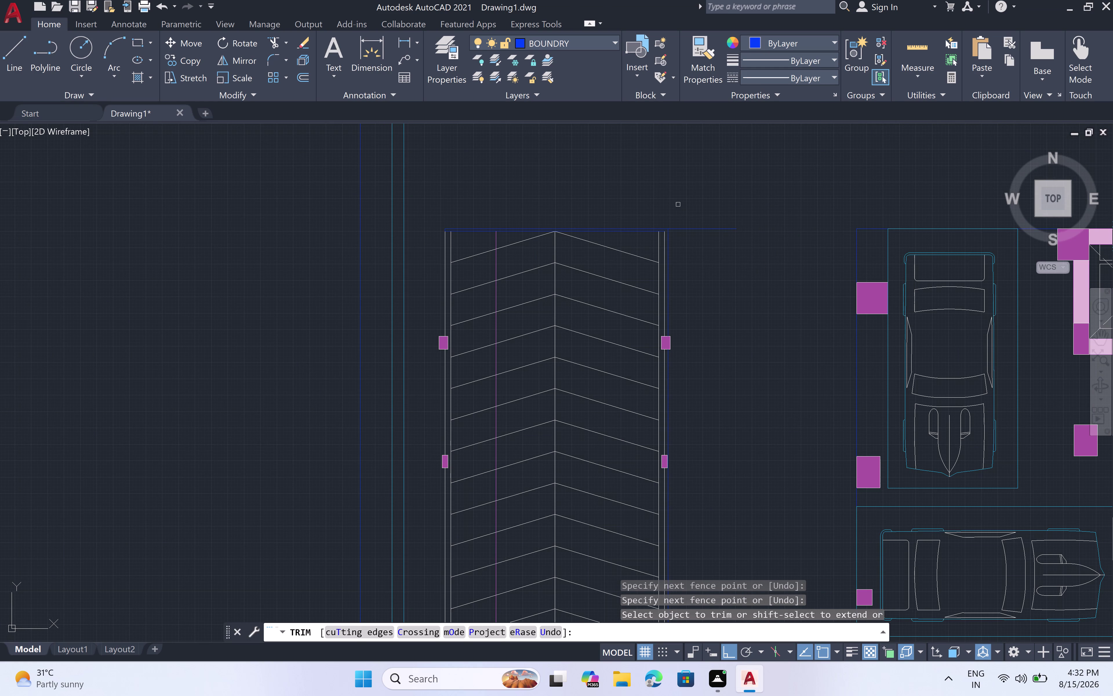
click(705, 247)
scroll(down, 3)
middle_drag(727, 248, 473, 267)
scroll(up, 3)
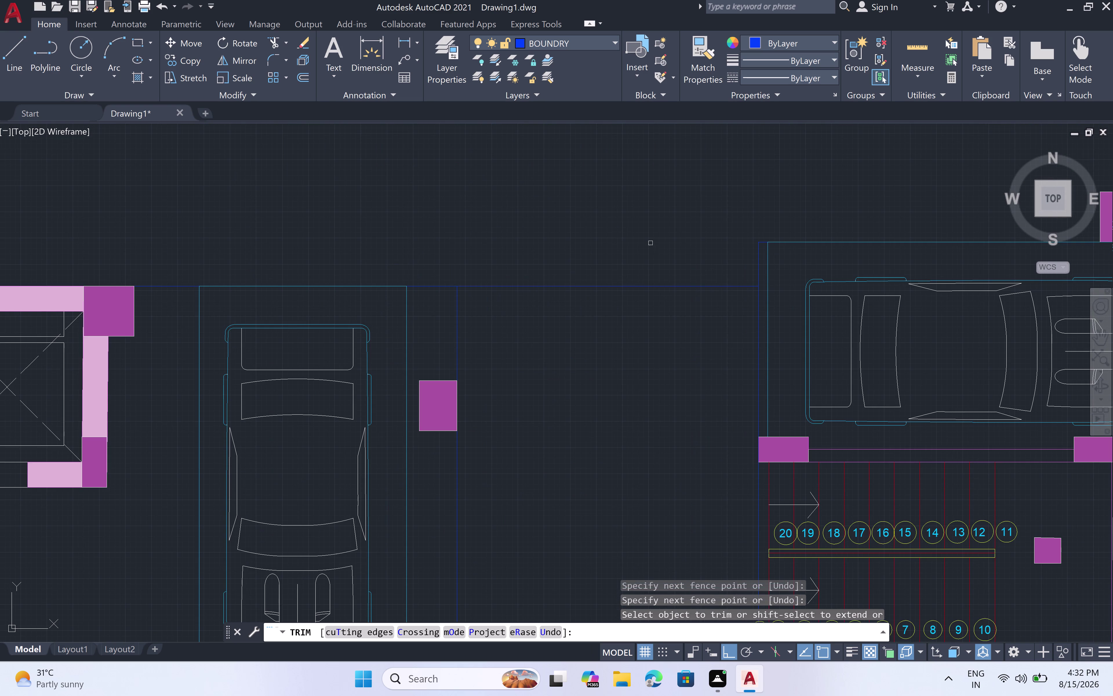
click(650, 241)
click(660, 318)
scroll(down, 3)
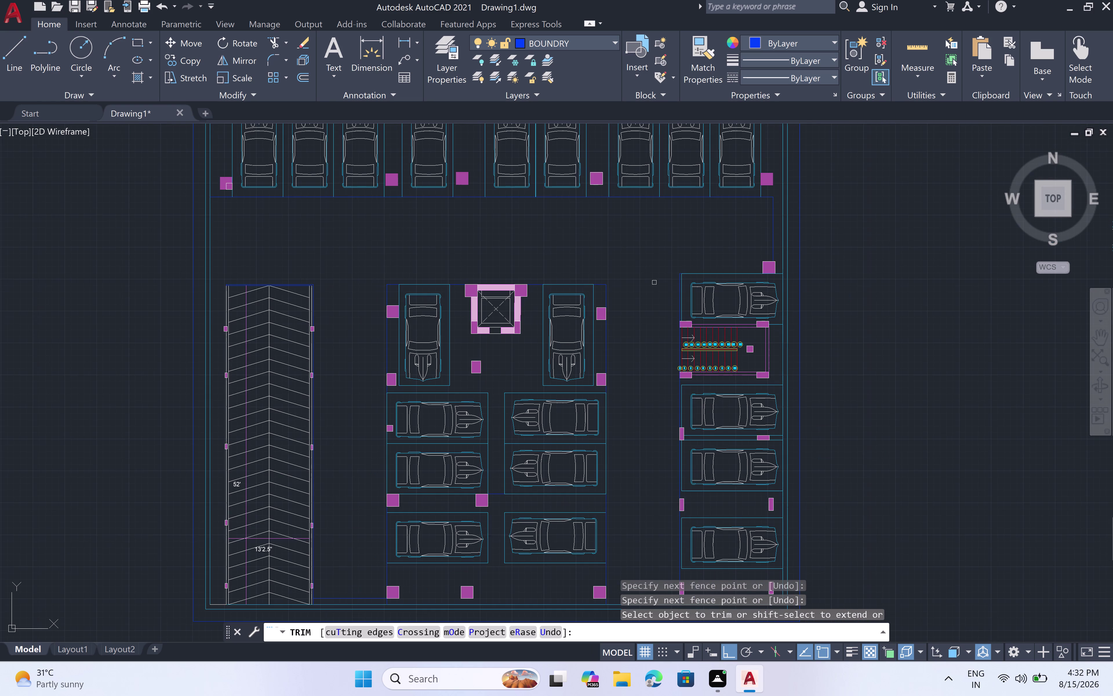
key(Escape)
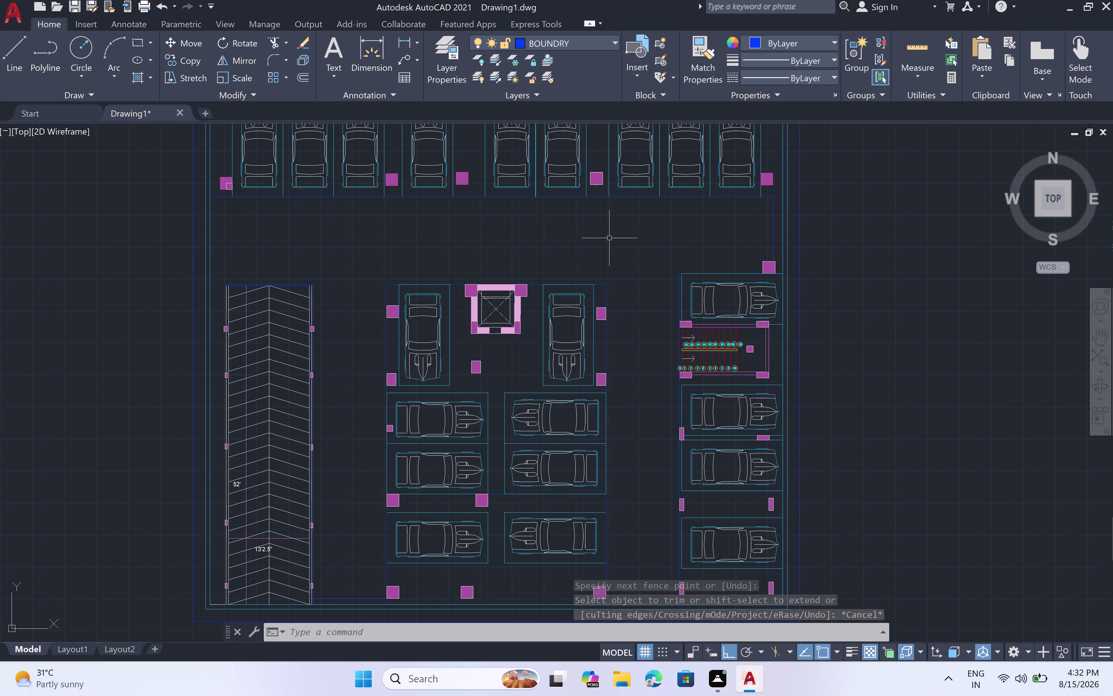
Centre the parking plan and inspect a boundary line under the top bays.
scroll(down, 3)
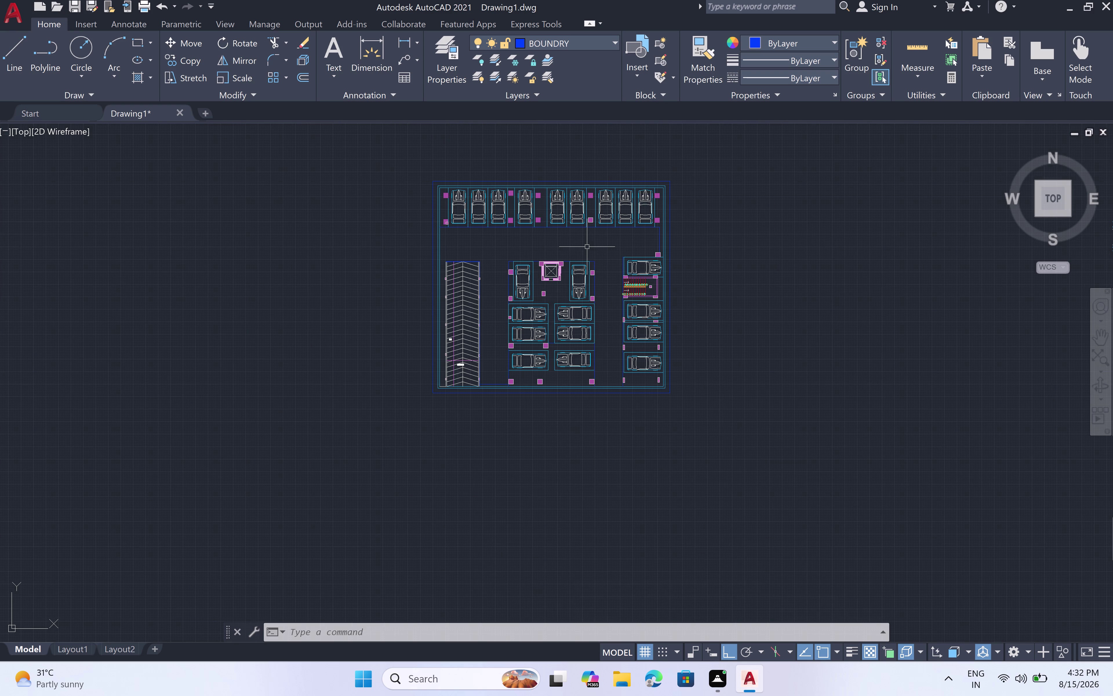
scroll(down, 3)
middle_drag(593, 252, 594, 316)
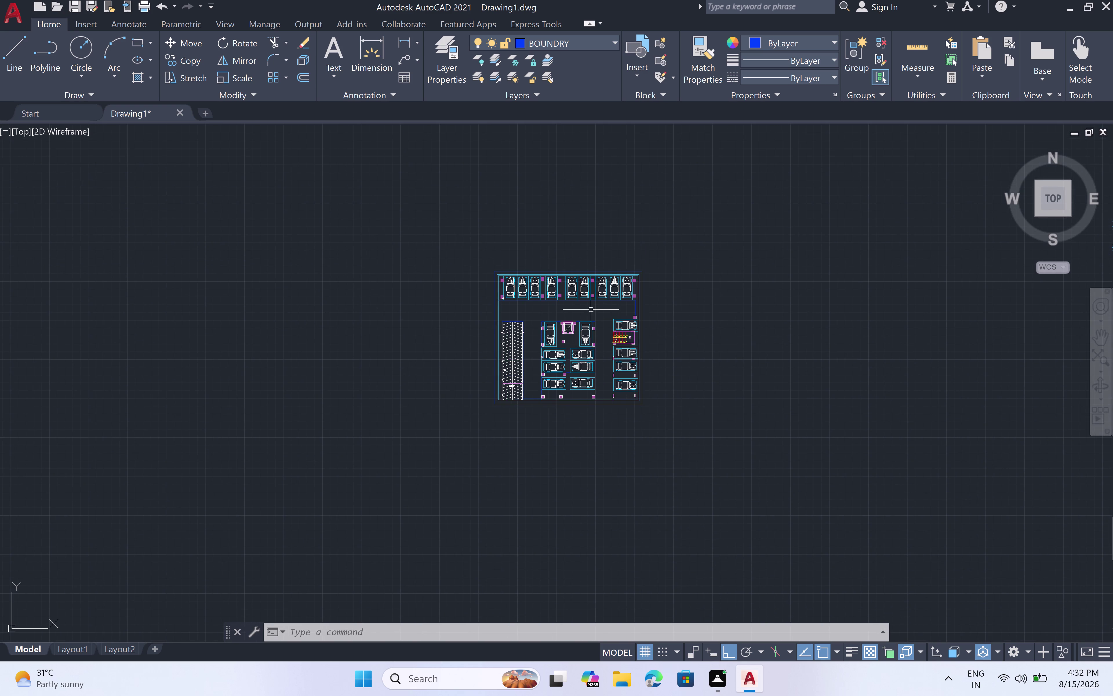
scroll(up, 3)
scroll(up, 3)
middle_drag(611, 310, 621, 255)
scroll(down, 3)
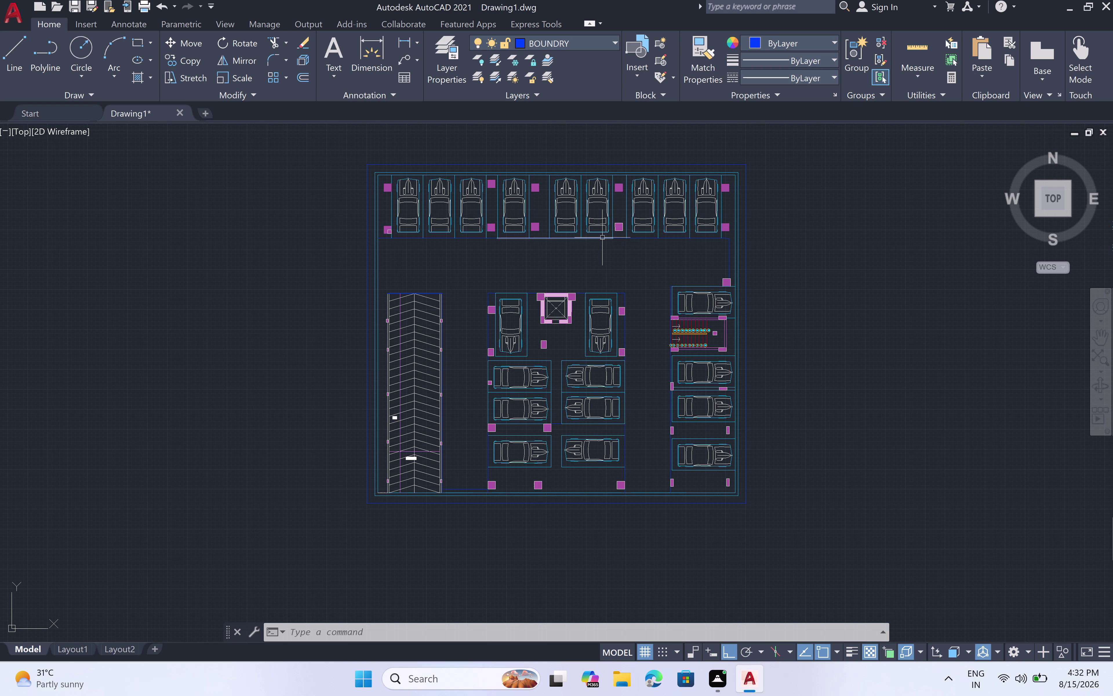
scroll(up, 3)
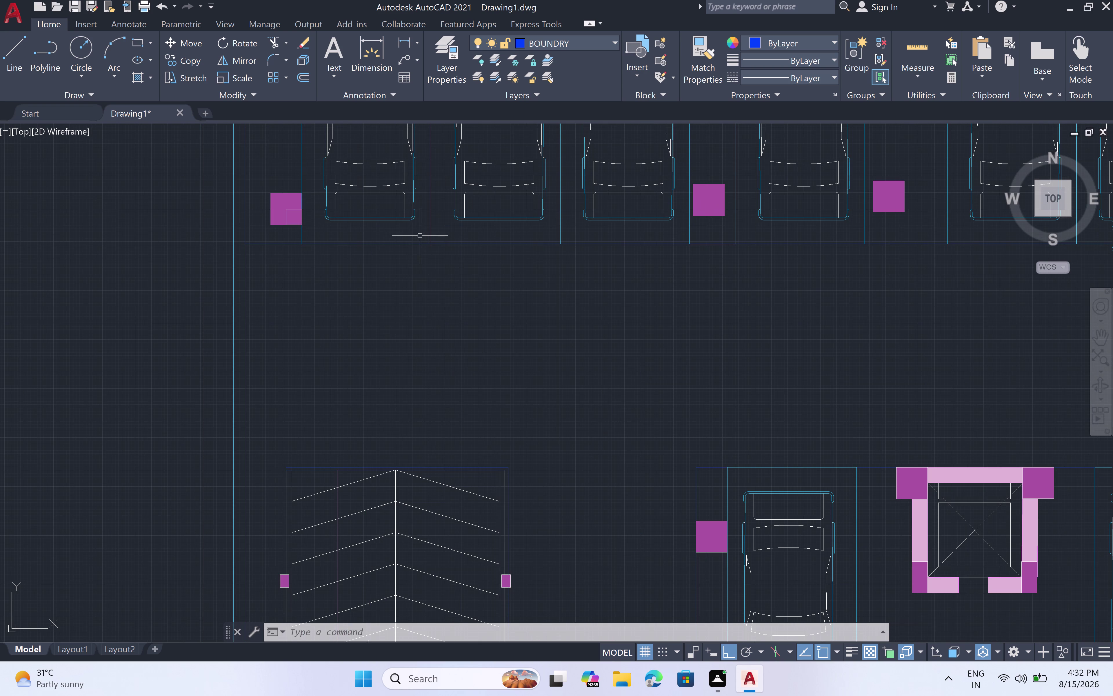
click(410, 241)
scroll(down, 3)
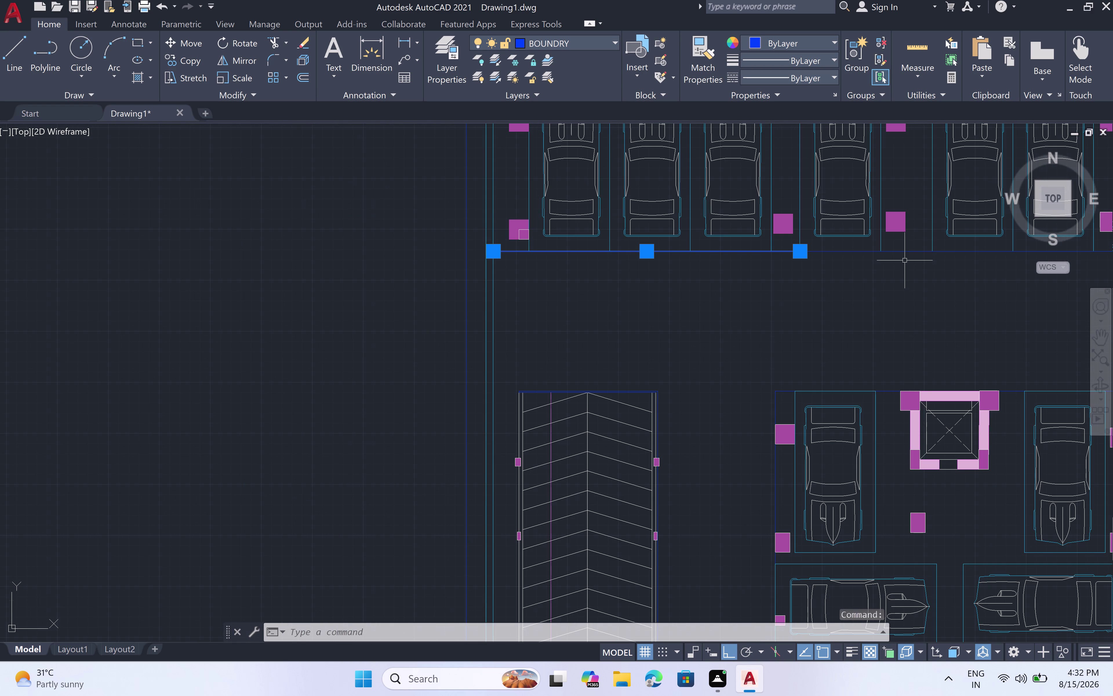
double_click(902, 251)
Select the two boundary line segments beneath the top parking row.
scroll(down, 3)
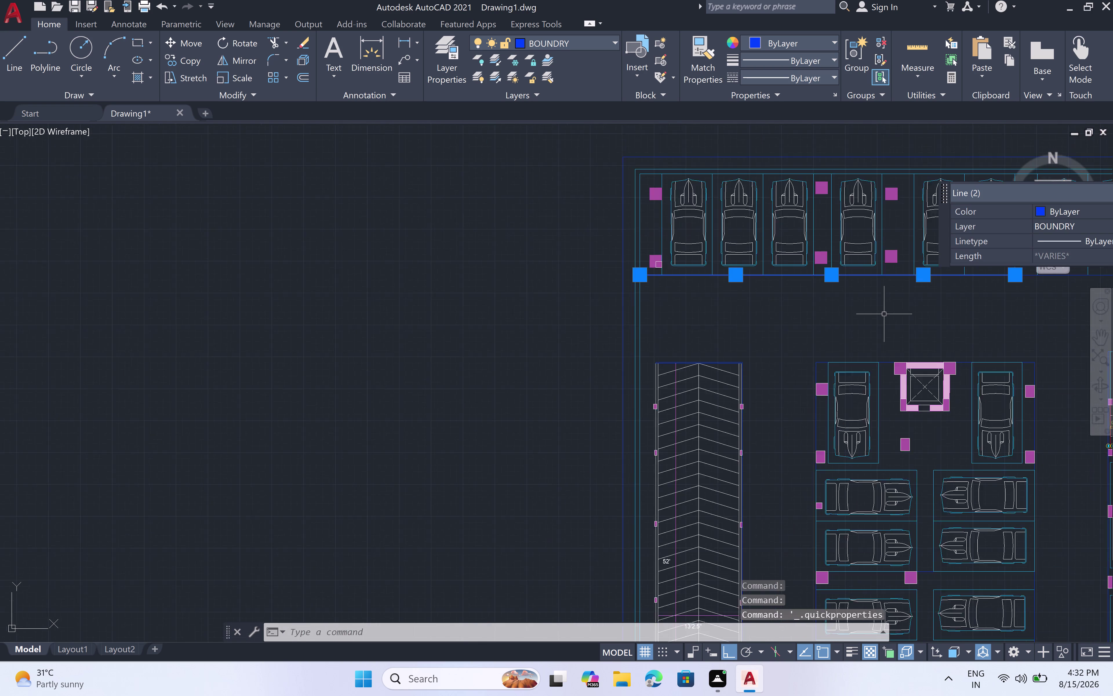
scroll(down, 3)
middle_drag(874, 309, 357, 380)
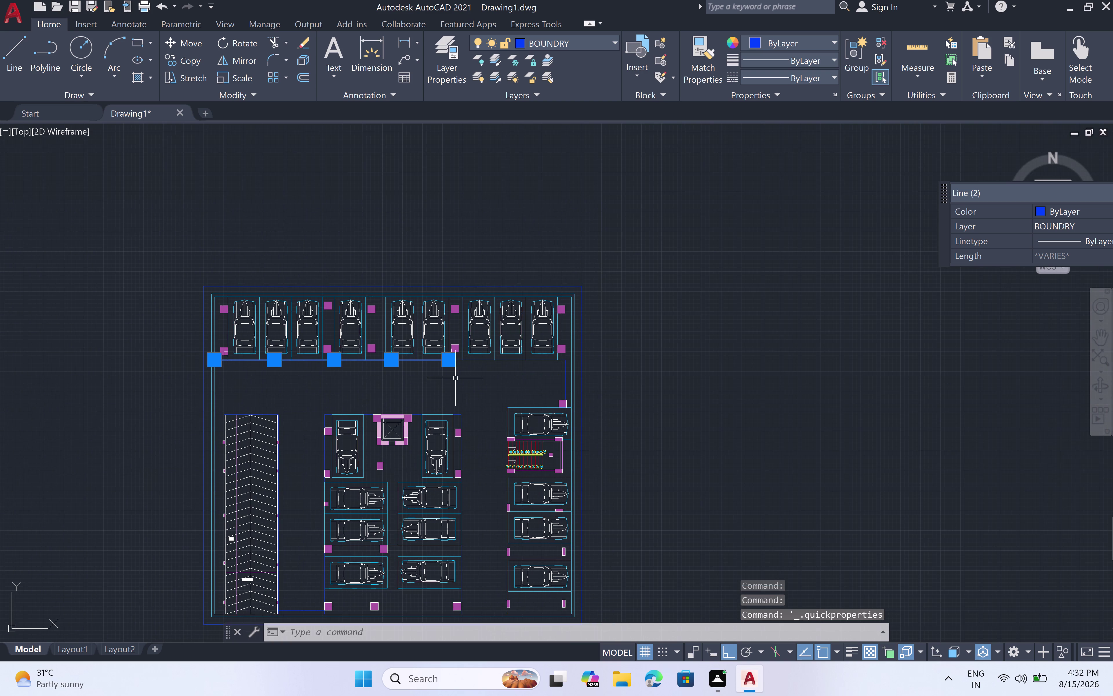
scroll(up, 3)
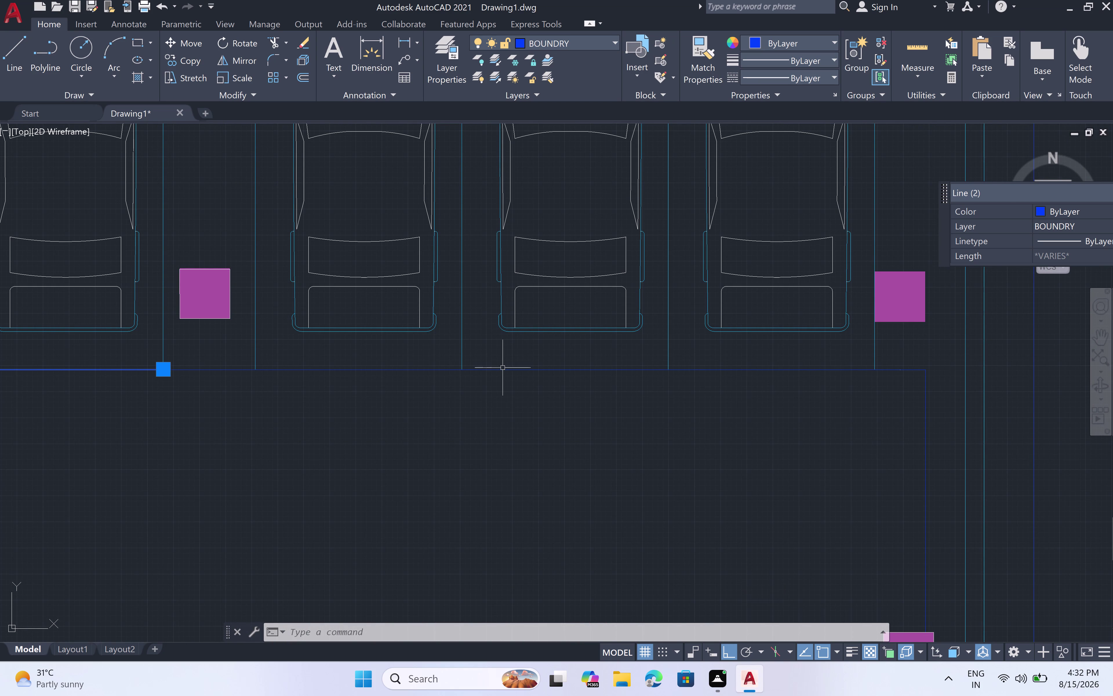
click(503, 369)
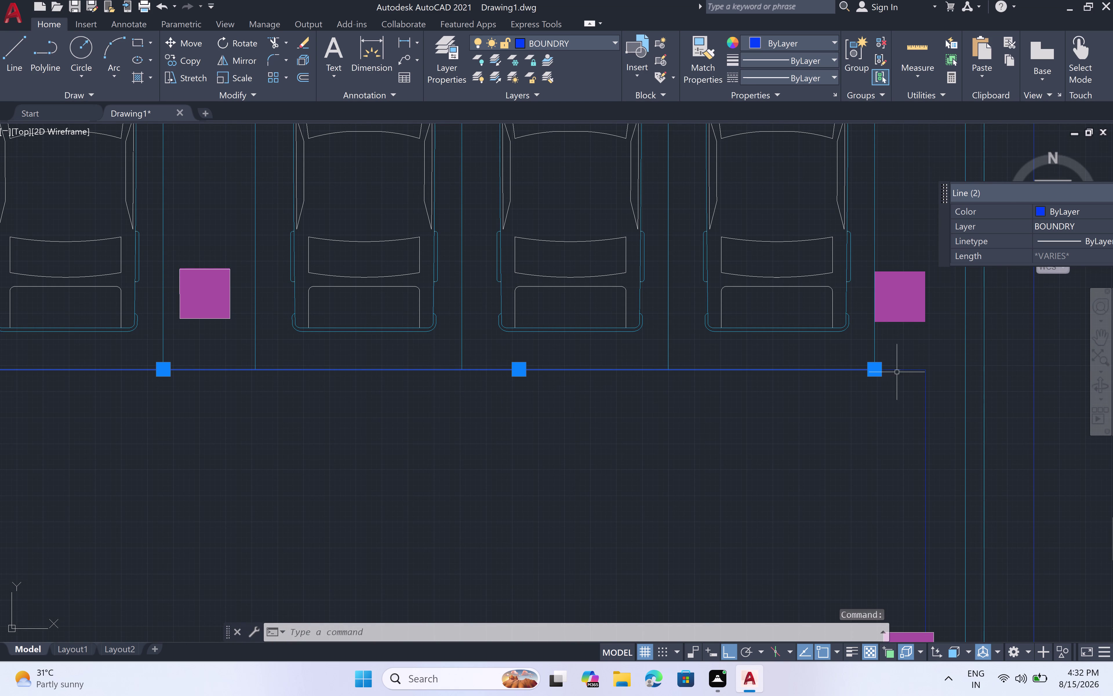
scroll(up, 3)
click(900, 372)
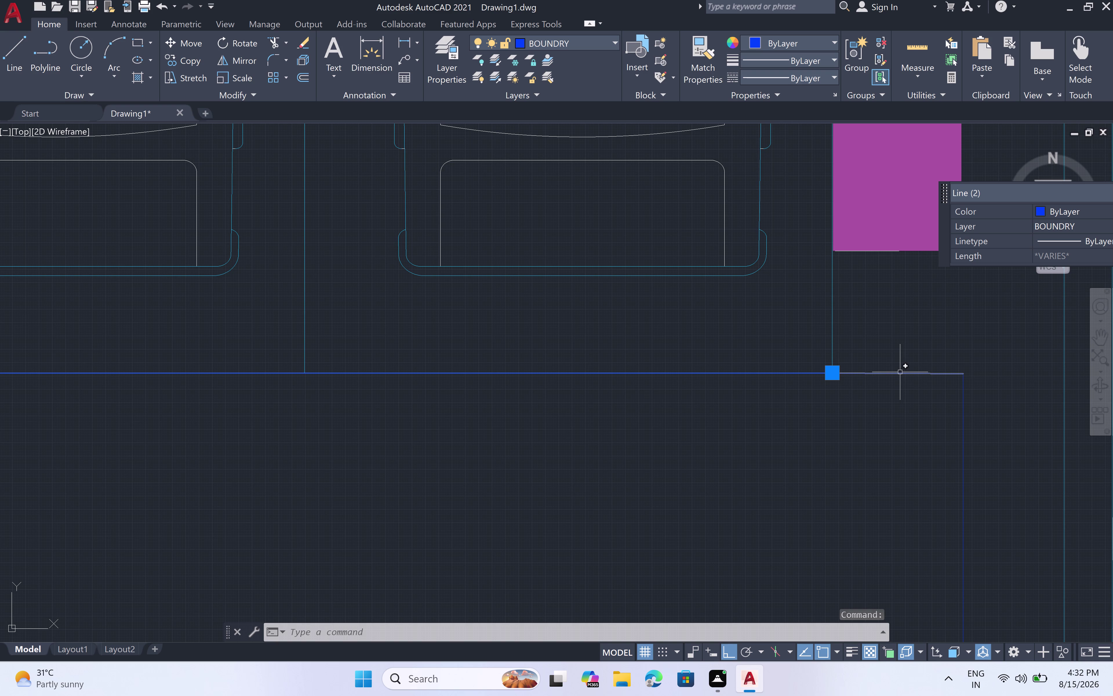
scroll(down, 3)
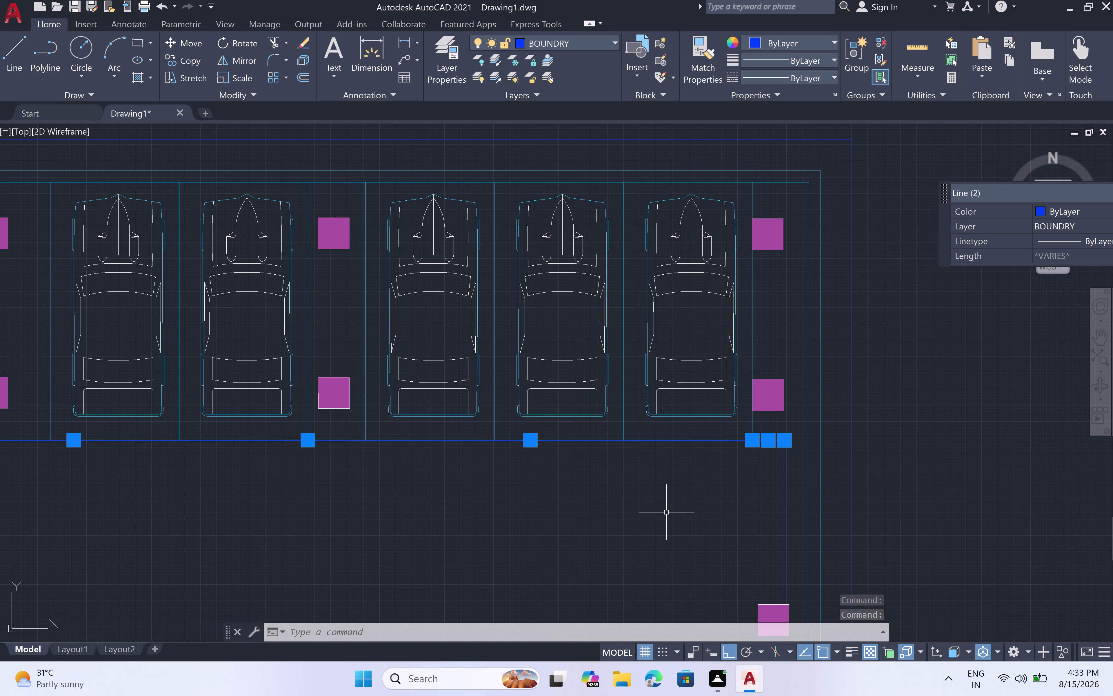
Start OFFSET, then switch to the Layer Properties manager instead.
key(o)
text(ff)
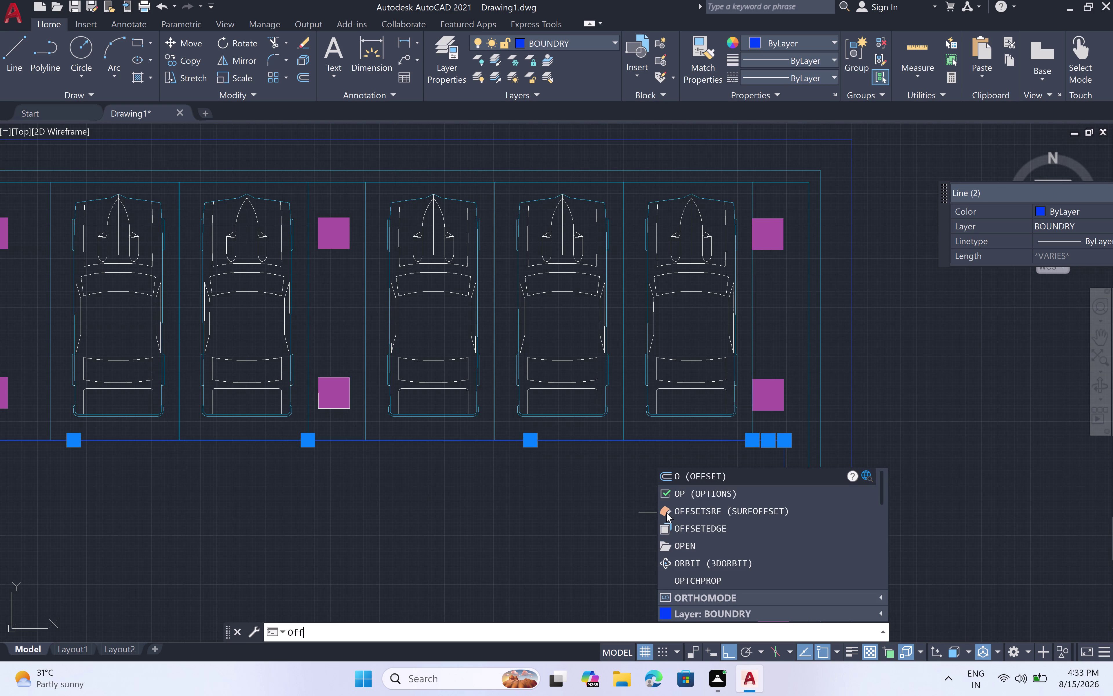
key(space)
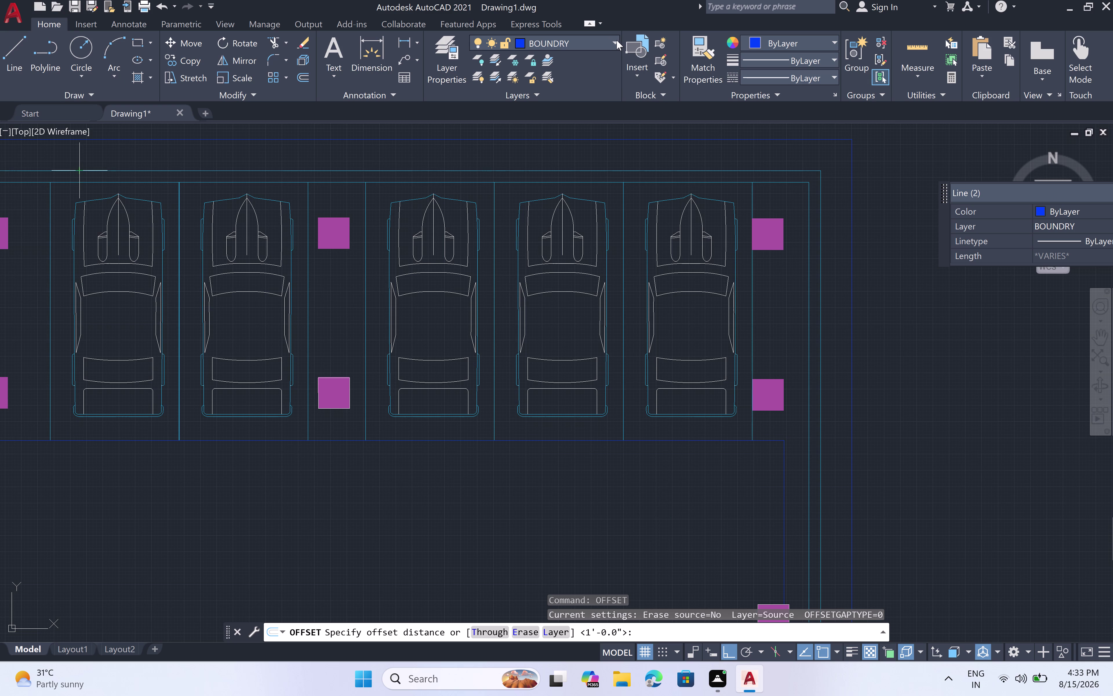
click(463, 64)
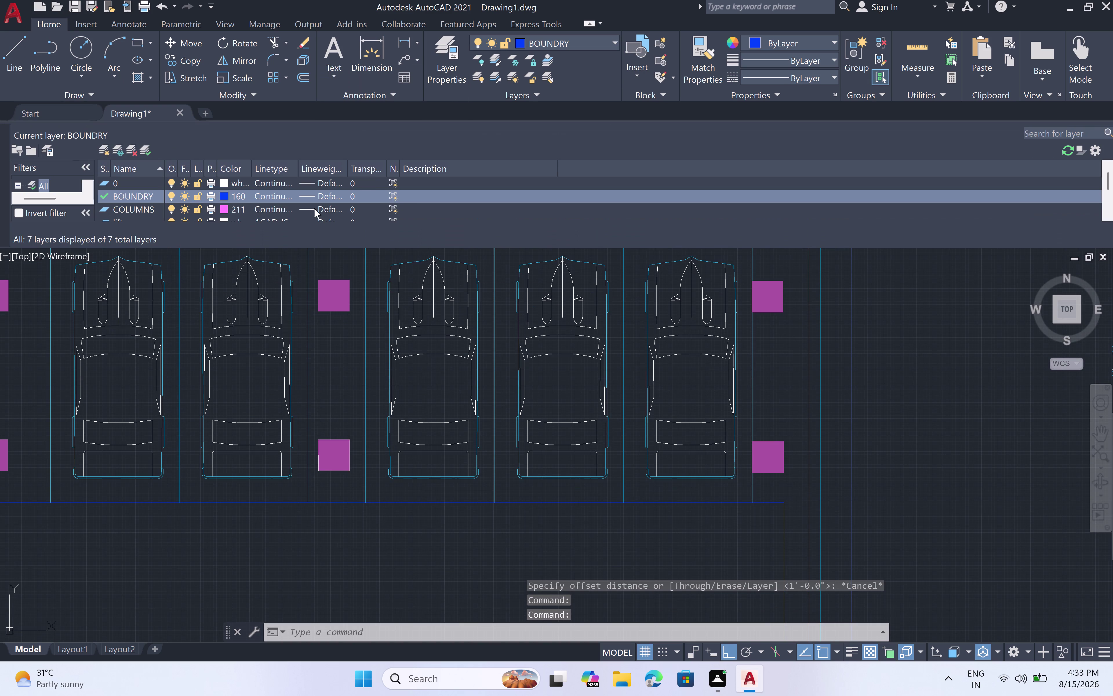
Create a new layer named 'hatch' with a green colour.
right_click(155, 194)
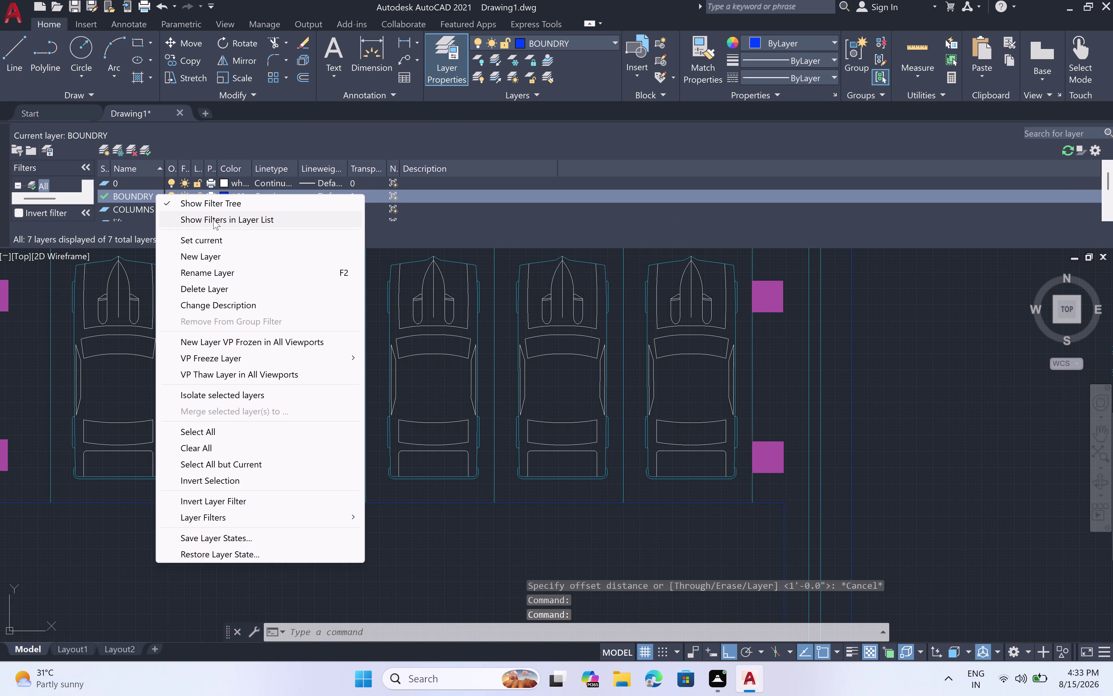
click(240, 259)
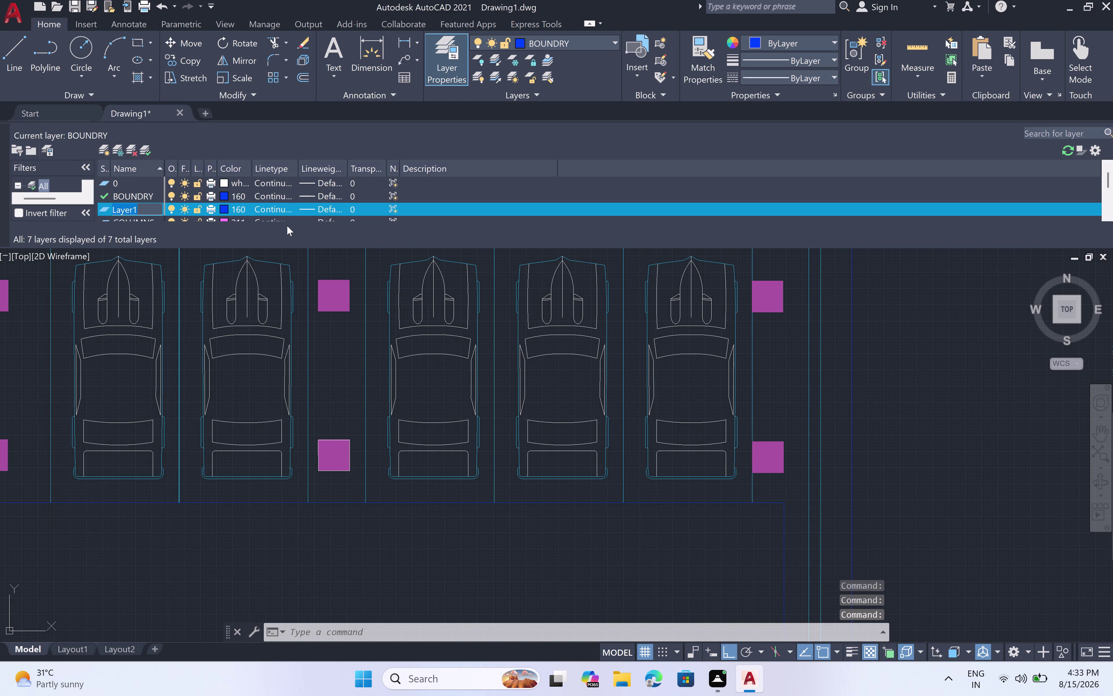
key(BackSpace)
key(BackSpace)
key(BackSpace)
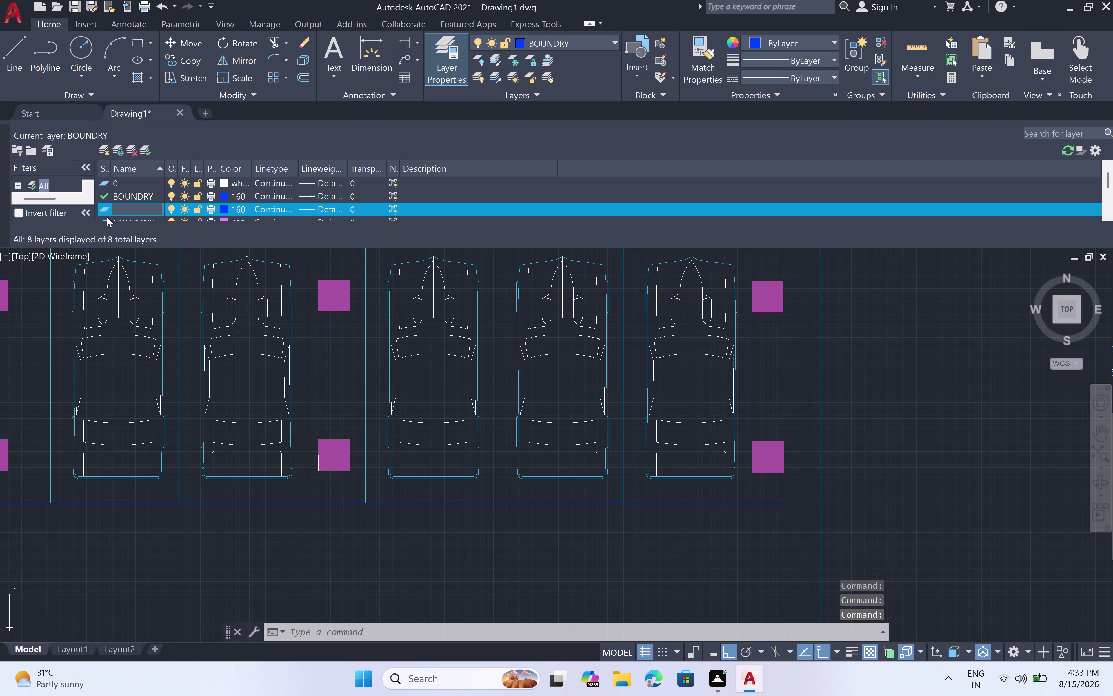
text(hat)
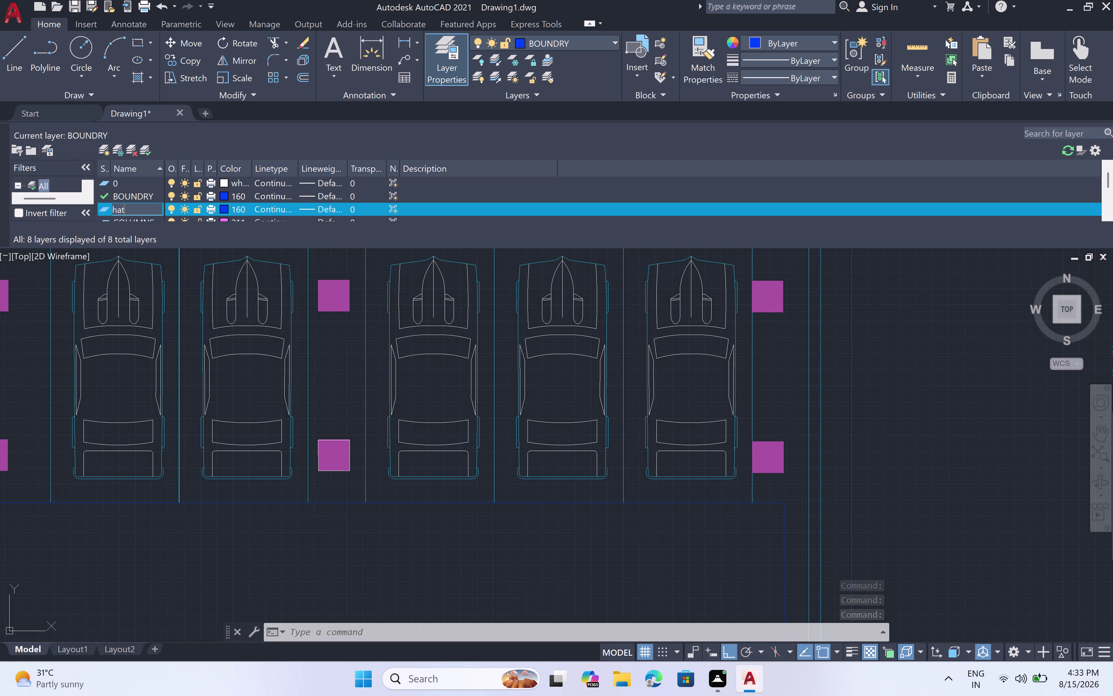
text(ch)
key(space)
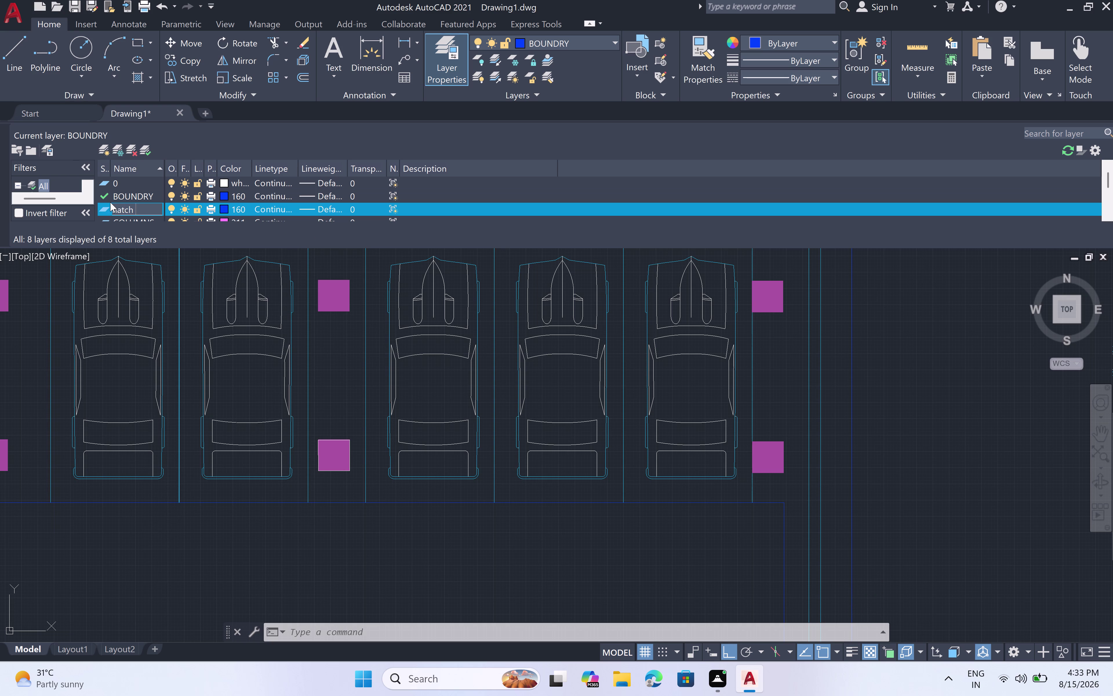
double_click(226, 208)
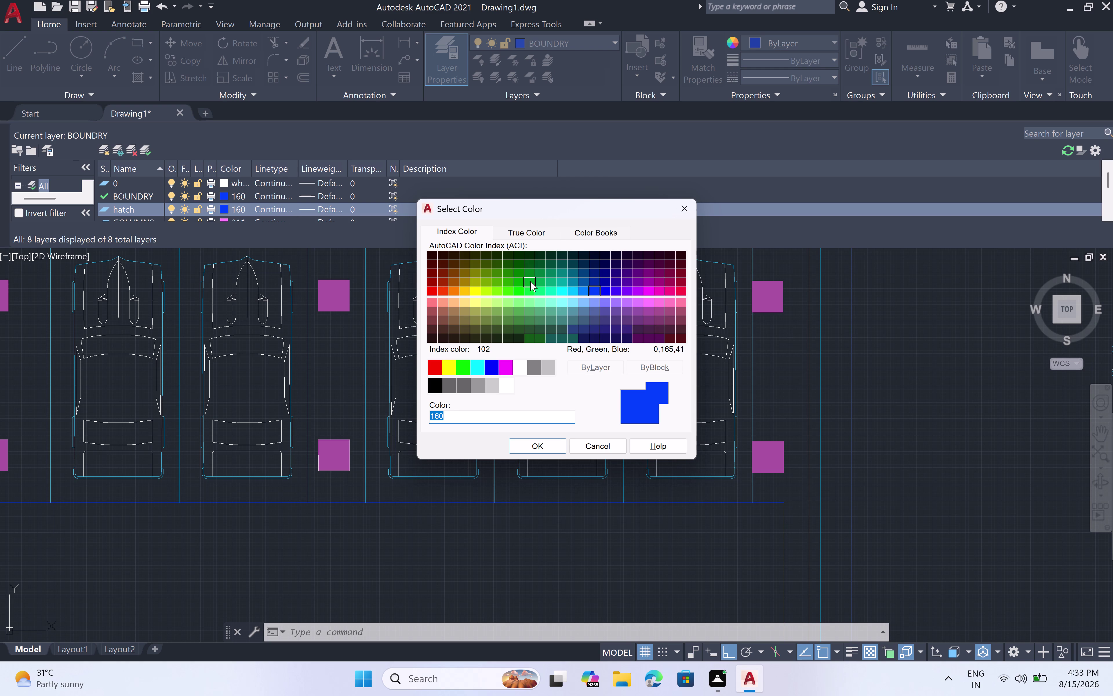
click(531, 279)
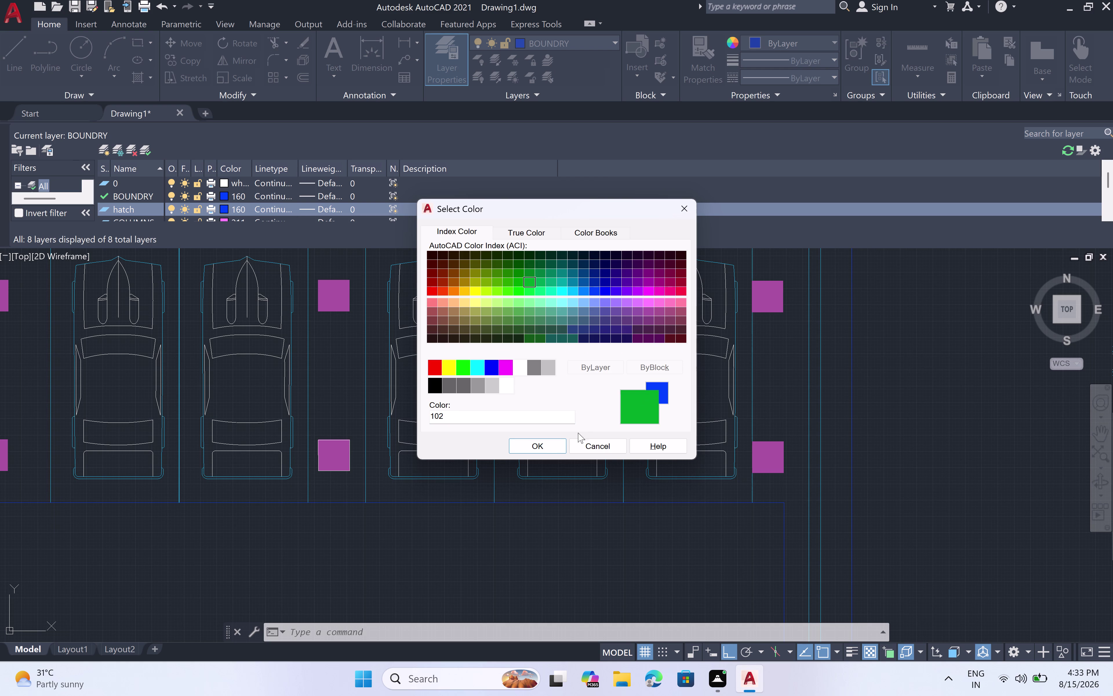
triple_click(540, 444)
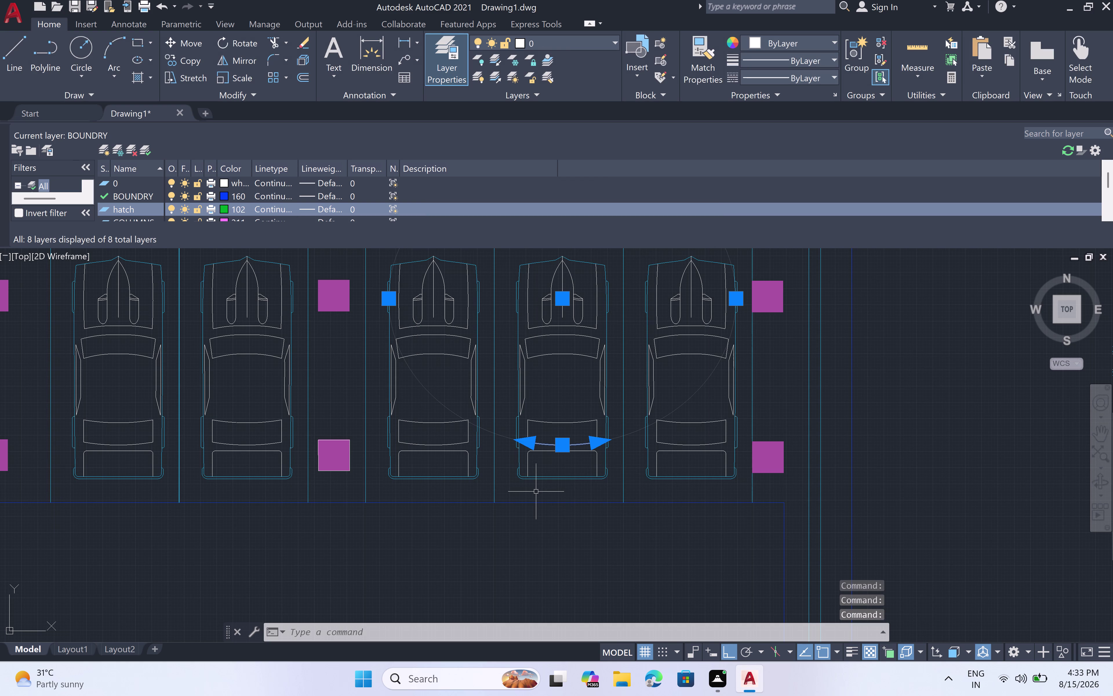
key(Escape)
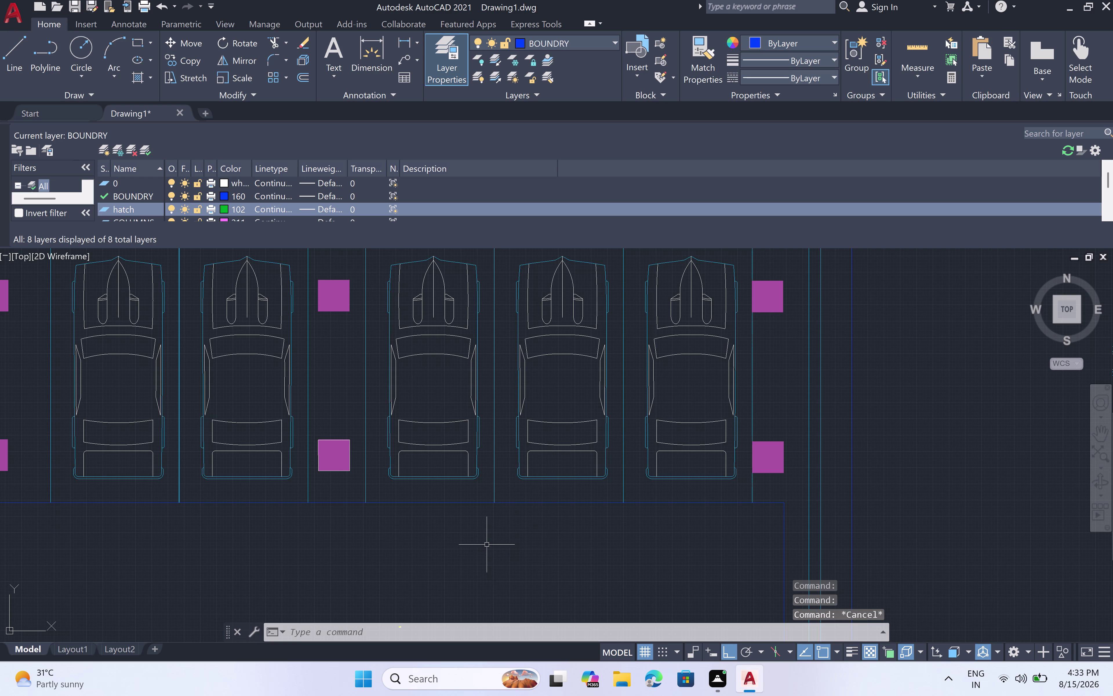
Set 'hatch' as the current layer and close the layer manager.
scroll(down, 3)
middle_drag(486, 545, 623, 367)
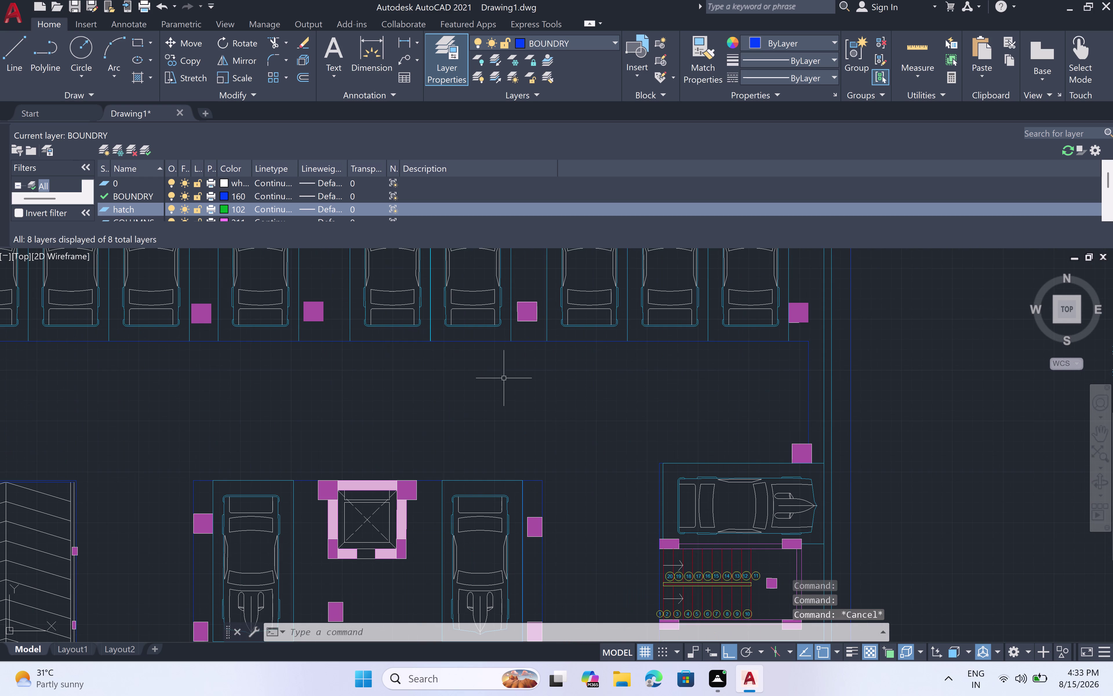
click(616, 41)
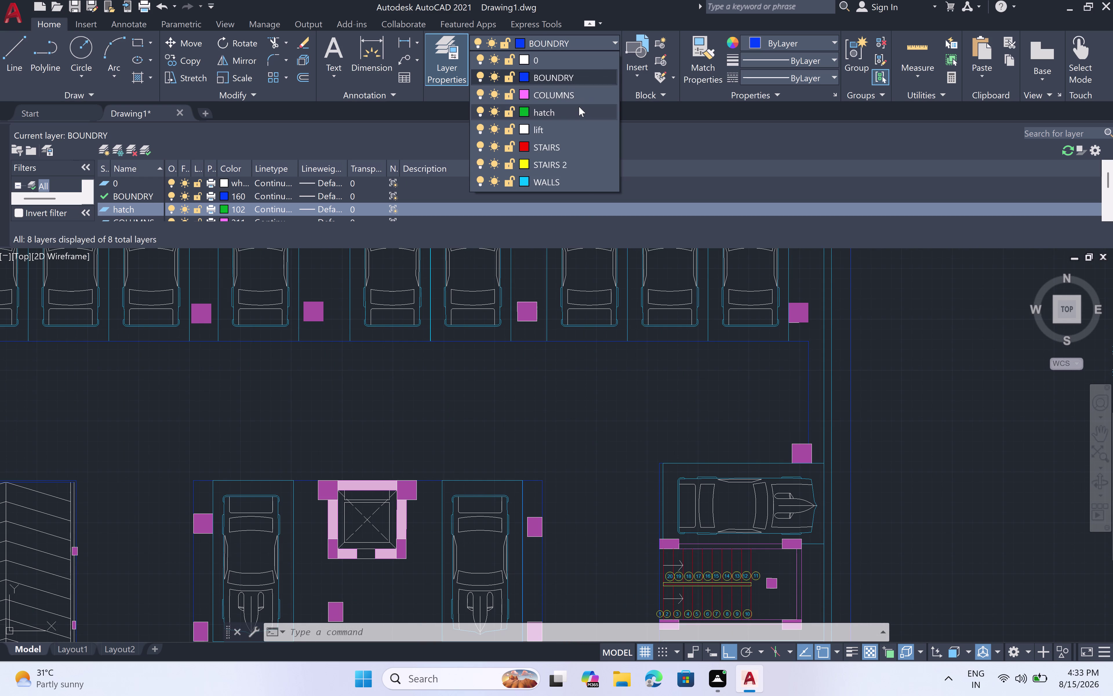
click(579, 106)
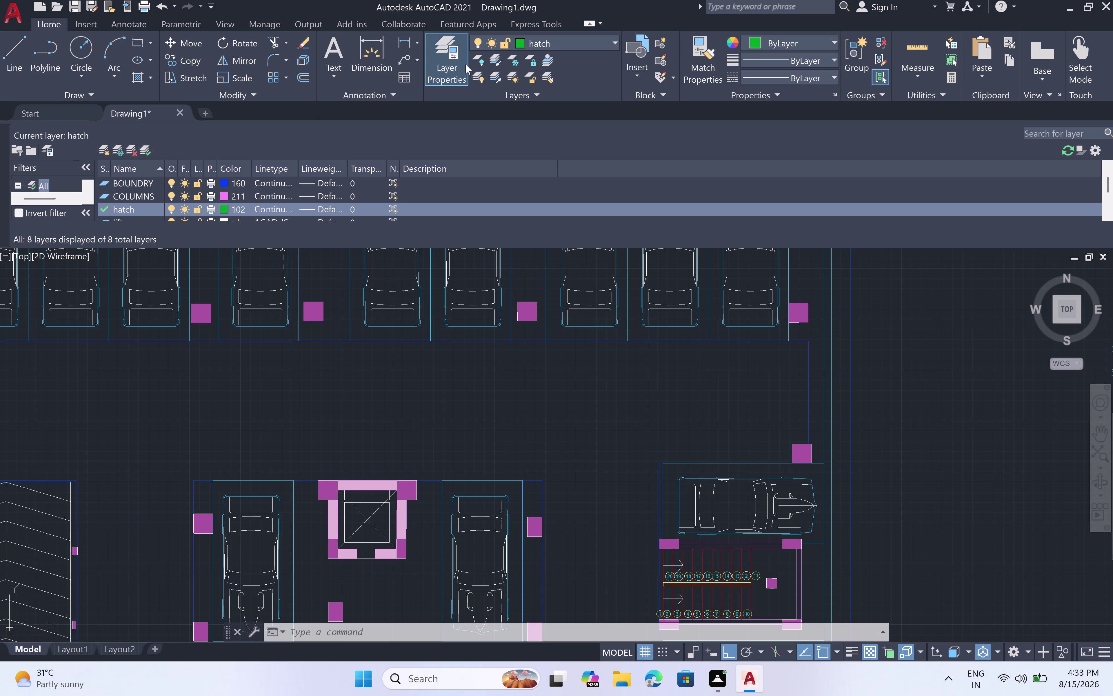
click(465, 63)
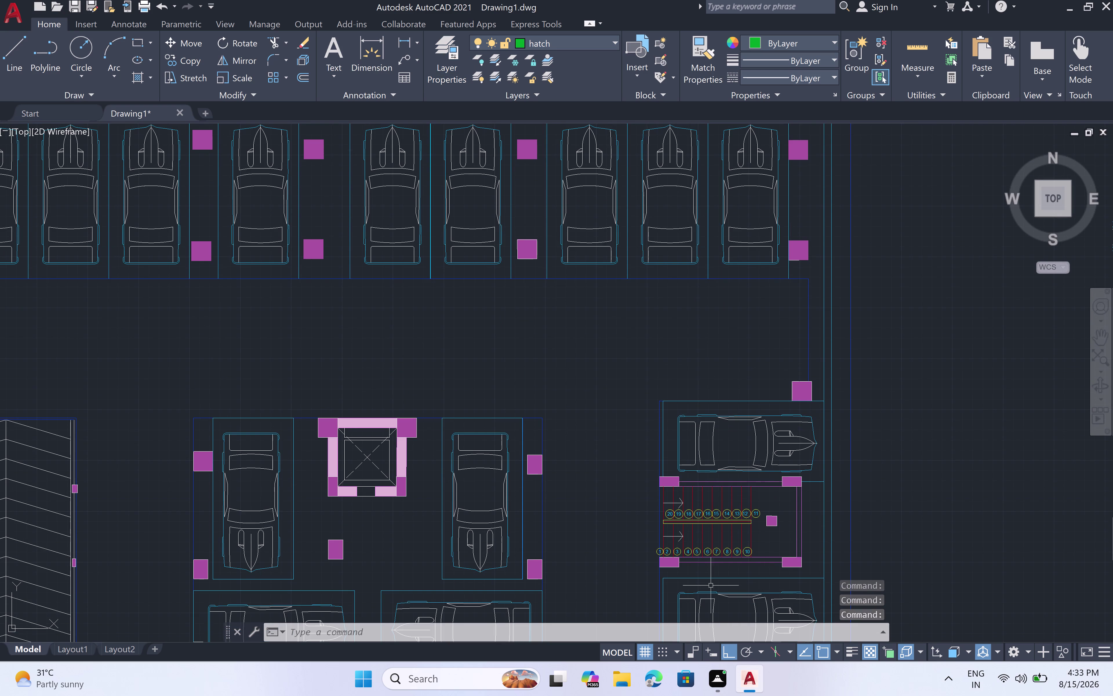
Turn off the grid and select the first piece of the driveway's top edge.
double_click(641, 653)
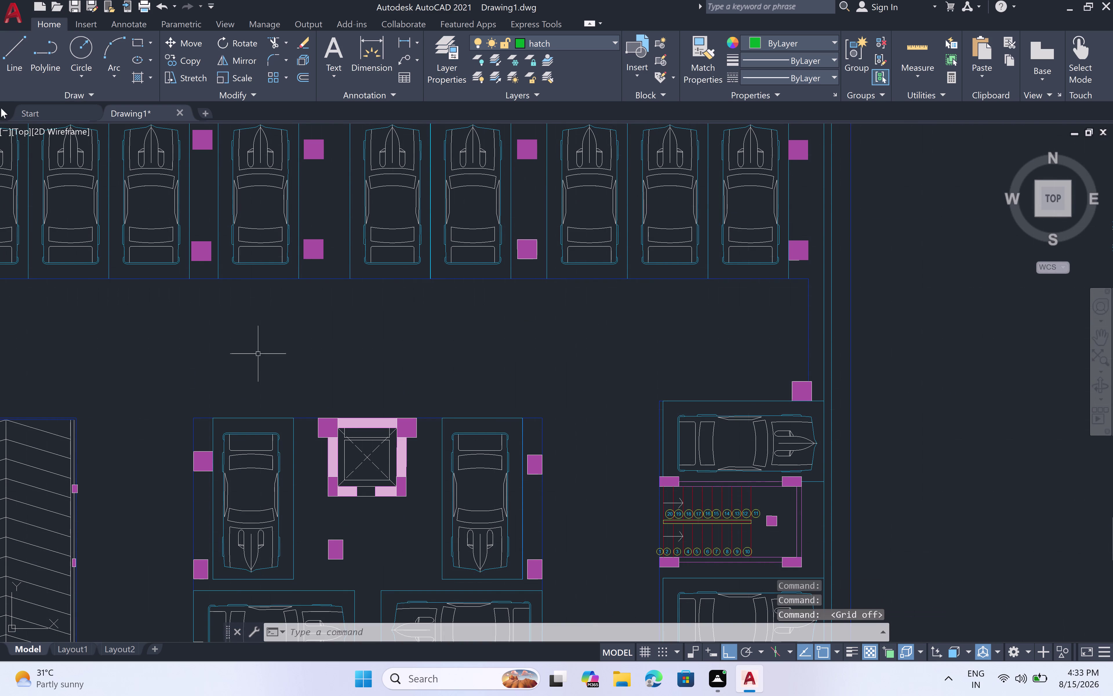
scroll(down, 3)
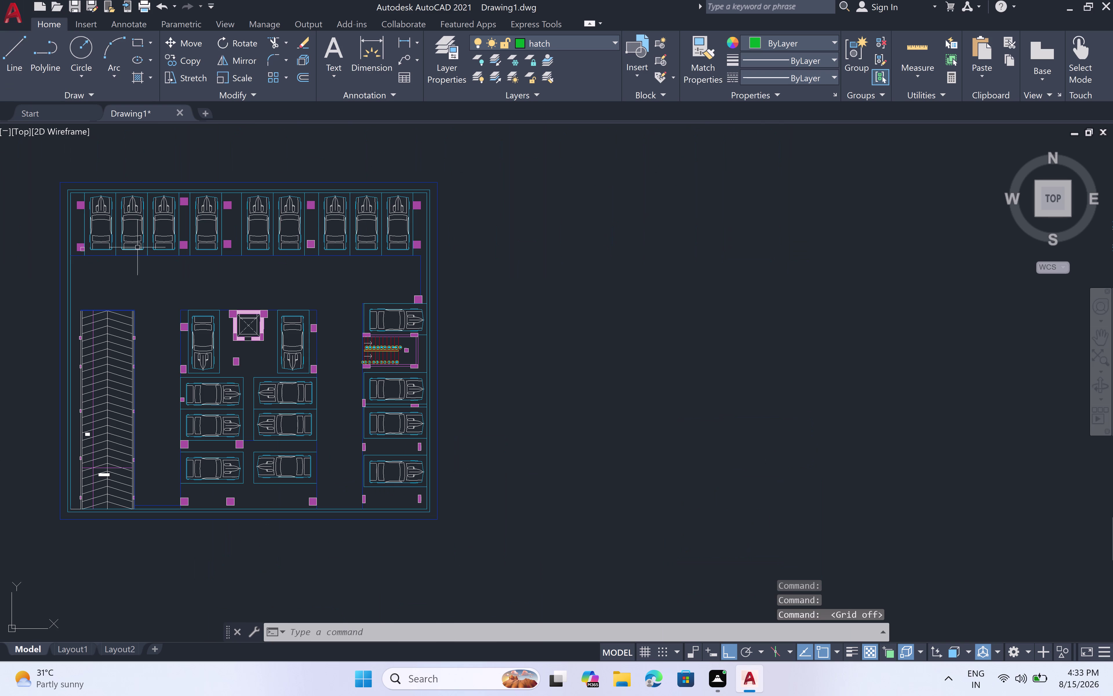
scroll(up, 3)
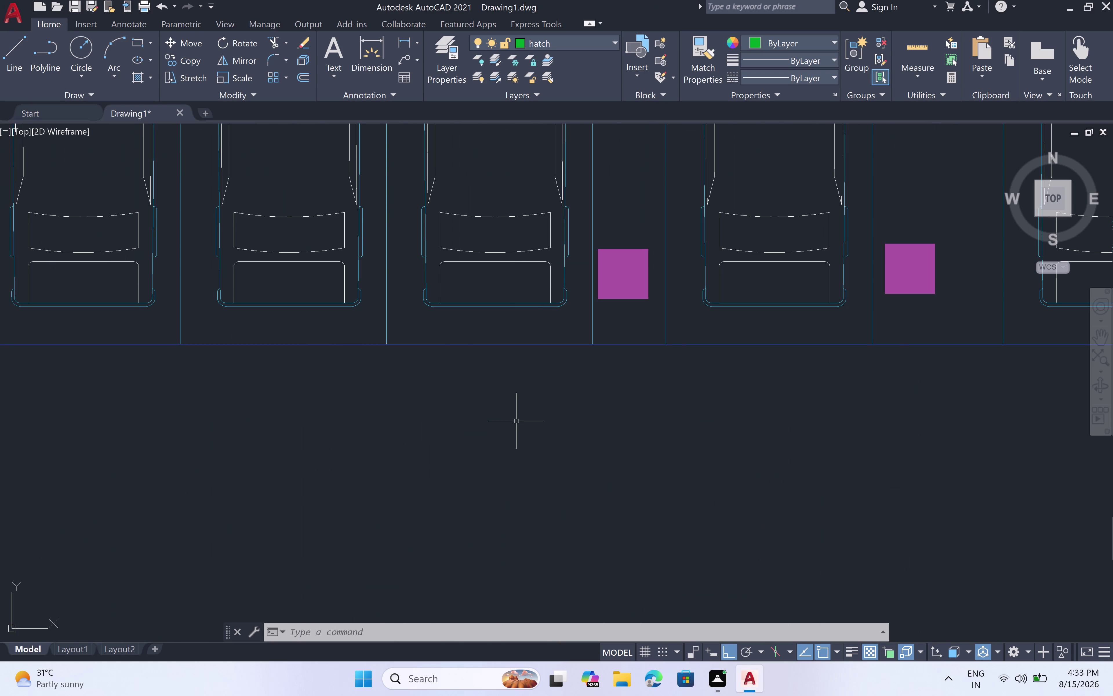
click(415, 345)
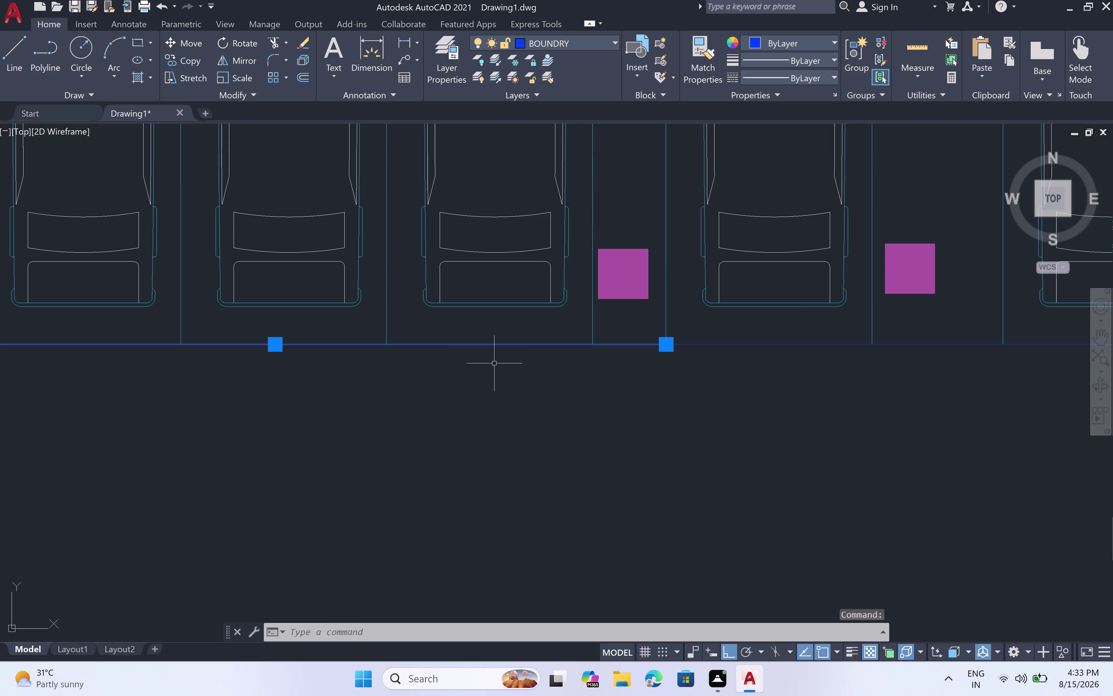
scroll(down, 3)
scroll(up, 3)
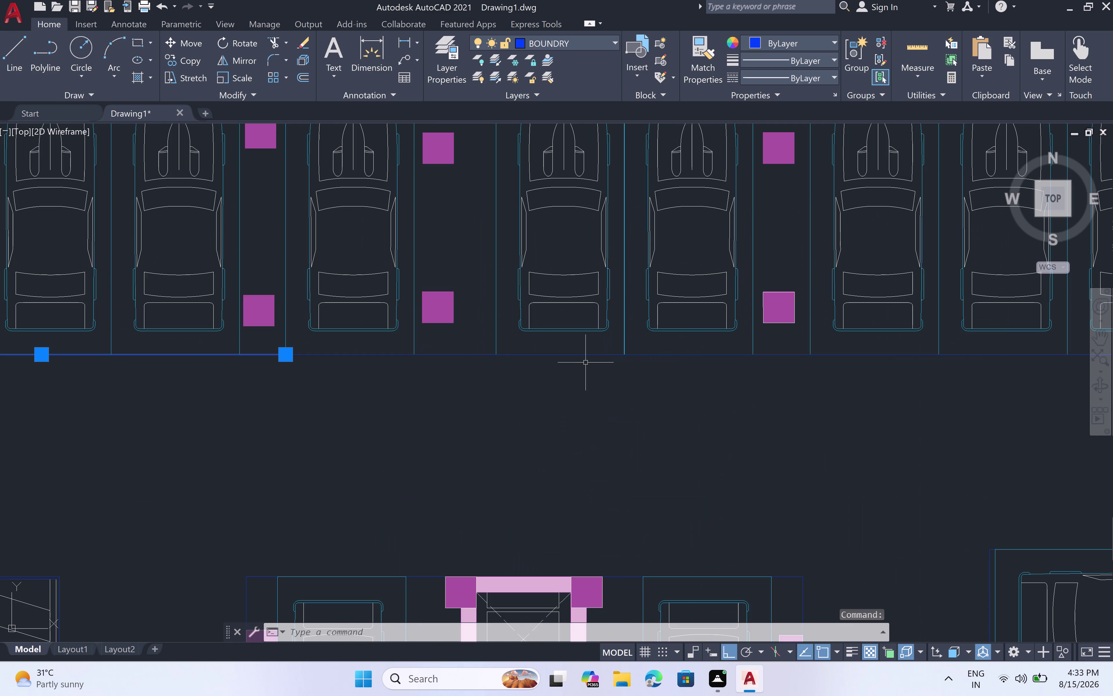
Add the remaining pieces of the top edge line, including the short end piece.
click(581, 354)
scroll(down, 3)
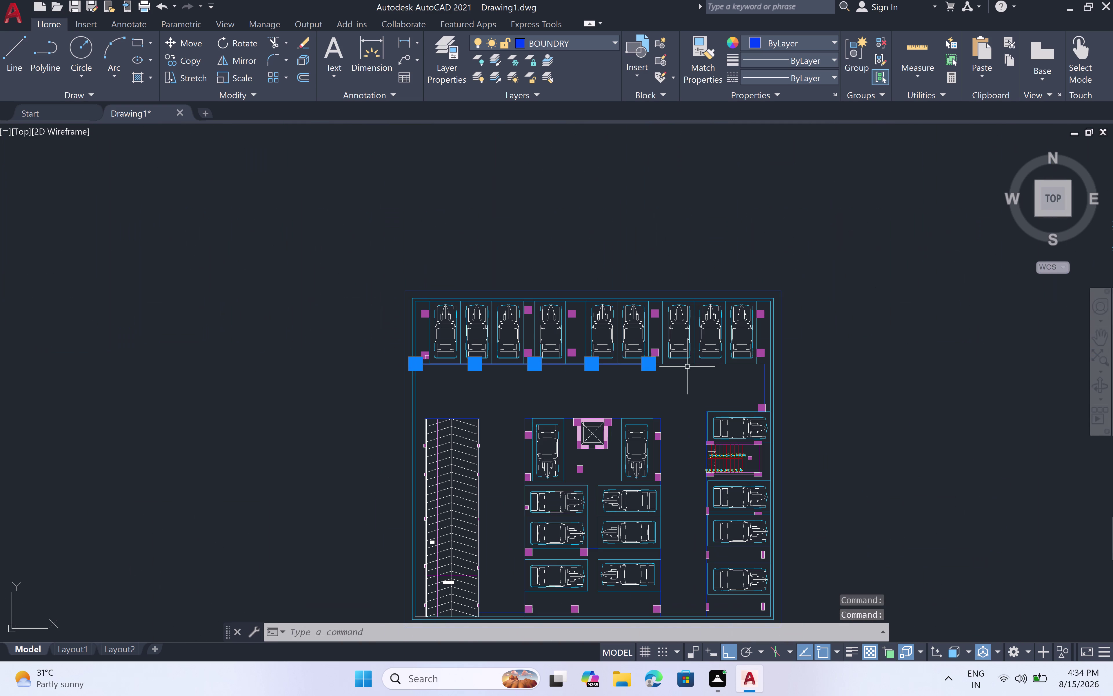
scroll(up, 3)
scroll(up, 3)
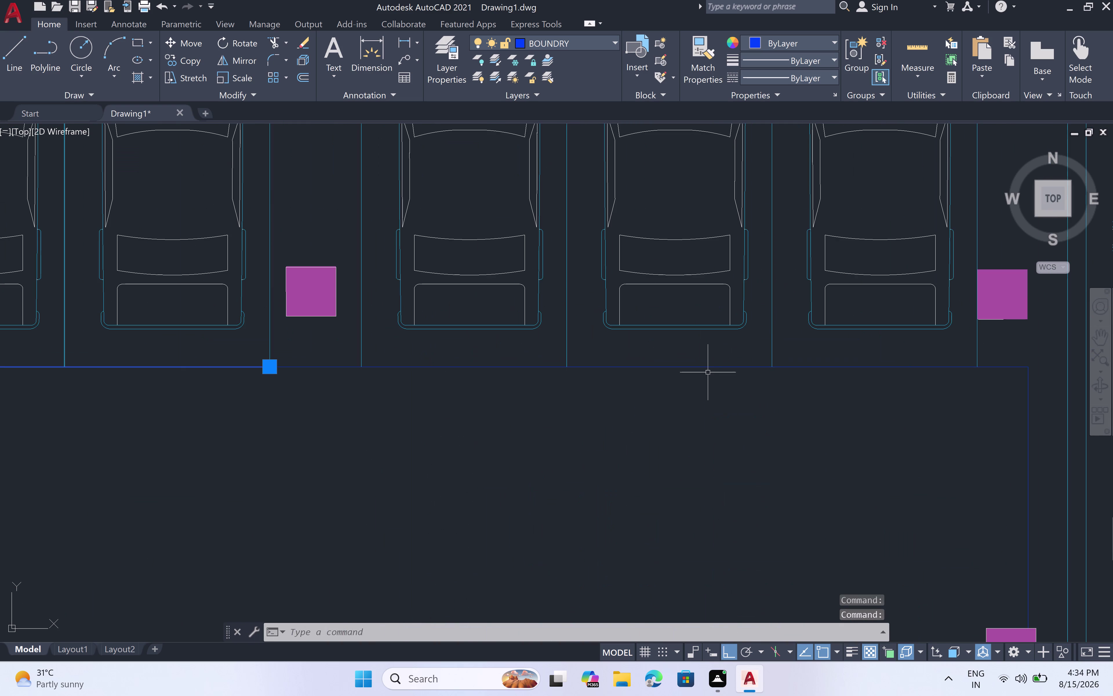
click(706, 369)
scroll(down, 3)
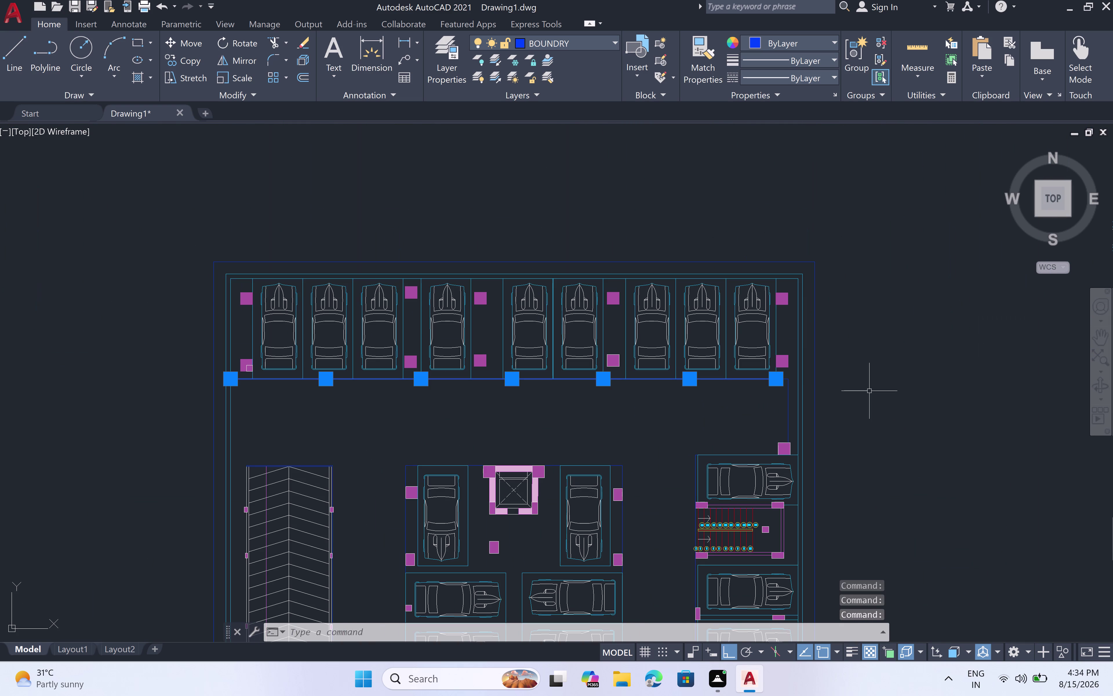
scroll(up, 3)
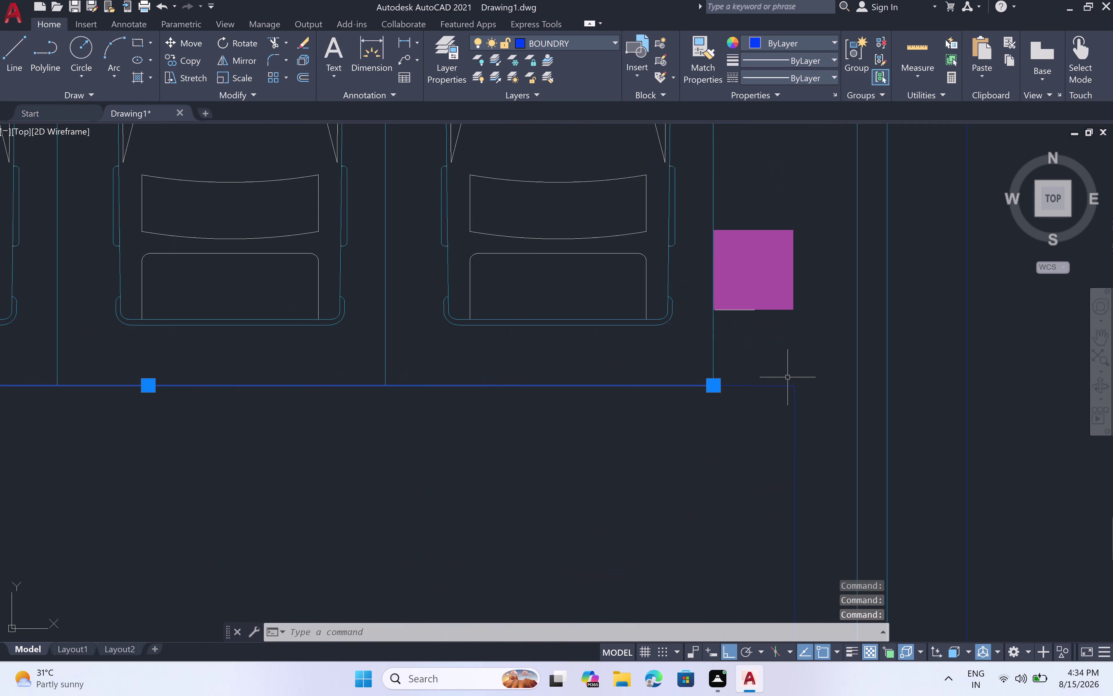
click(766, 387)
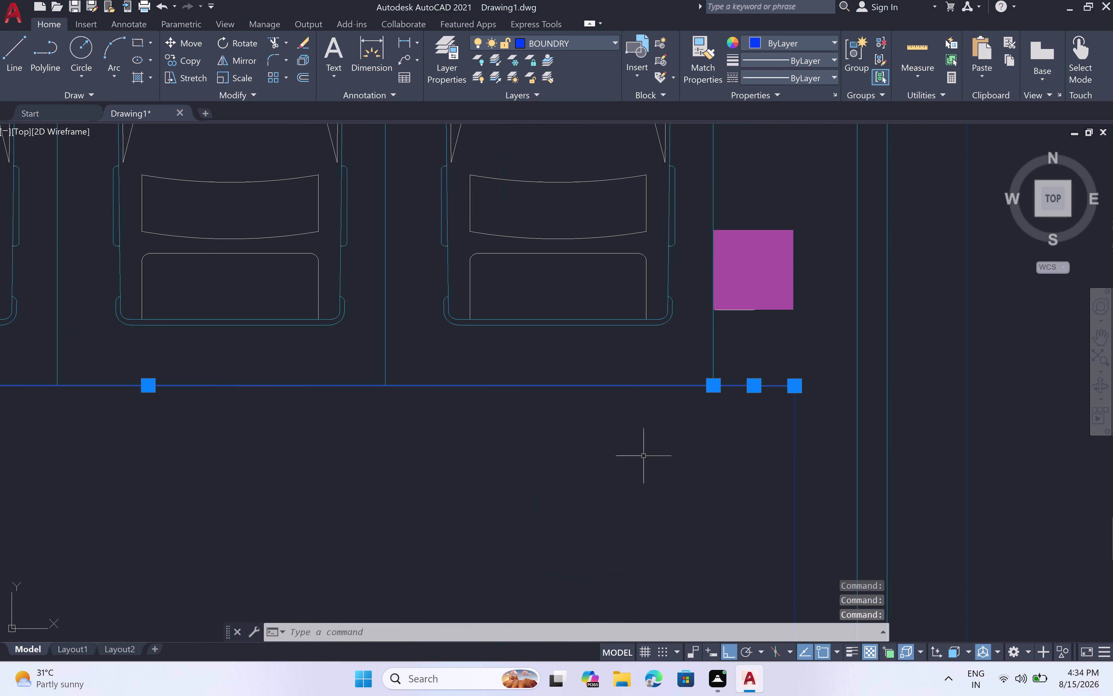
Start OFFSET with a 6" offset distance.
key(o)
text(ff)
key(space)
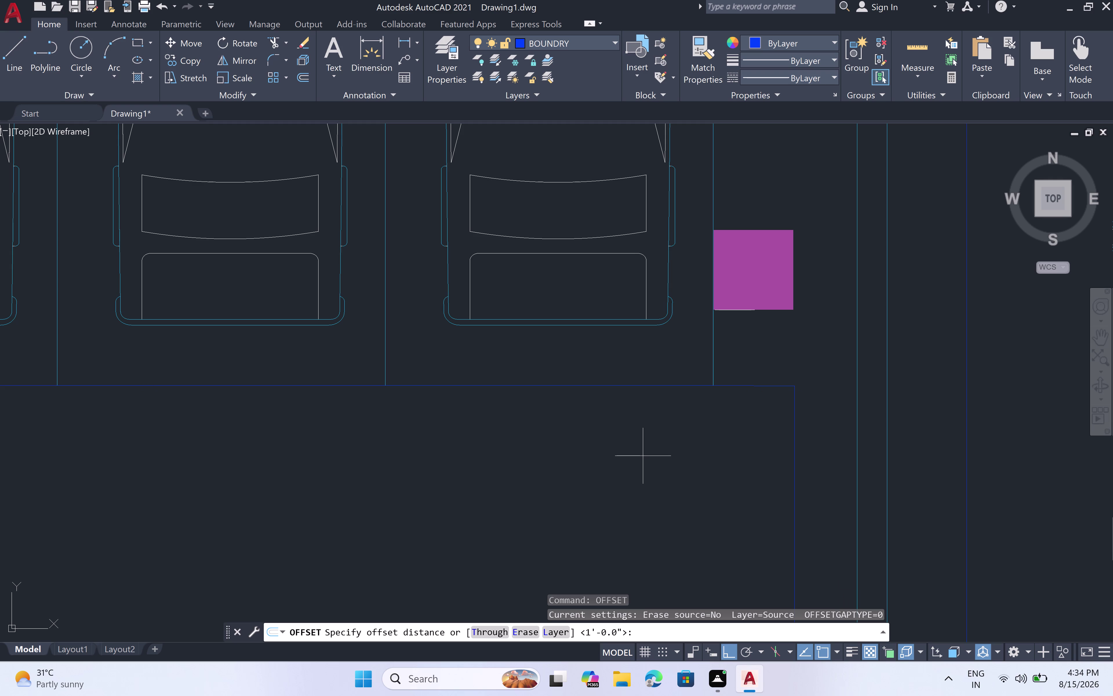
key(6)
text(")
key(space)
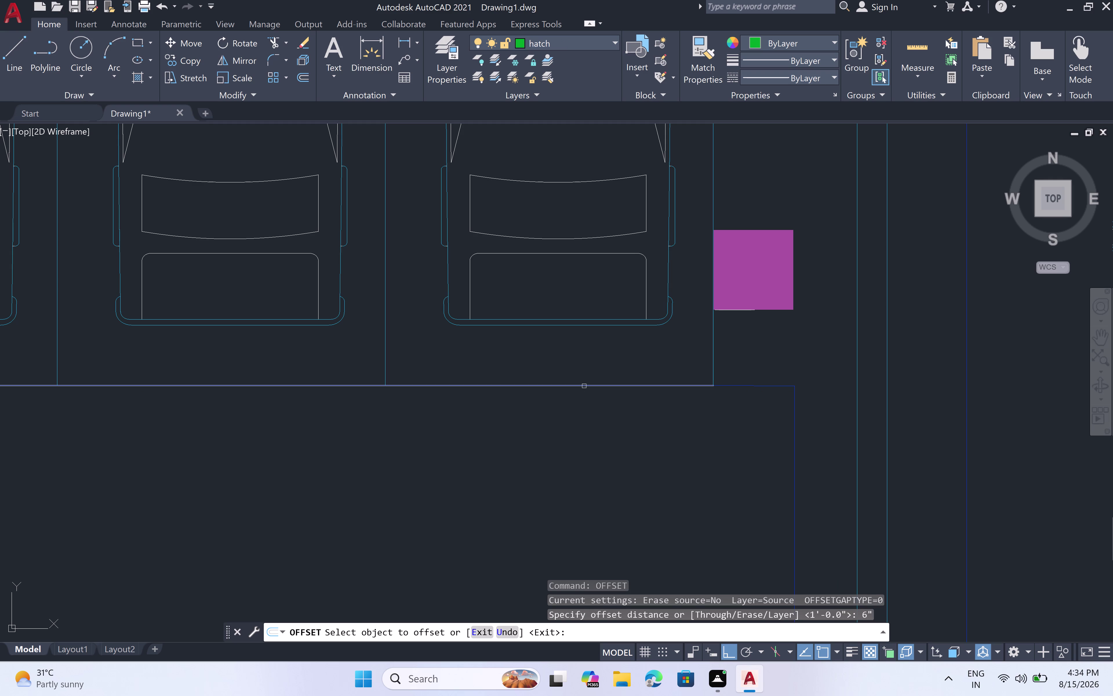
Offset the driveway edge 6" below, then undo that copy.
scroll(down, 3)
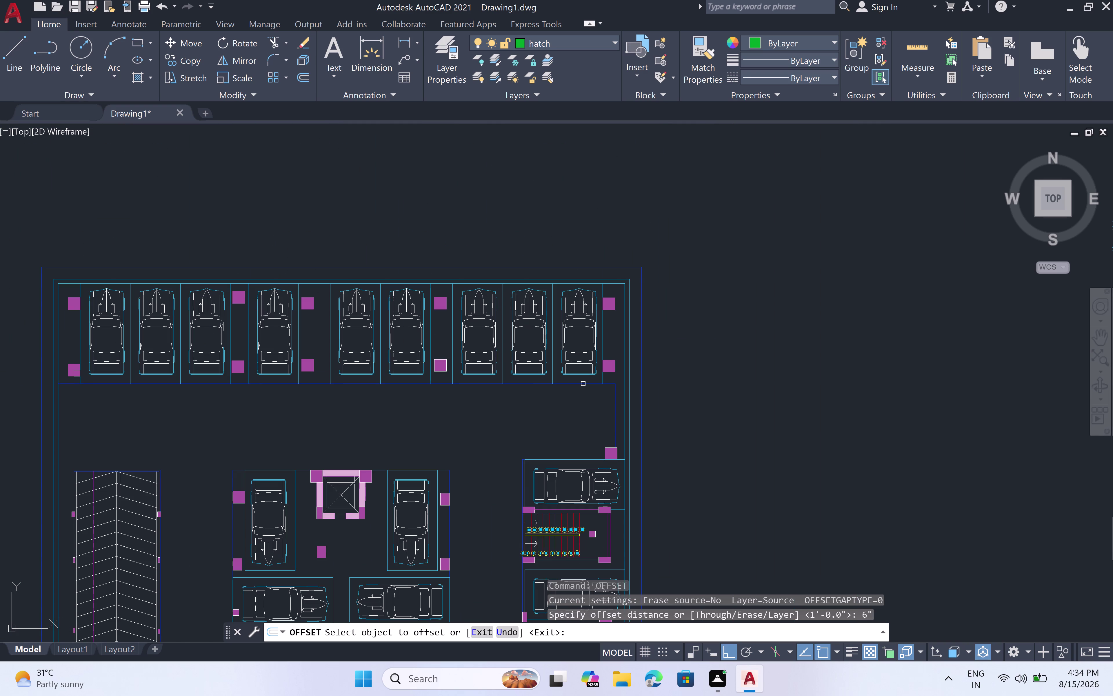
scroll(up, 3)
double_click(94, 384)
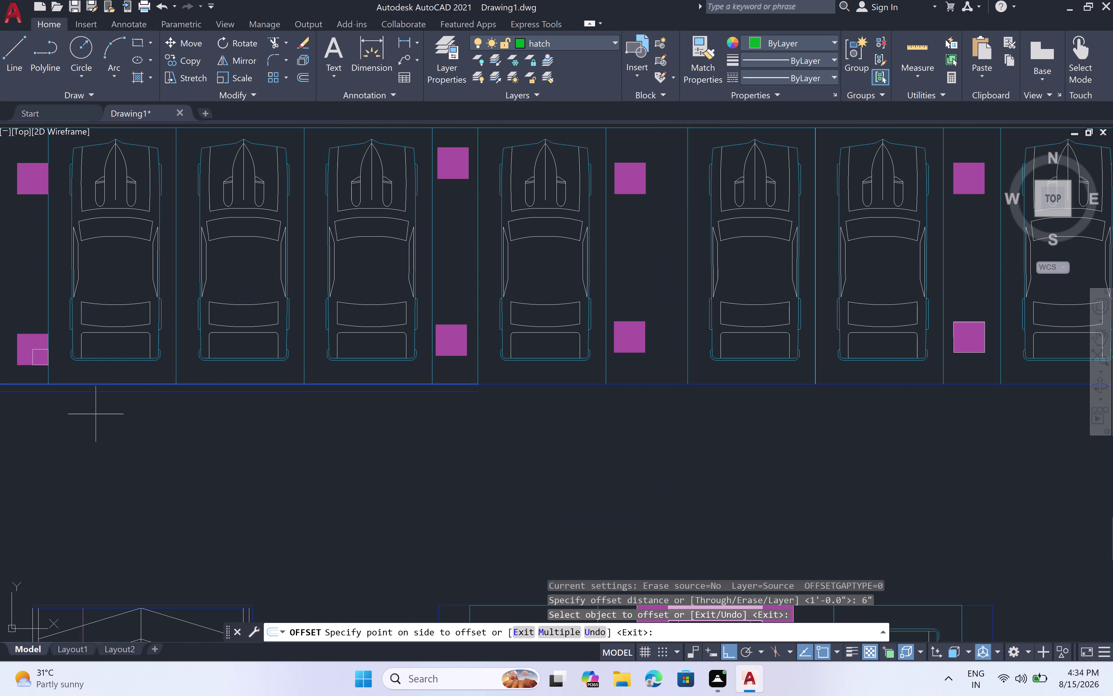
click(613, 40)
double_click(575, 108)
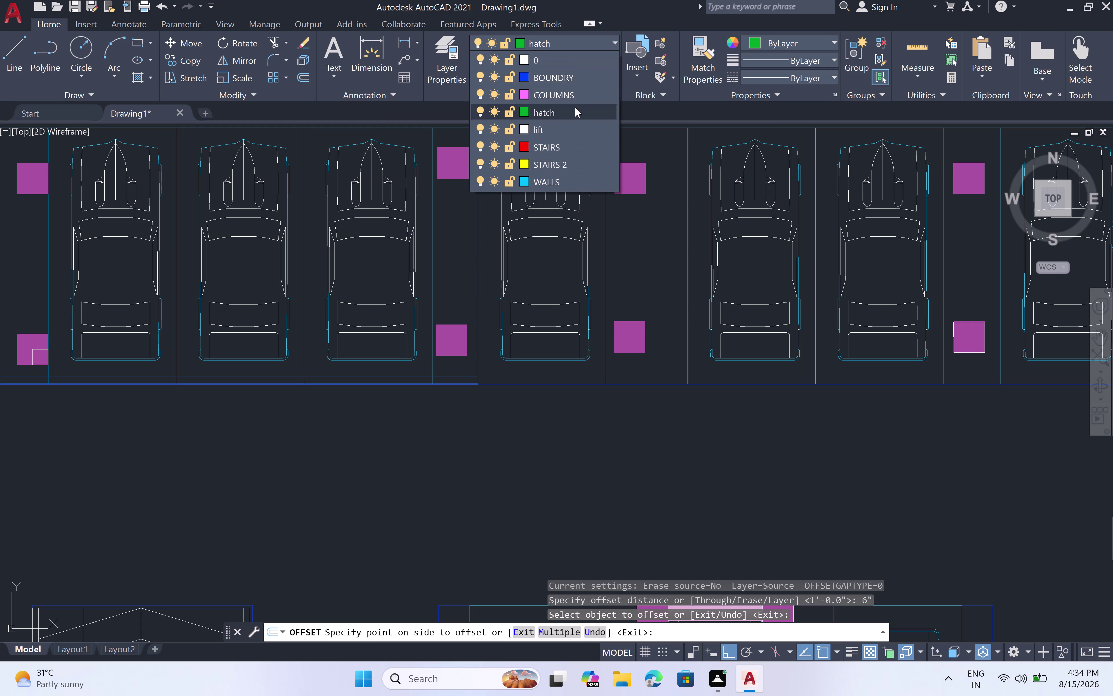
click(211, 442)
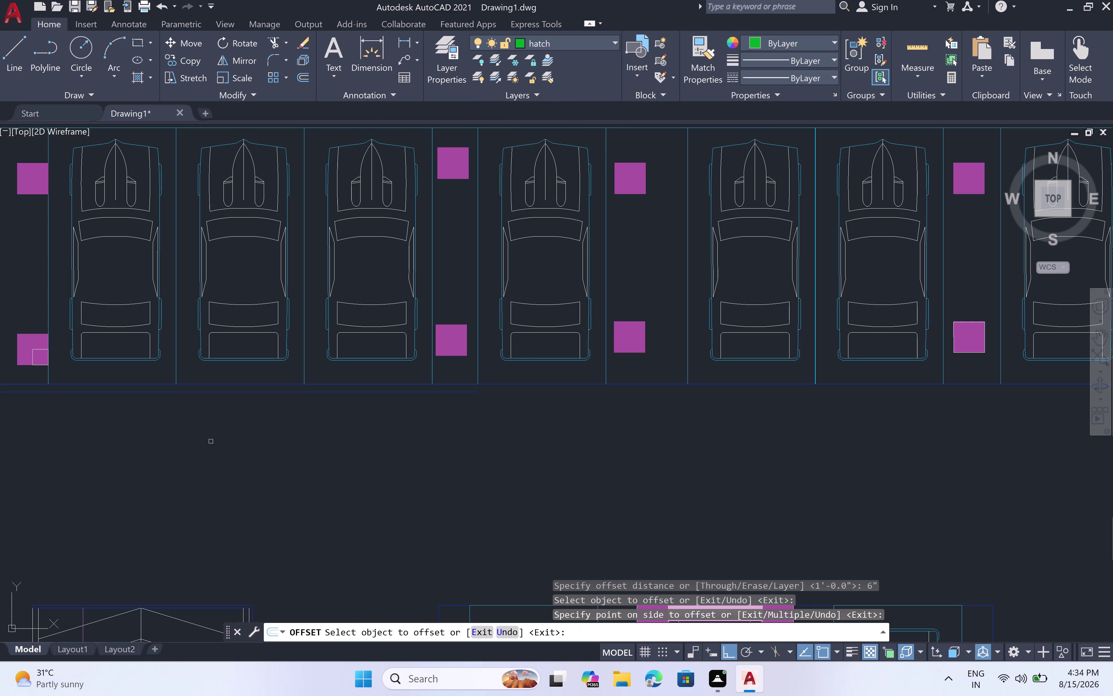
double_click(537, 384)
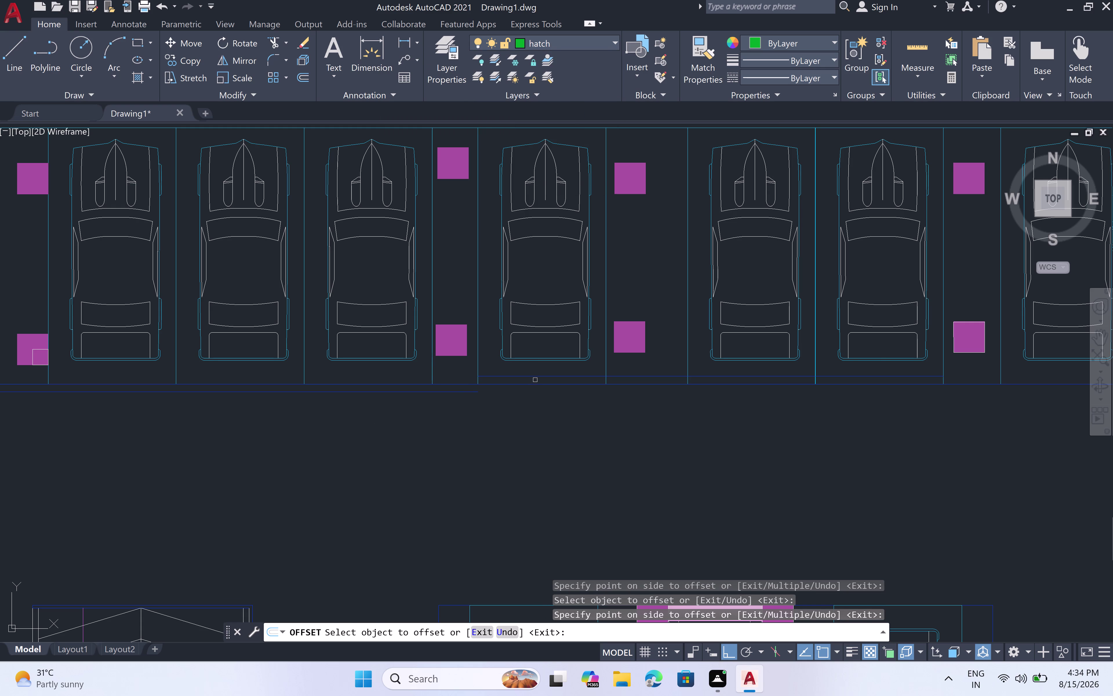
key(ctrl+z)
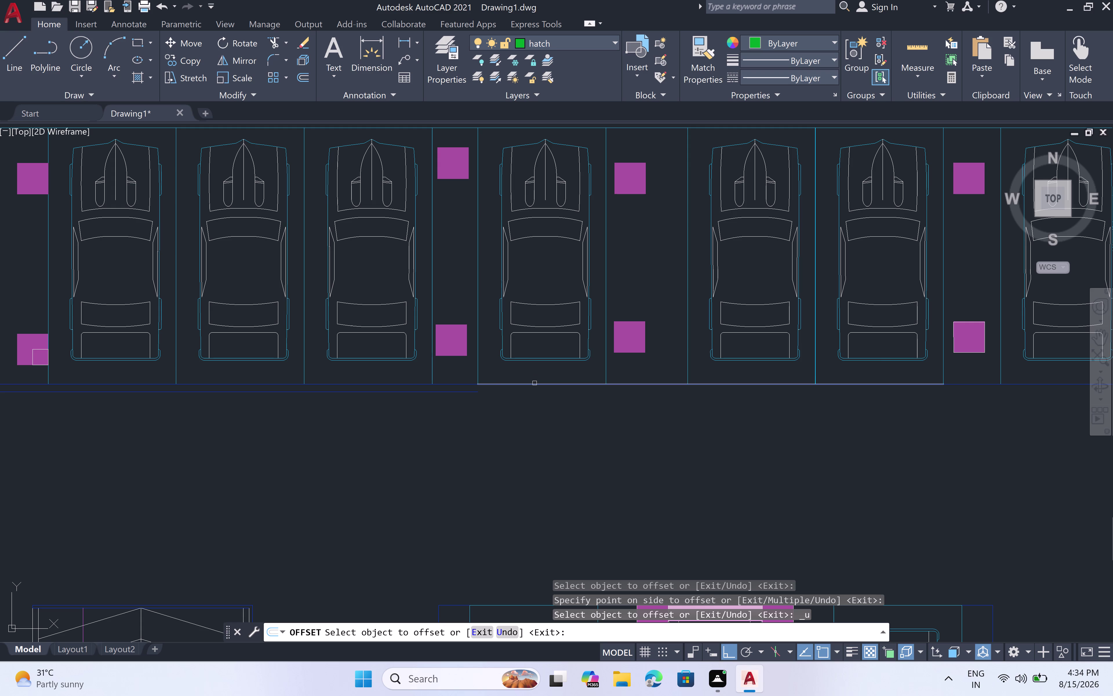
Offset the edge line 6" inside the driveway again near its right end.
click(535, 383)
double_click(524, 441)
scroll(down, 3)
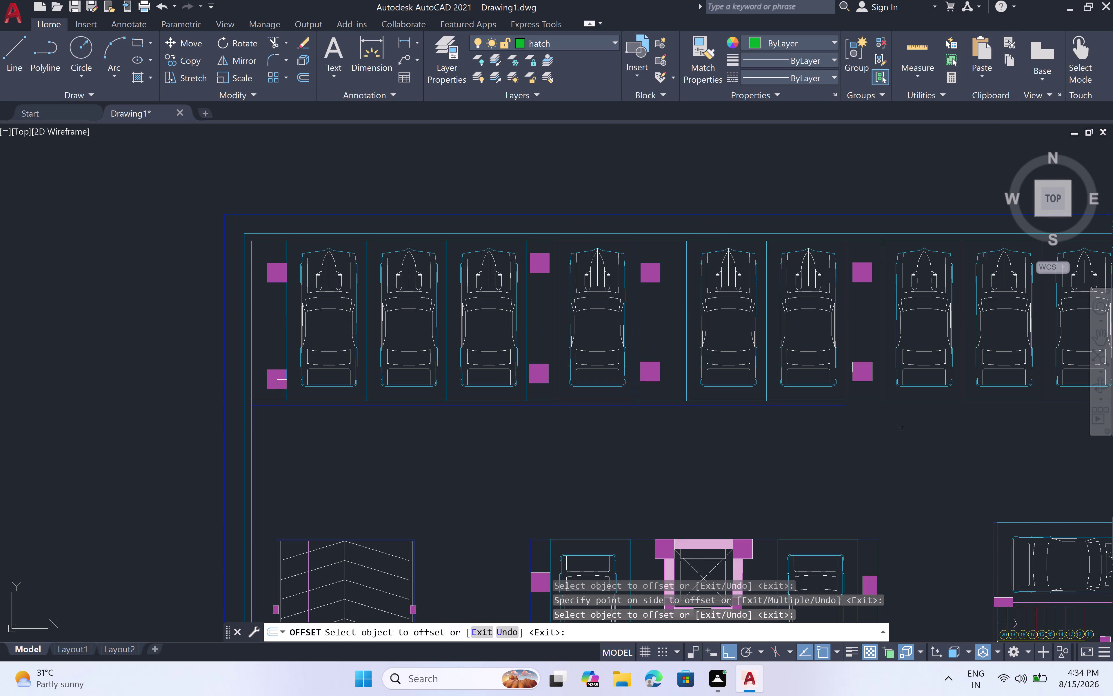
scroll(down, 3)
middle_drag(906, 428, 573, 419)
scroll(up, 3)
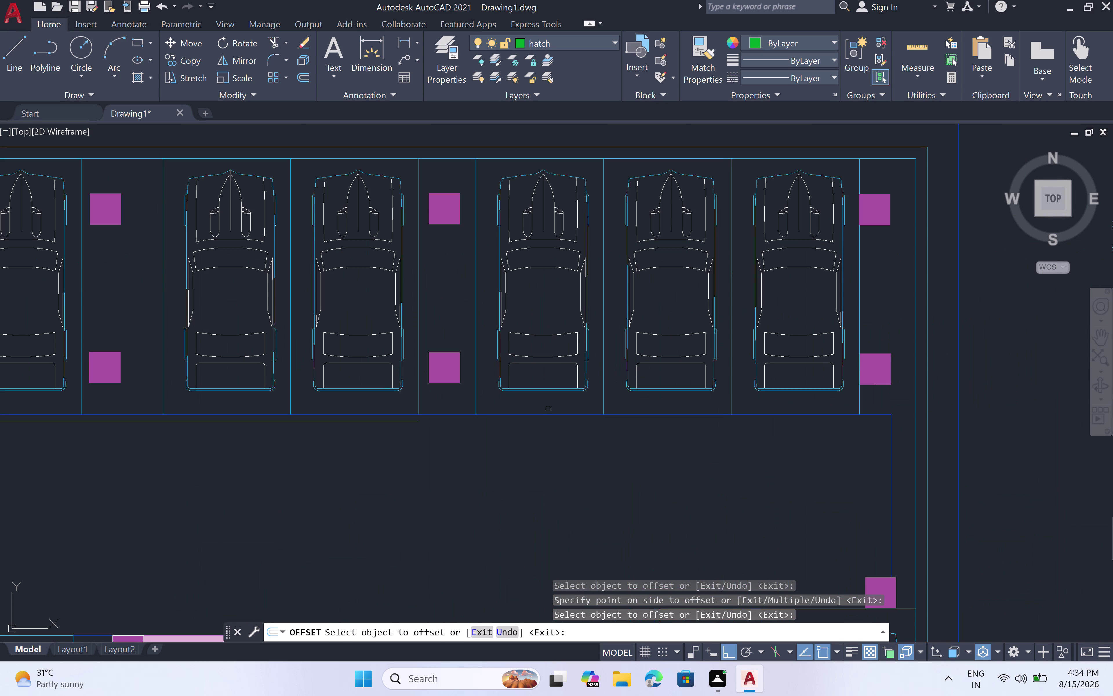
click(546, 412)
click(547, 442)
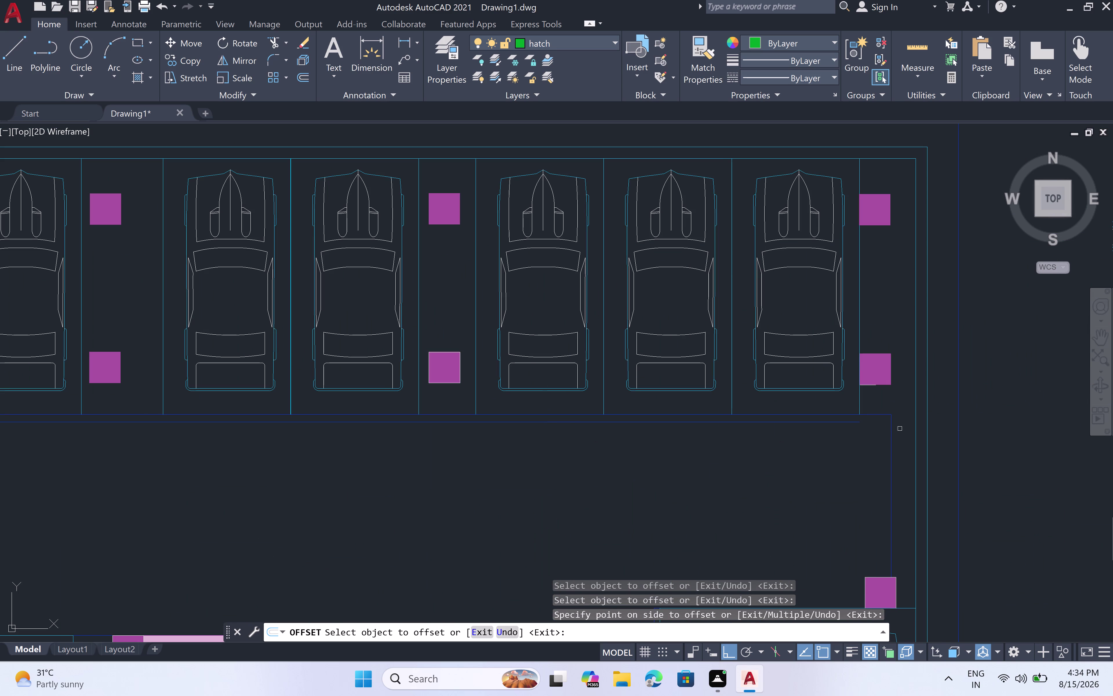
double_click(883, 415)
double_click(880, 428)
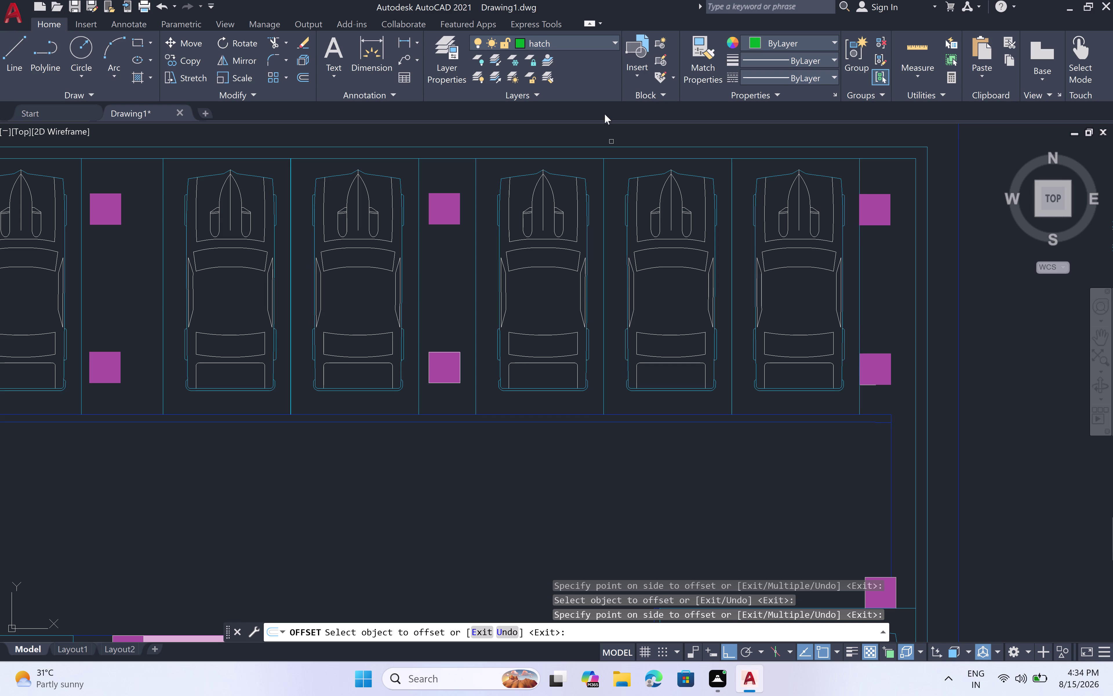
Check the layer list without changing layer, then cancel the offset.
triple_click(612, 40)
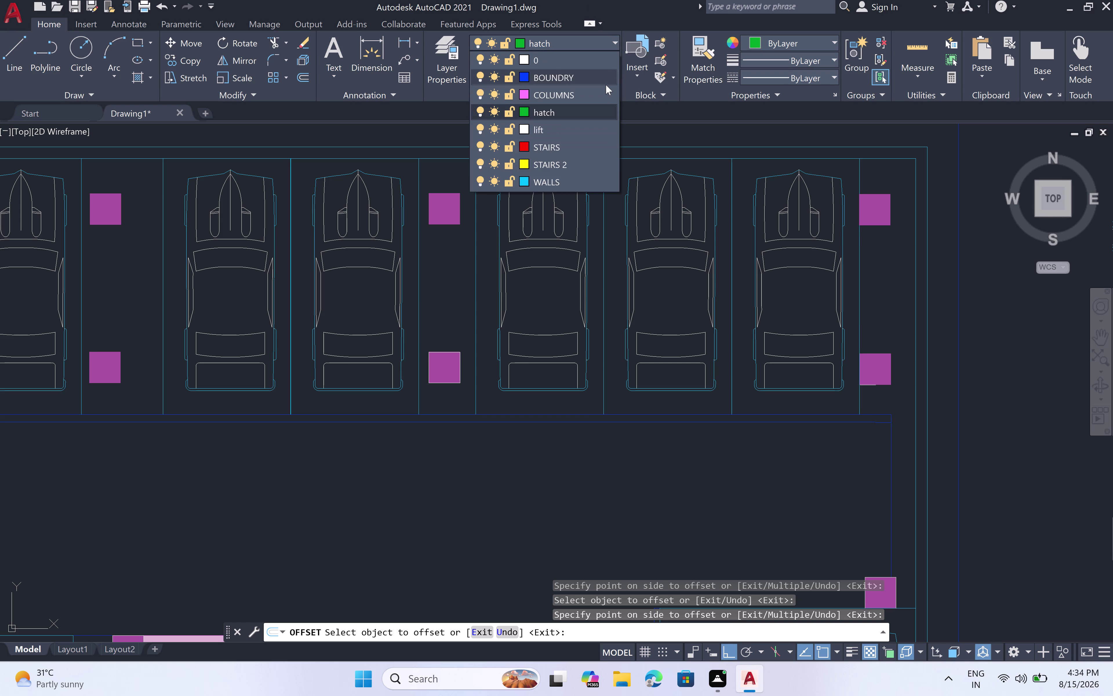
double_click(592, 116)
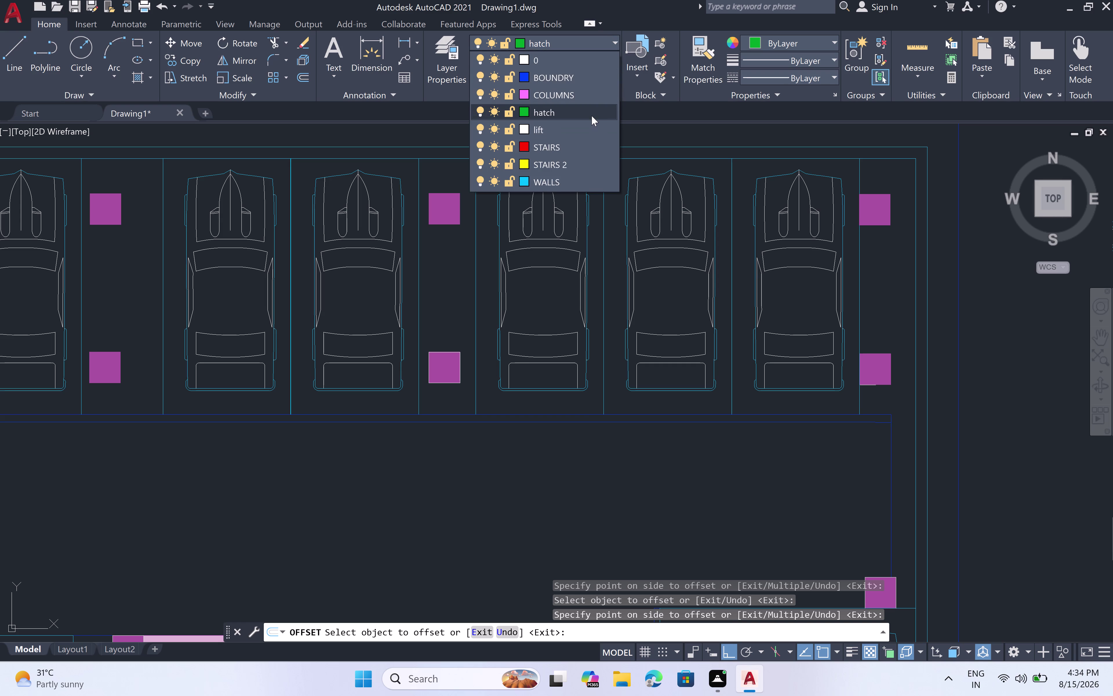
scroll(down, 3)
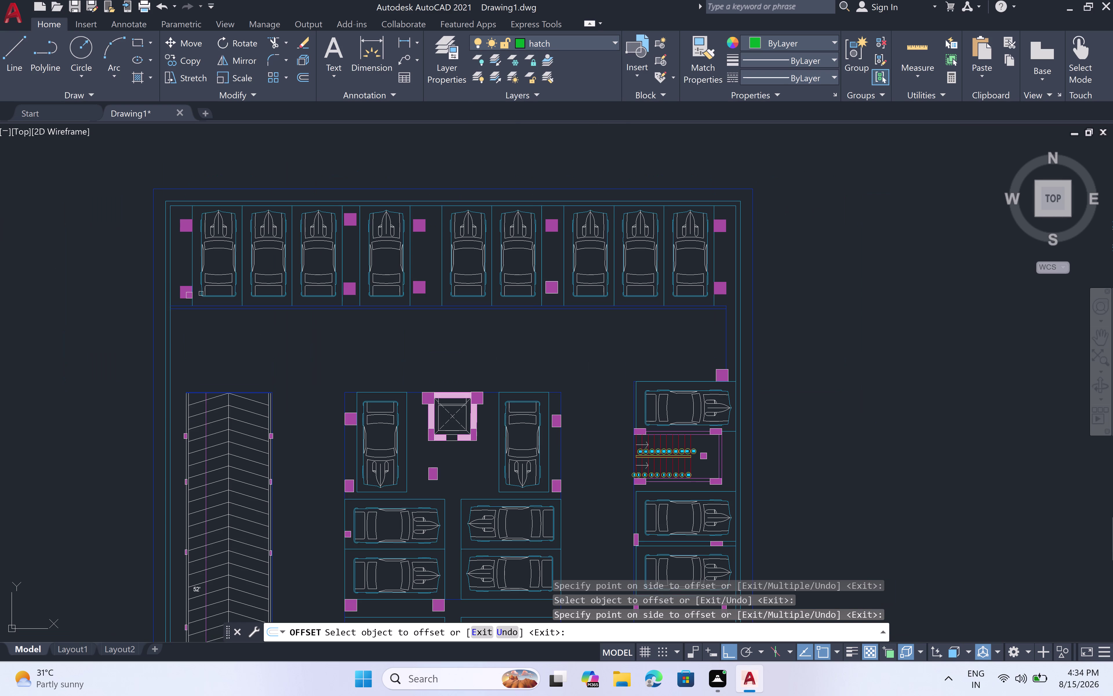
scroll(up, 3)
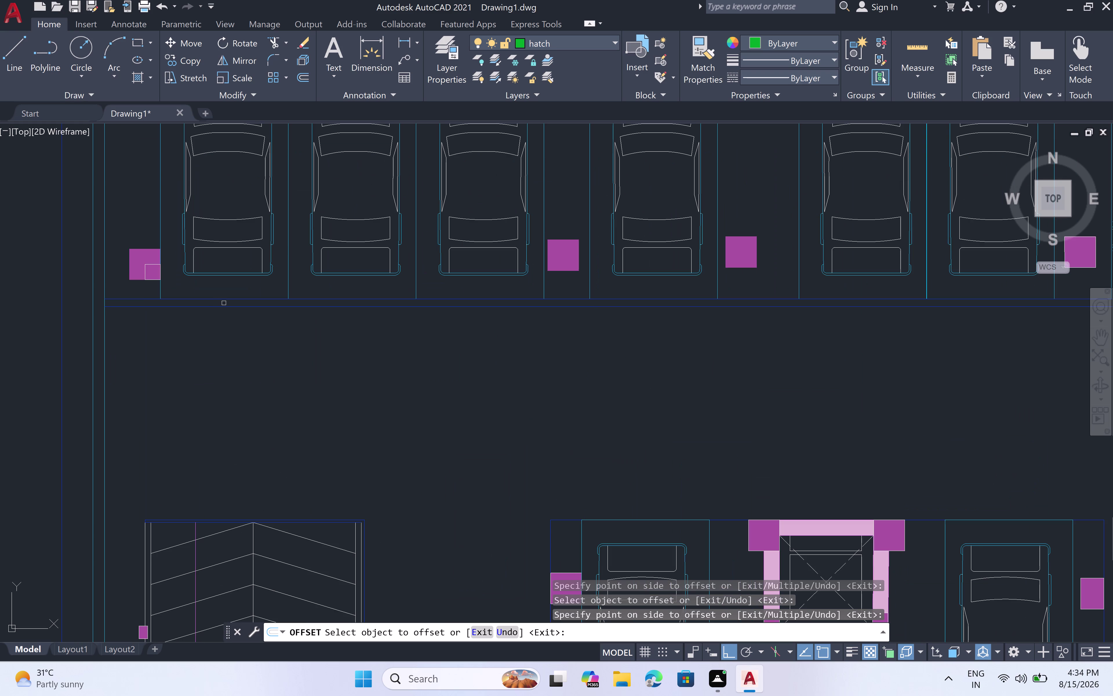
click(223, 306)
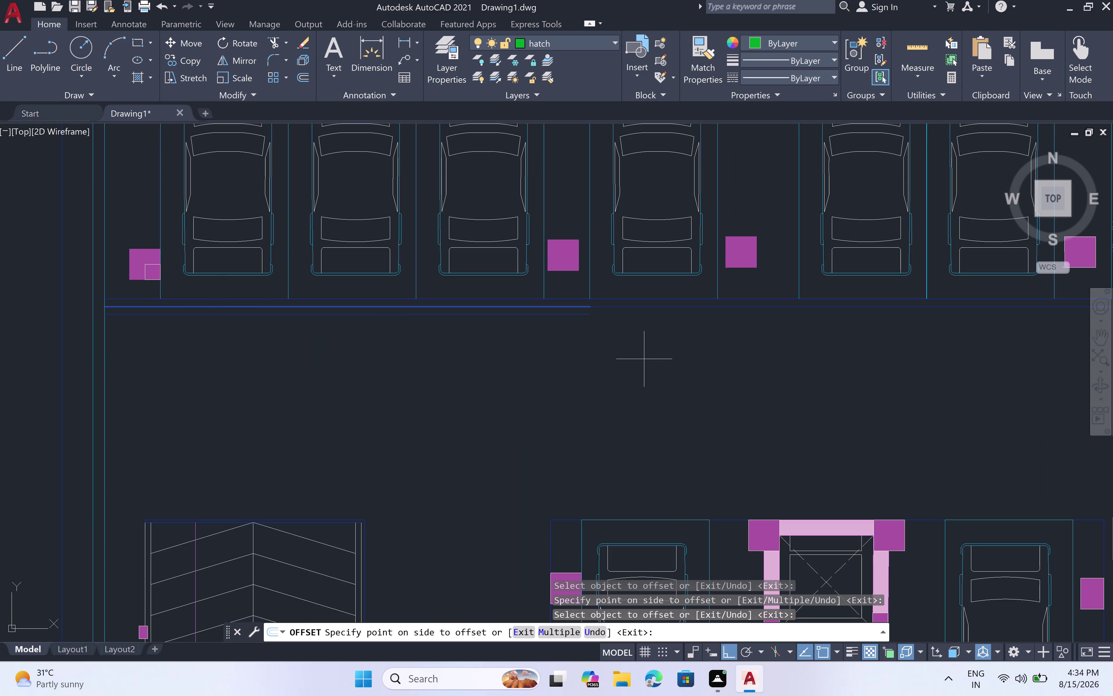
key(Escape)
key(Escape)
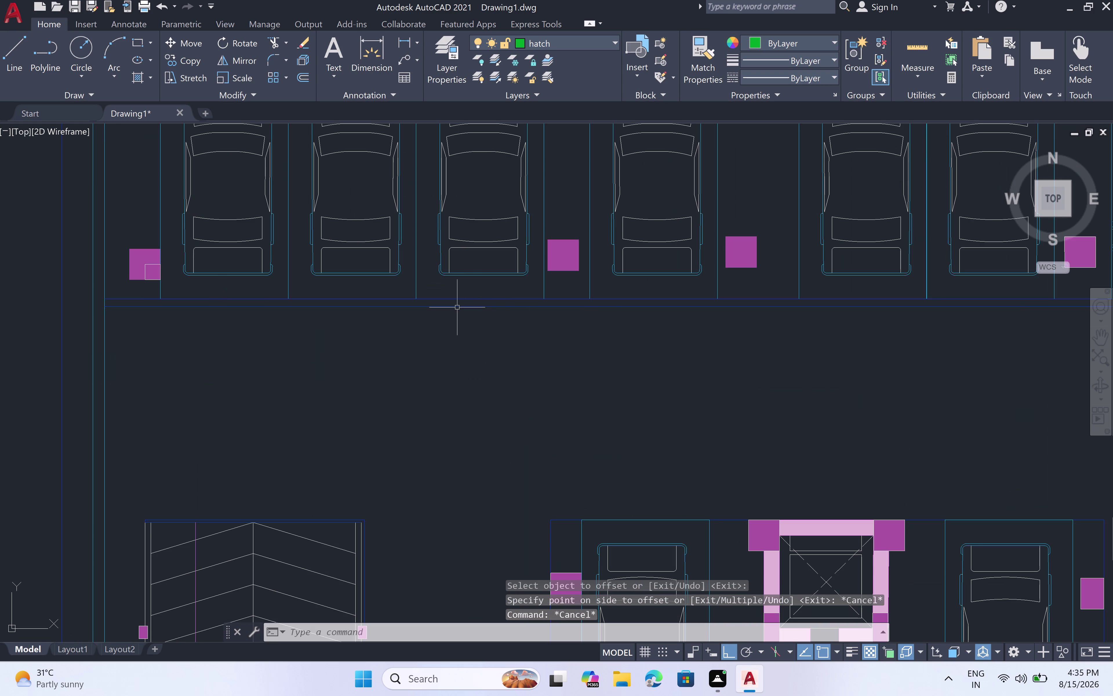
Select the three boundary line pieces beneath the top parking row.
click(457, 305)
drag(458, 305, 462, 305)
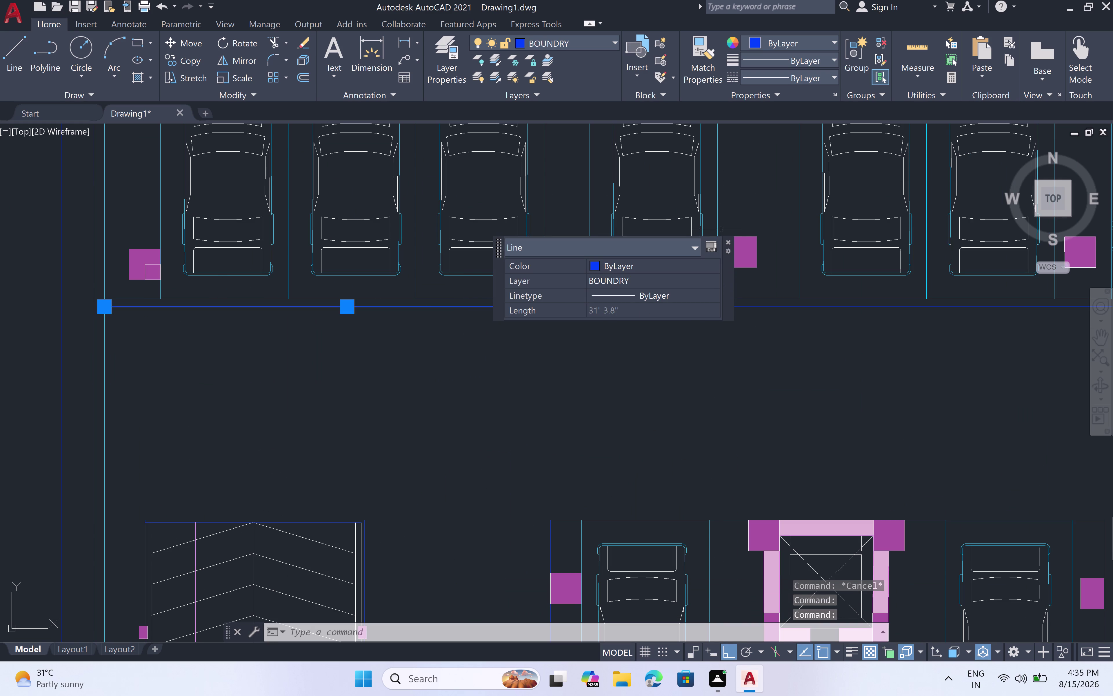
double_click(727, 238)
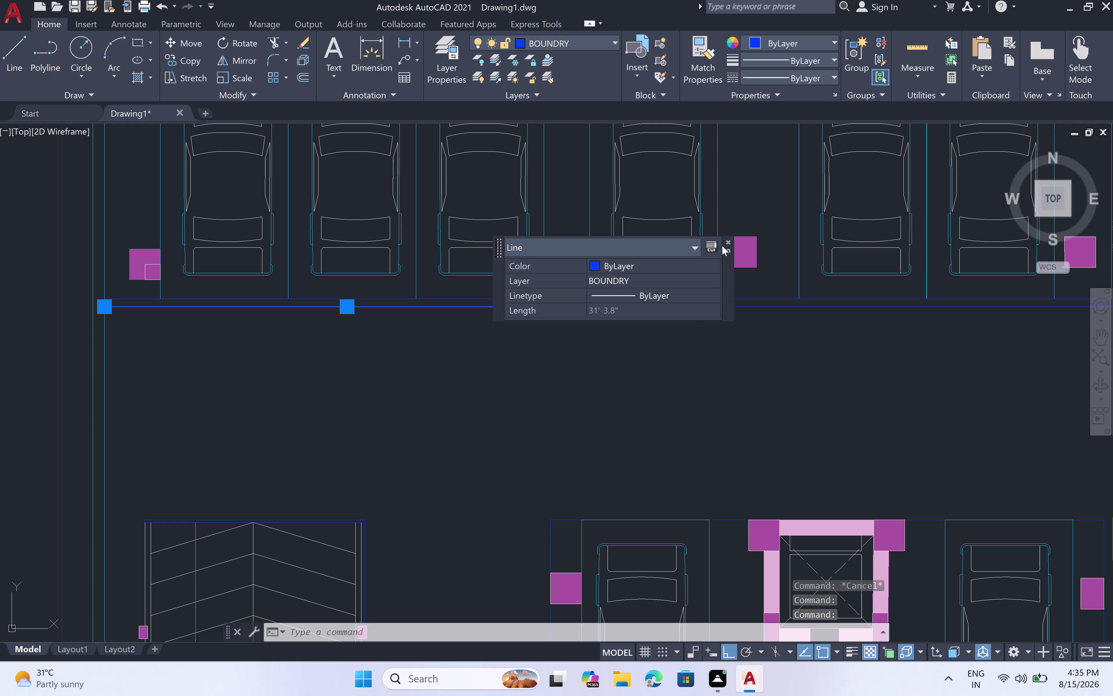
triple_click(726, 241)
click(727, 240)
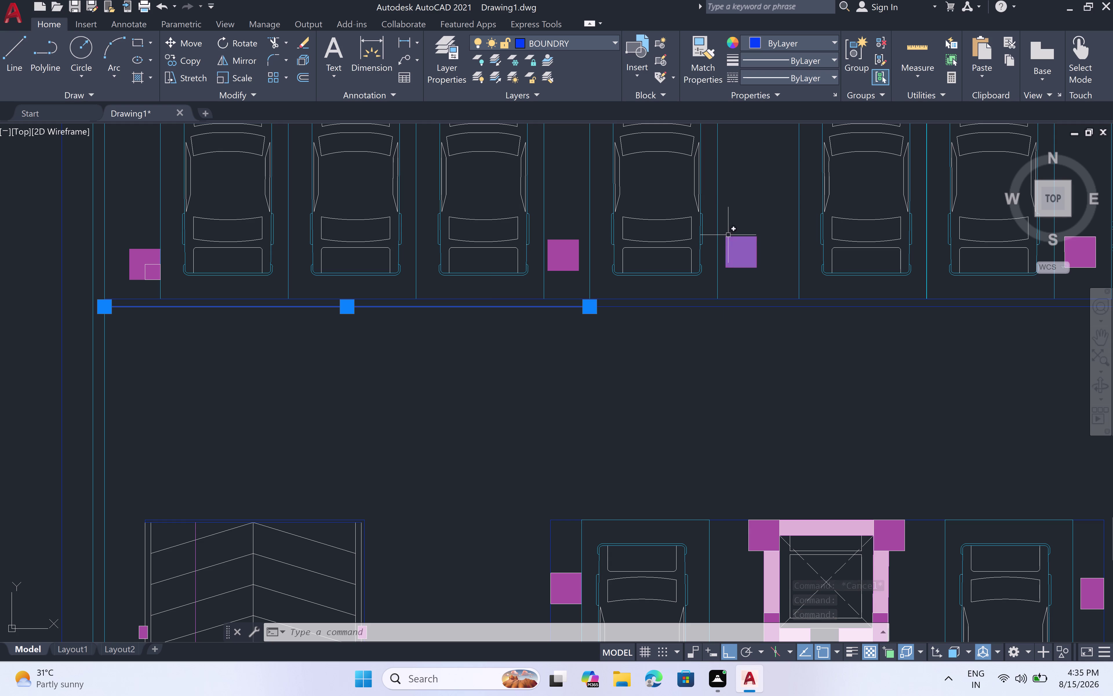
click(722, 307)
scroll(down, 3)
middle_drag(816, 374, 731, 374)
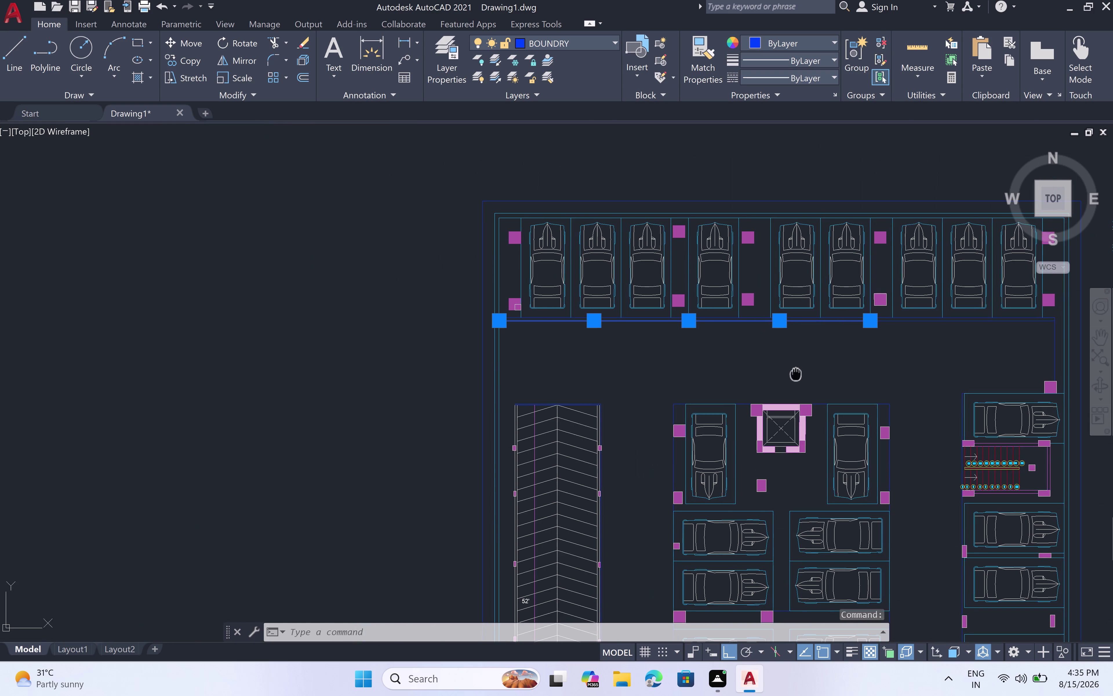
middle_drag(730, 373, 557, 368)
scroll(up, 3)
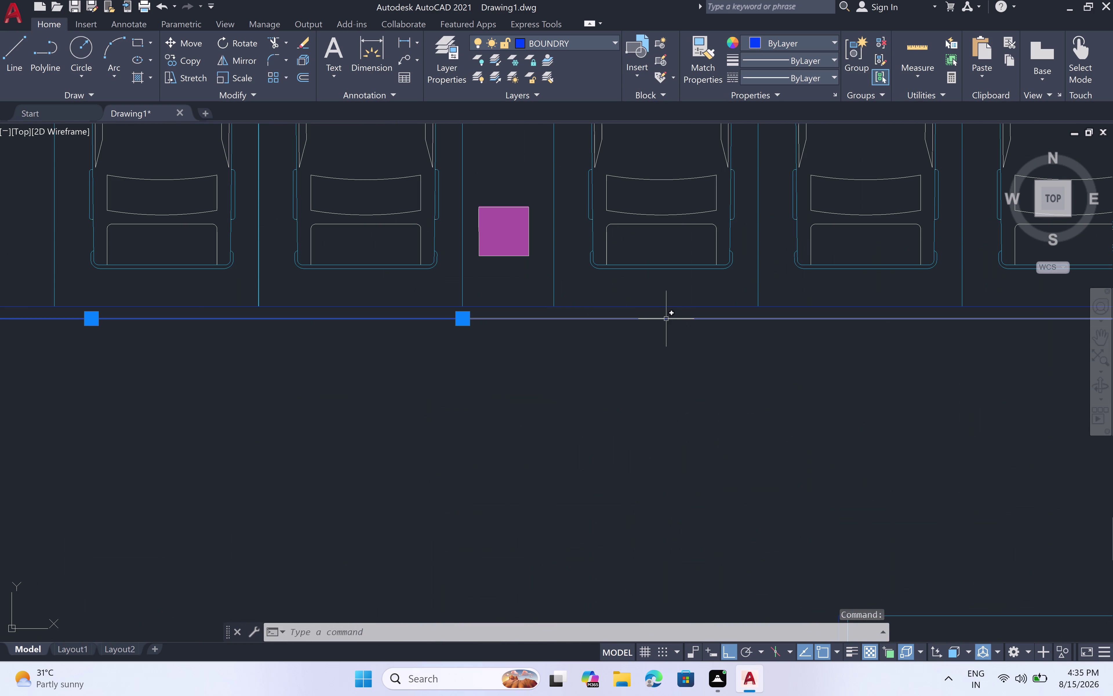
double_click(666, 318)
scroll(down, 3)
middle_drag(845, 408, 564, 399)
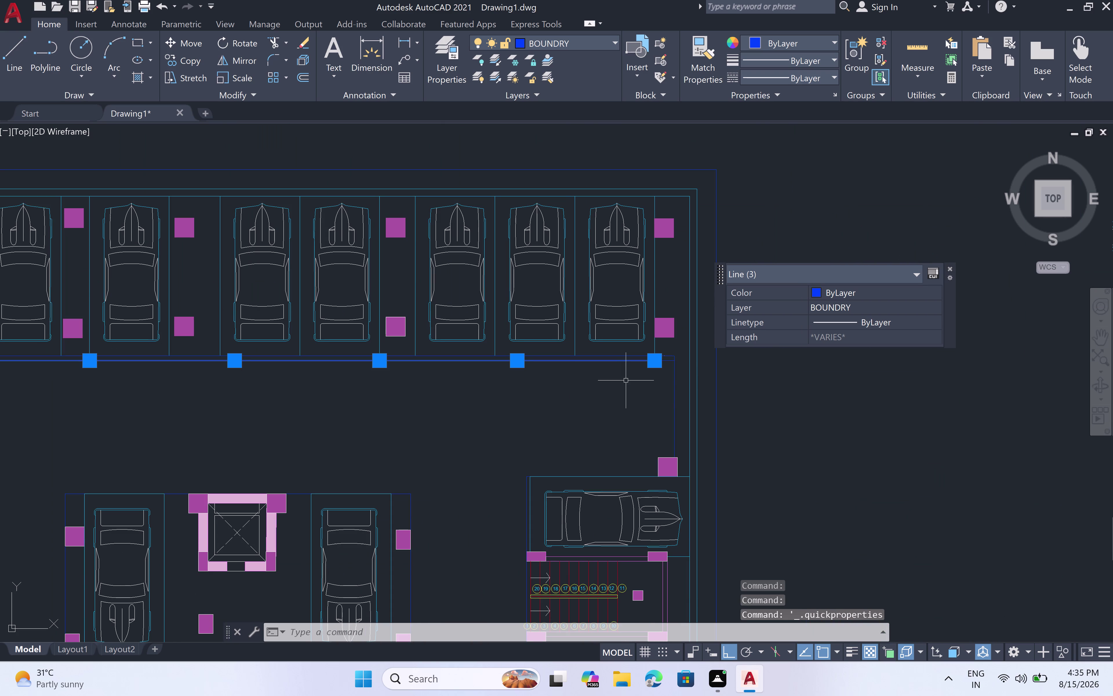
scroll(up, 3)
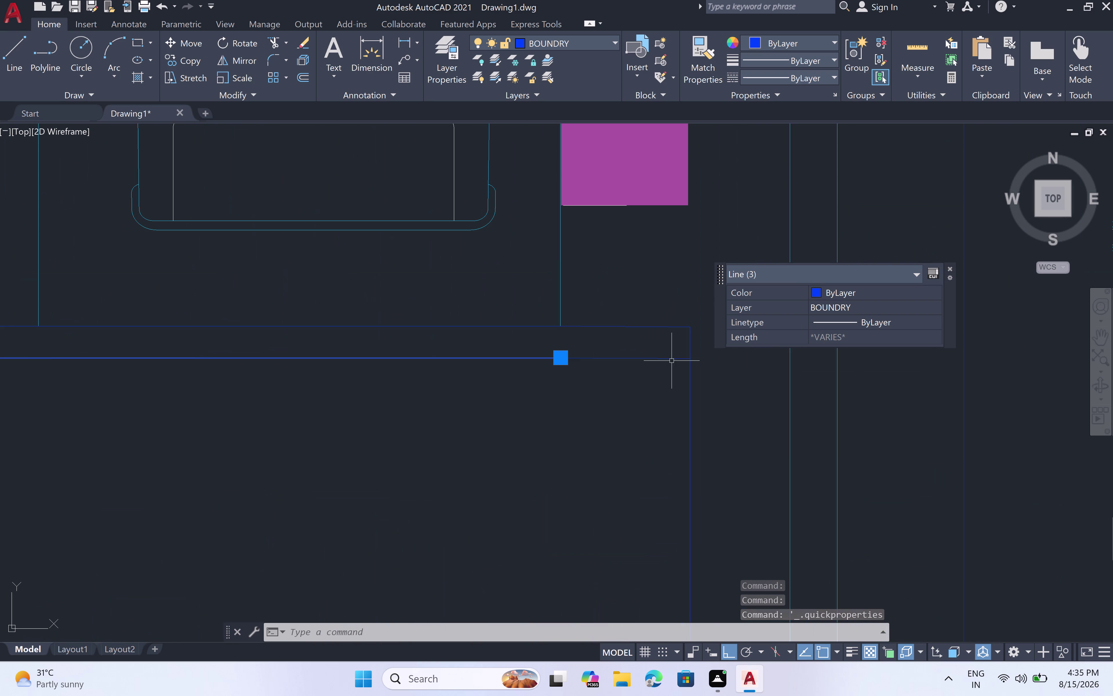
click(658, 359)
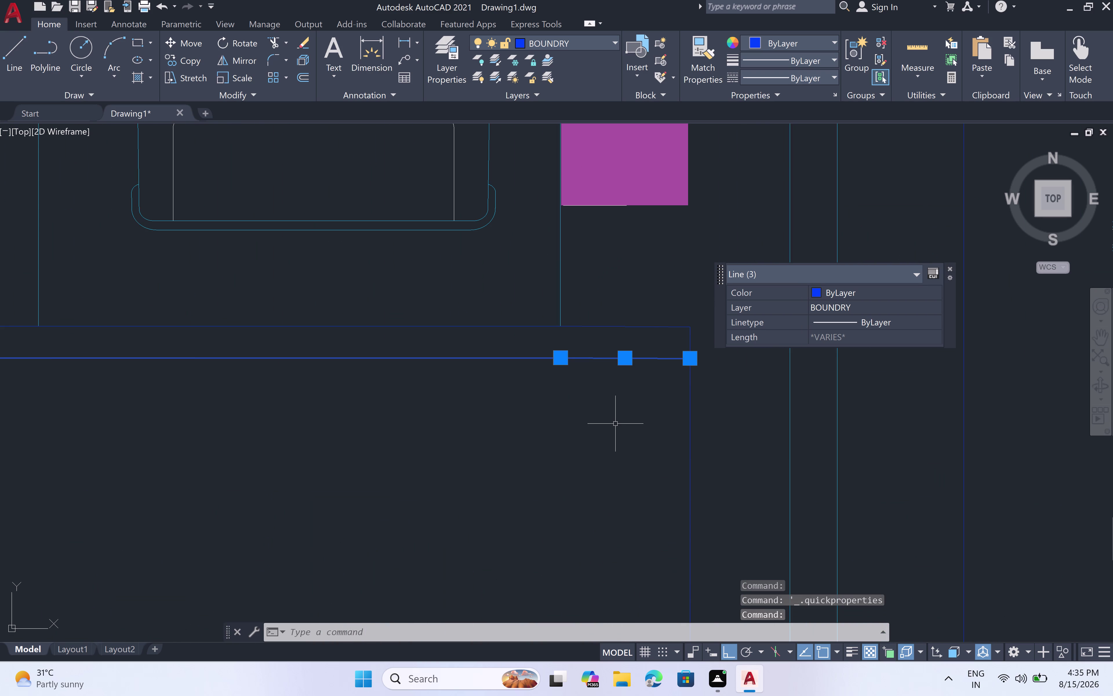
Join the pieces with J and select the short leftover piece.
key(j)
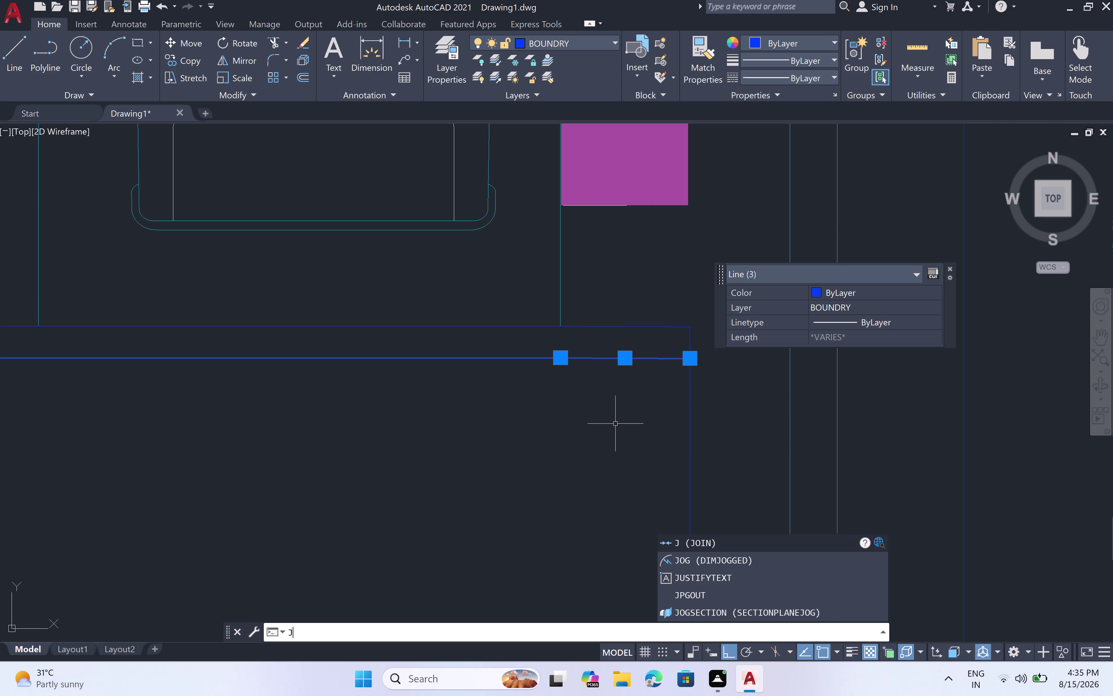
key(space)
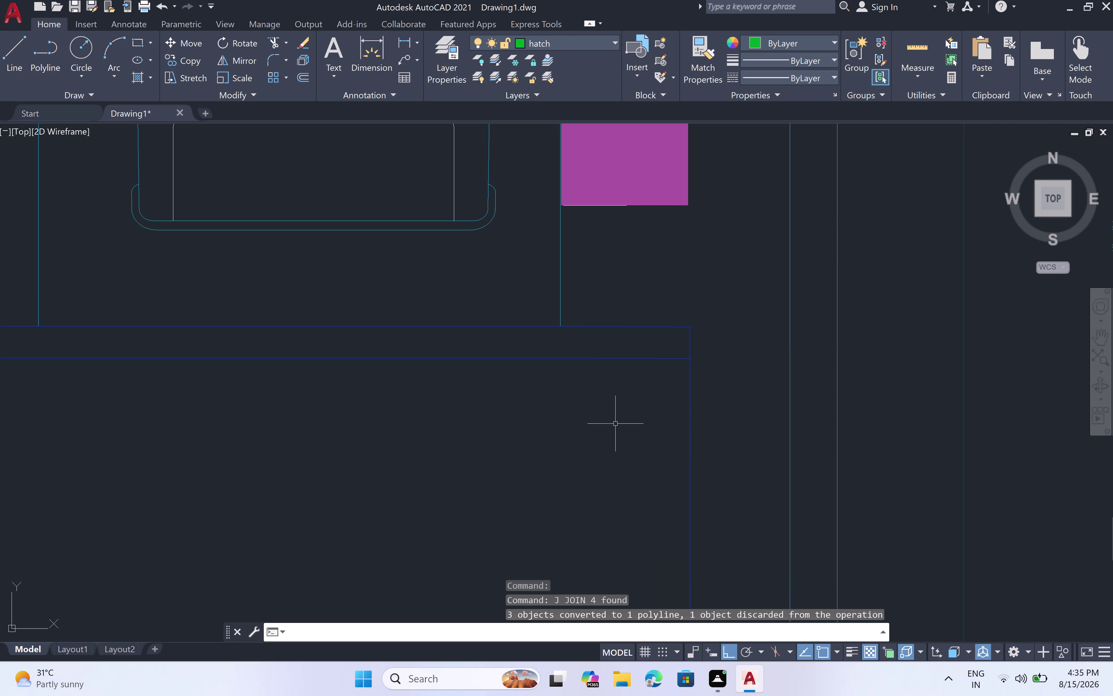
double_click(598, 358)
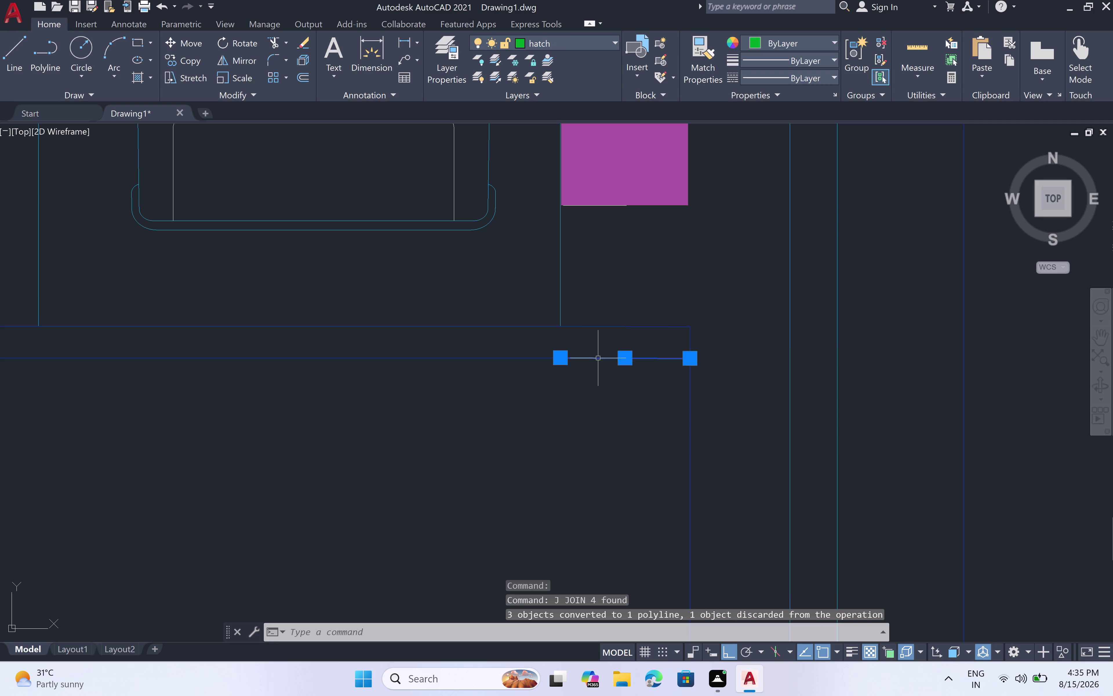
scroll(down, 3)
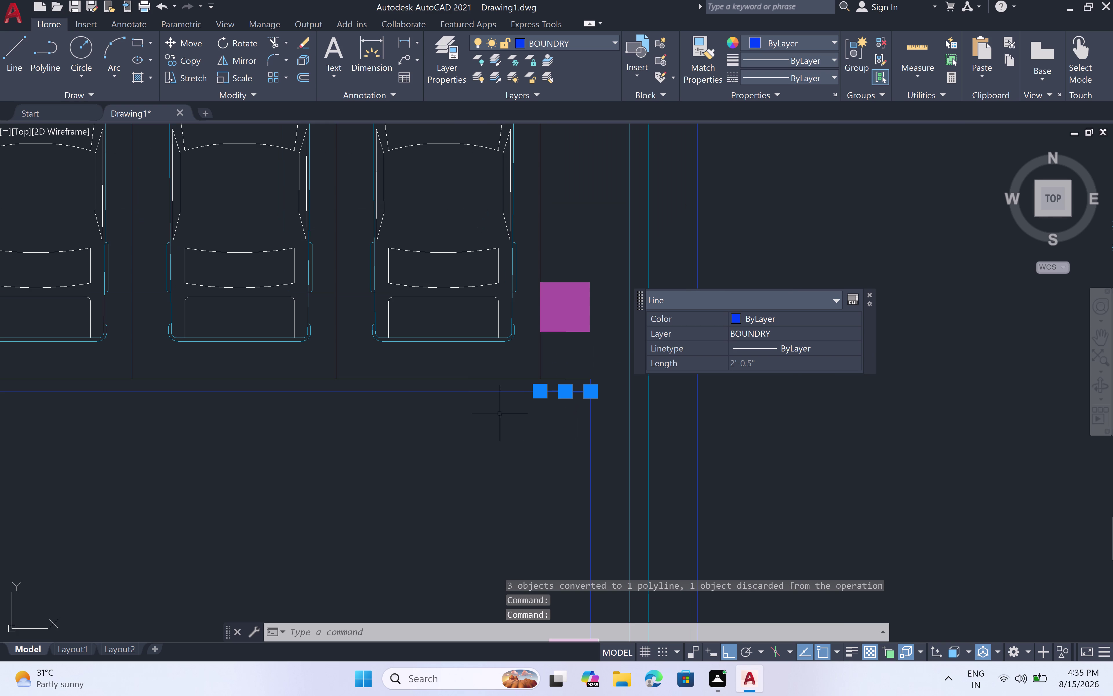
triple_click(470, 390)
scroll(down, 3)
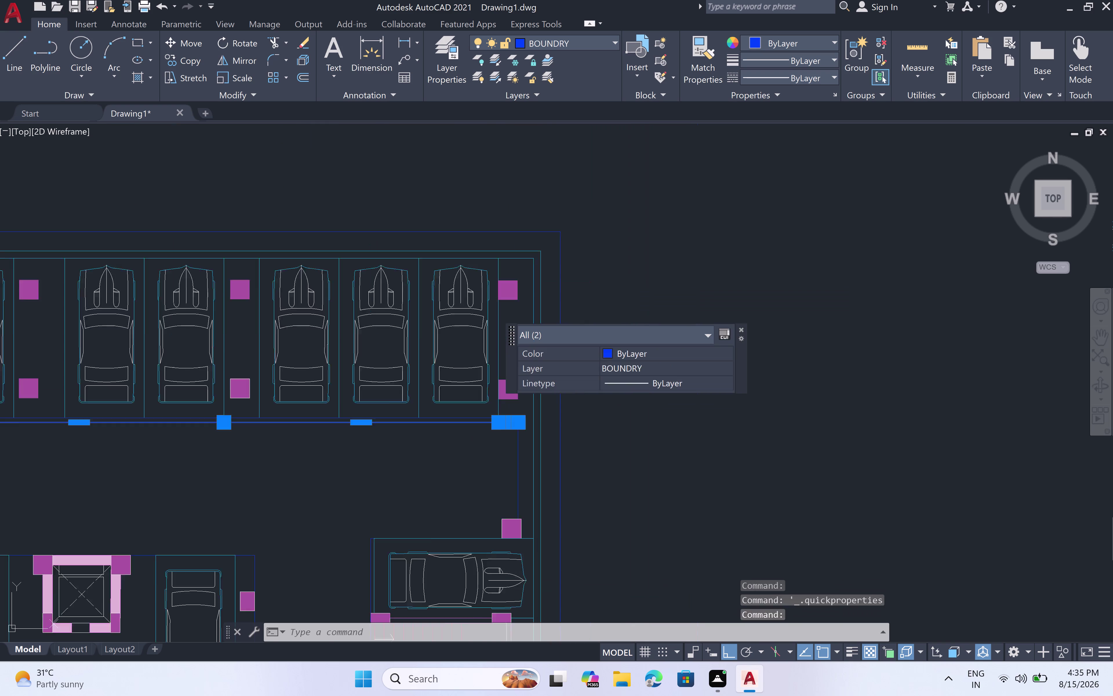
scroll(down, 3)
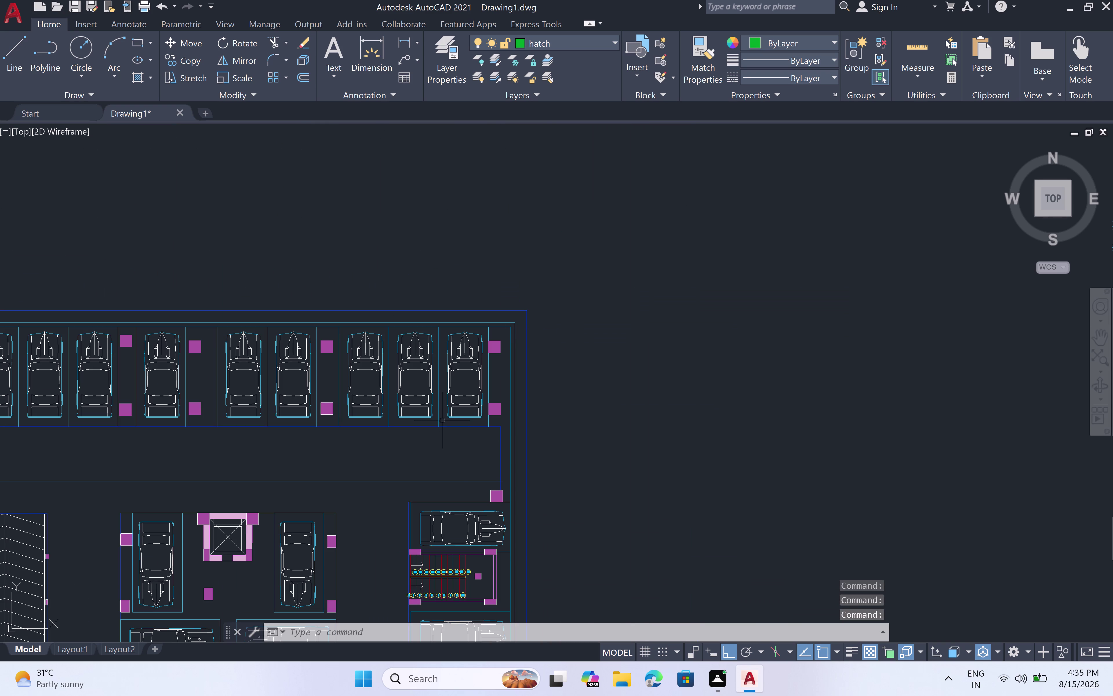
Start editing the joined polyline with PEDIT, then cancel it.
key(Escape)
double_click(420, 480)
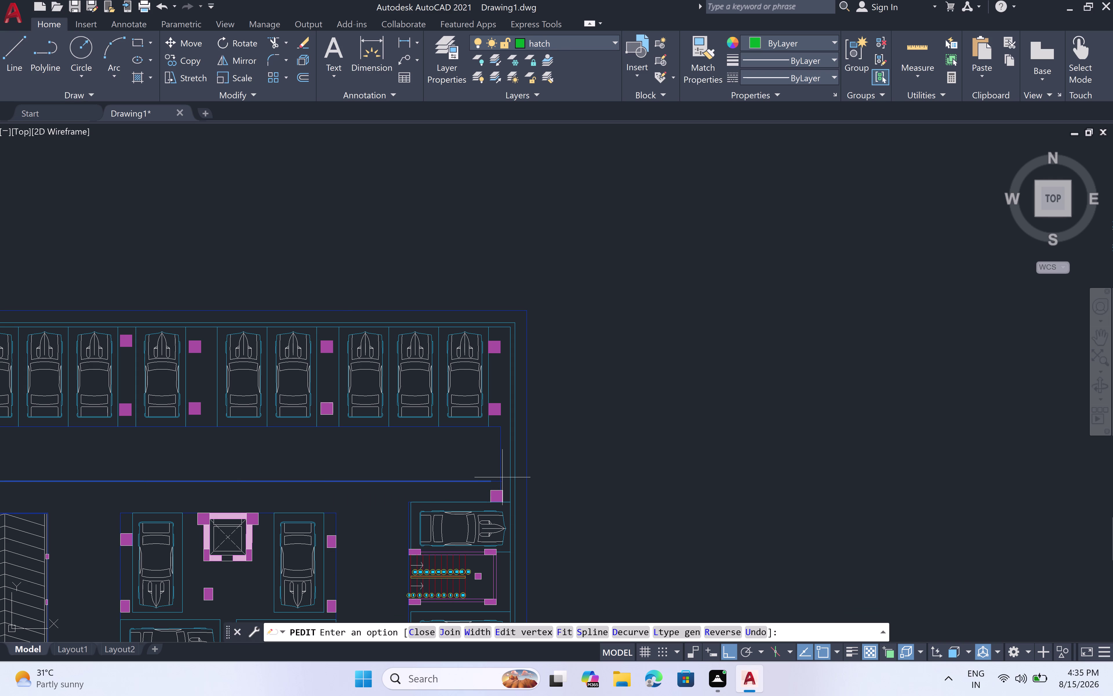
scroll(up, 3)
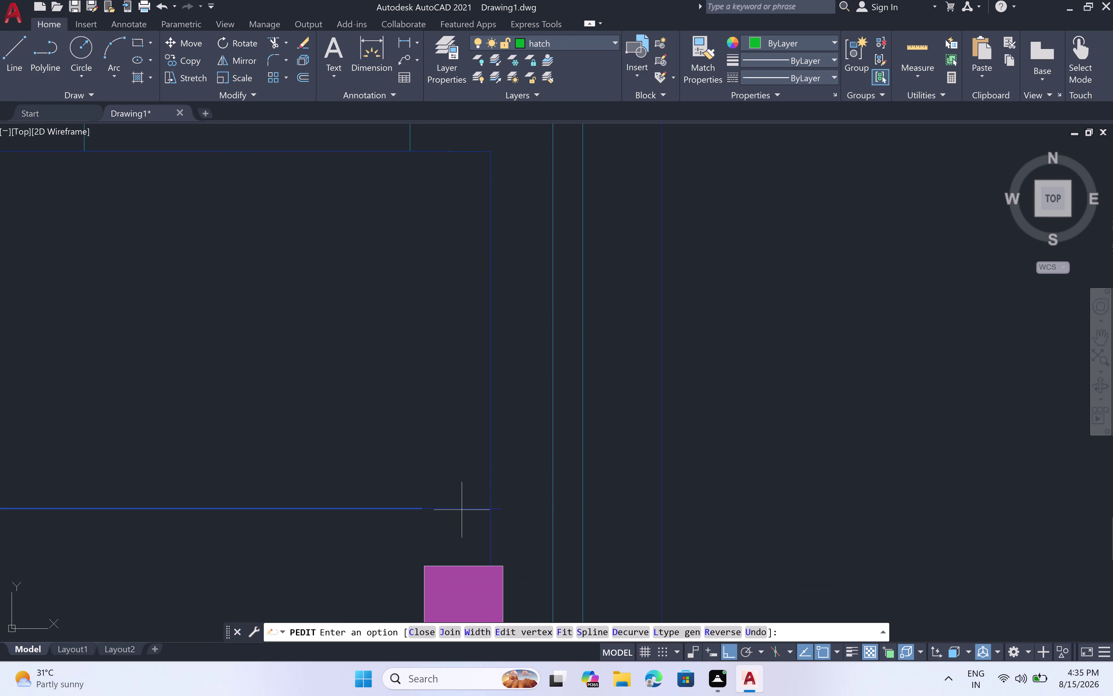
double_click(462, 509)
double_click(467, 508)
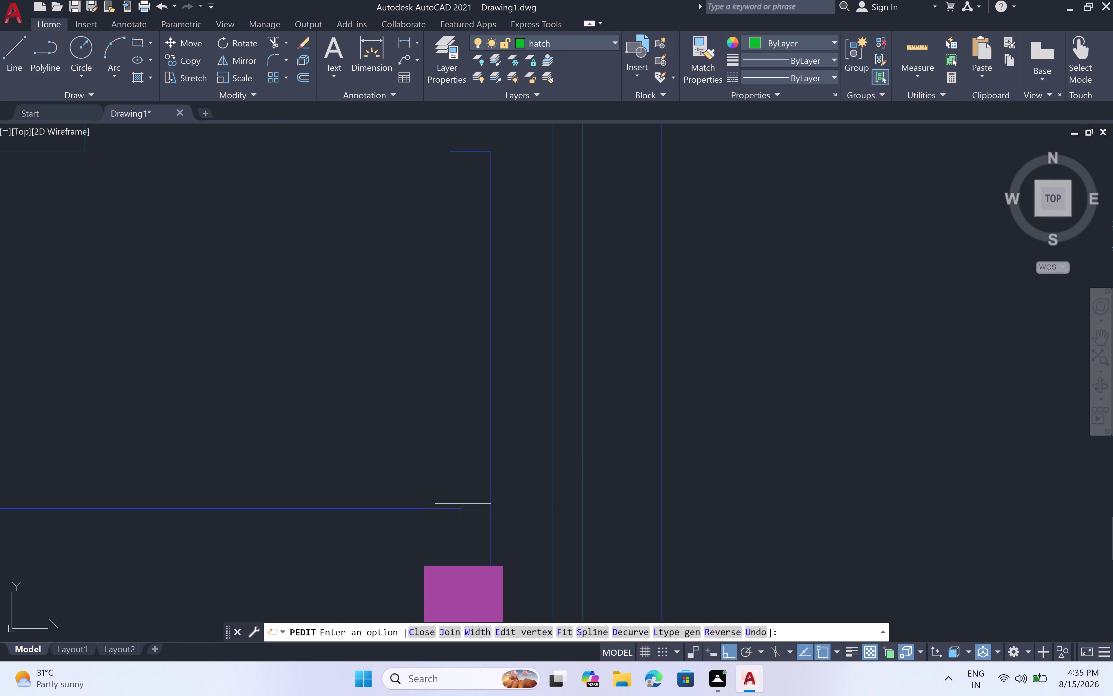
double_click(462, 505)
key(Escape)
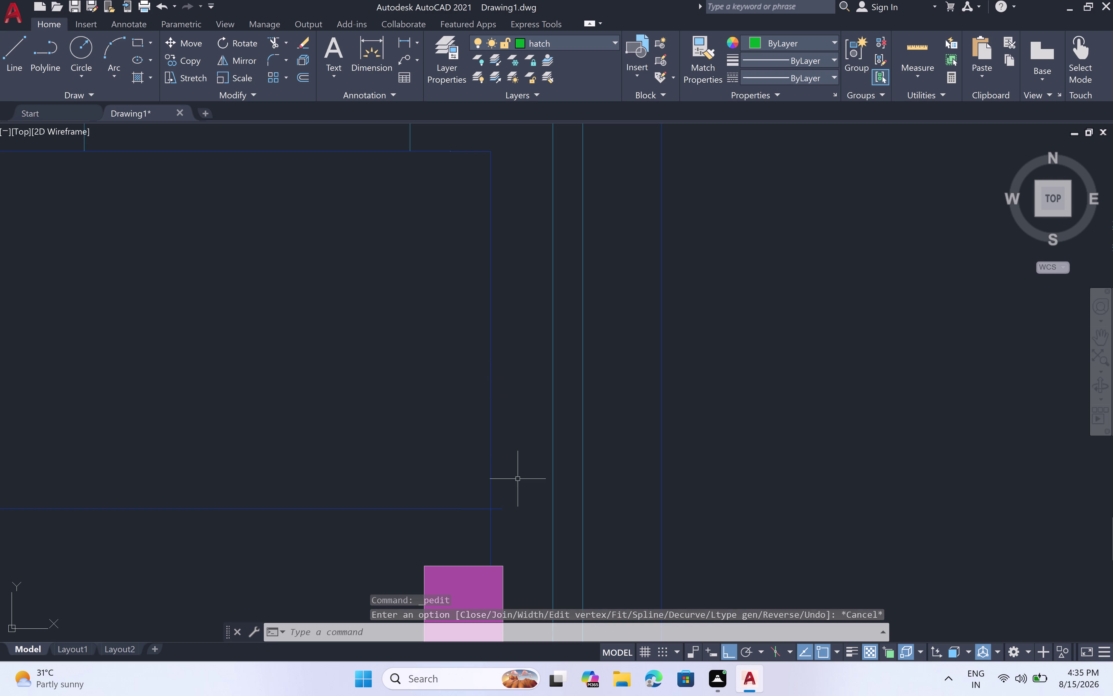
Delete the short leftover line pieces at the edge's right end.
scroll(up, 3)
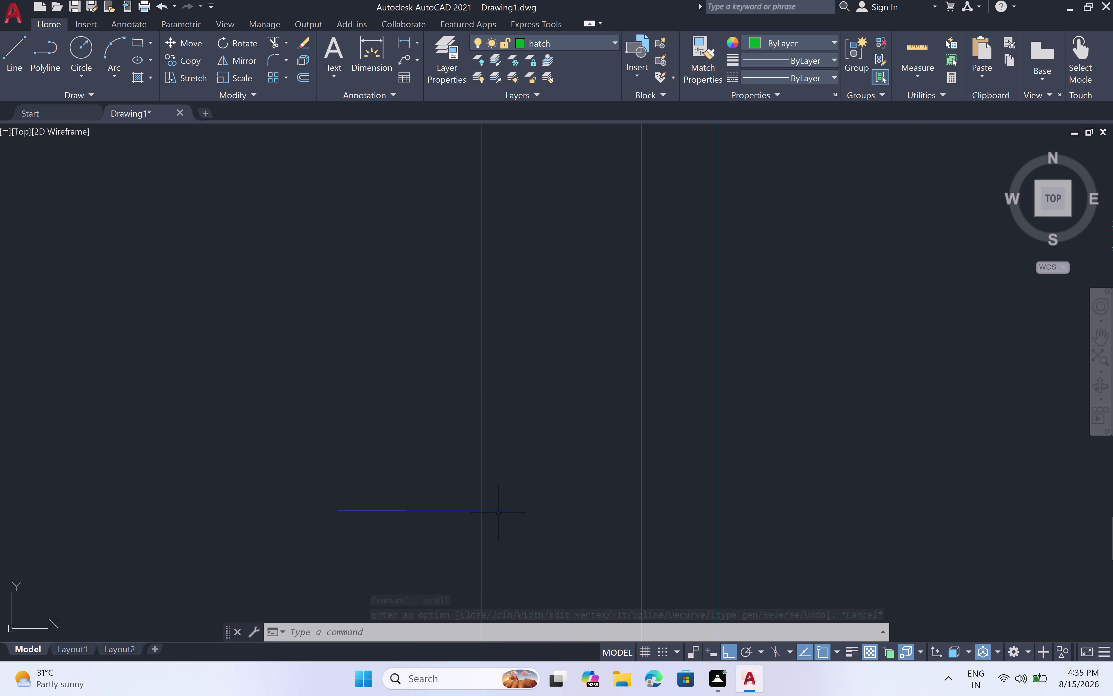
click(499, 513)
key(Delete)
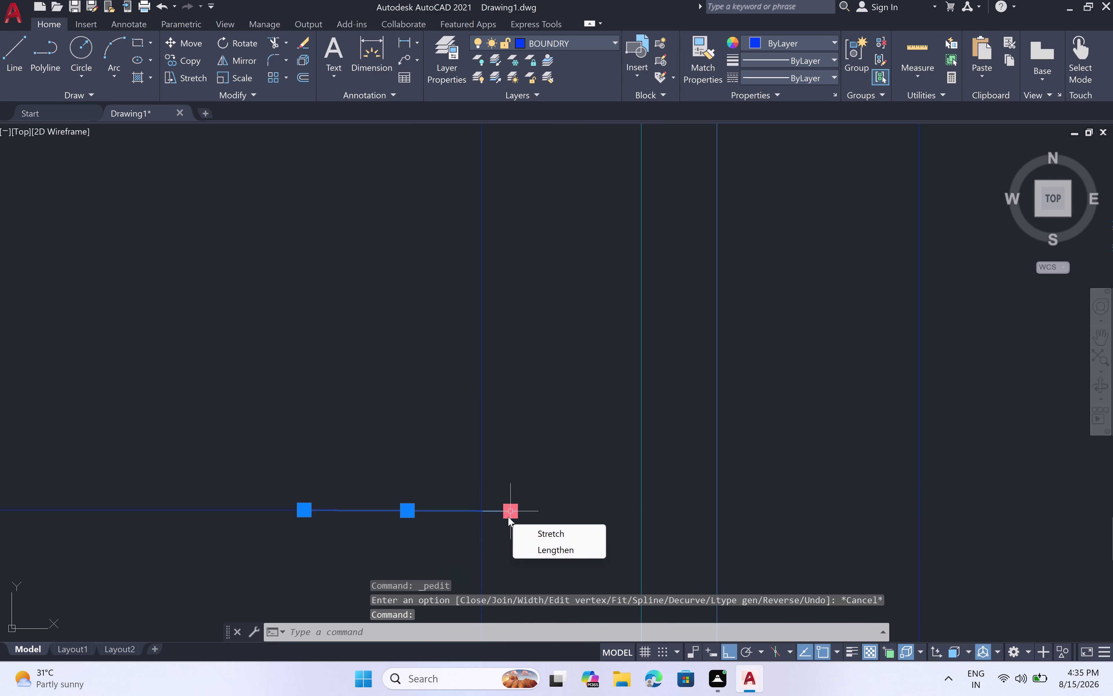
key(Delete)
key(Escape)
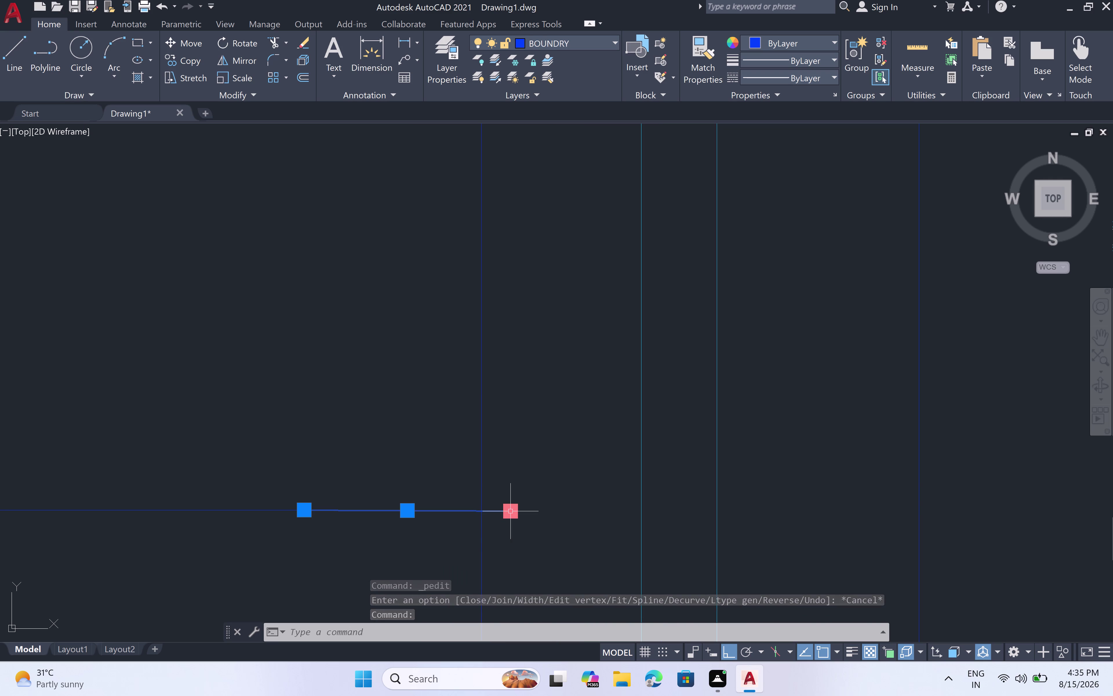
key(Delete)
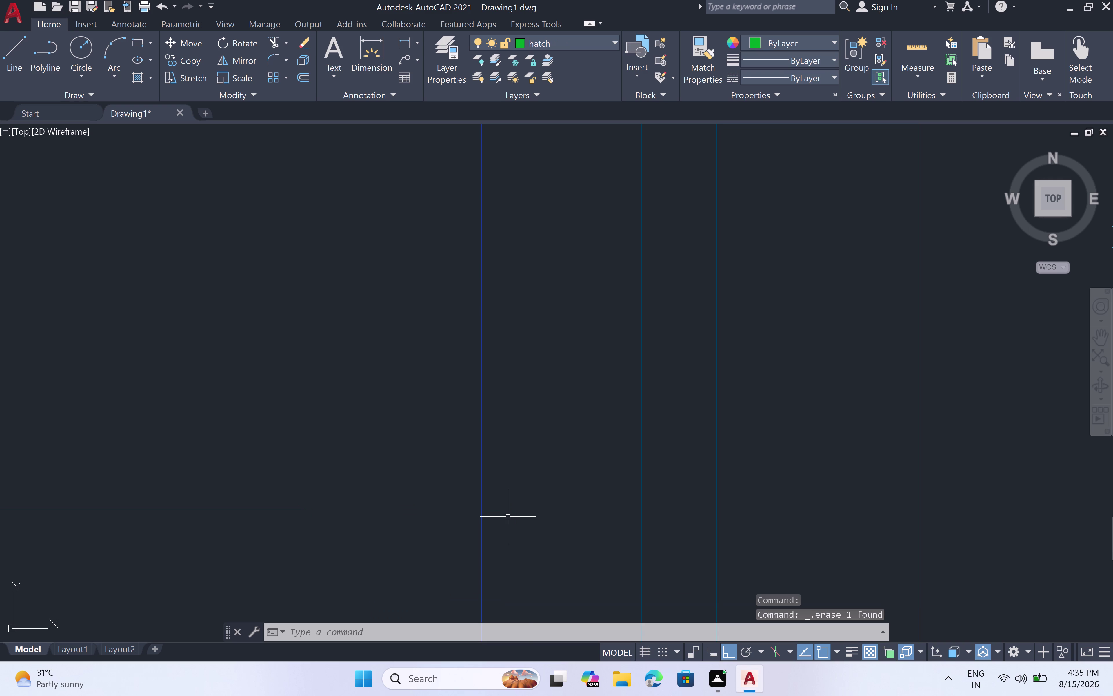
scroll(down, 3)
scroll(down, 3)
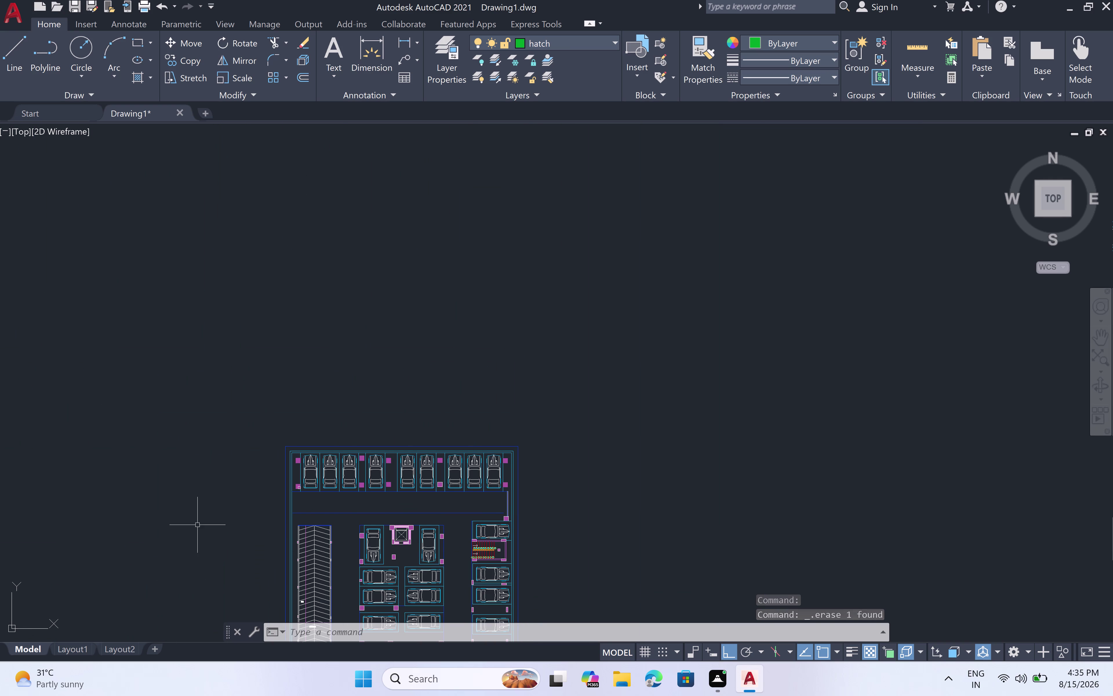
scroll(up, 3)
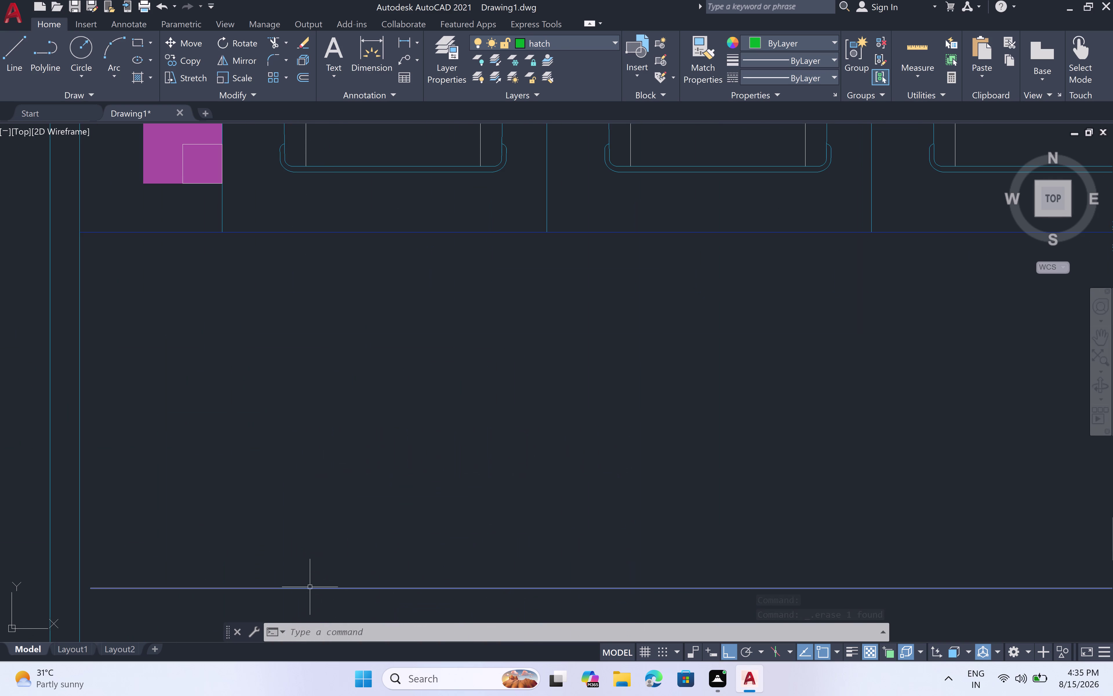
click(309, 587)
key(Delete)
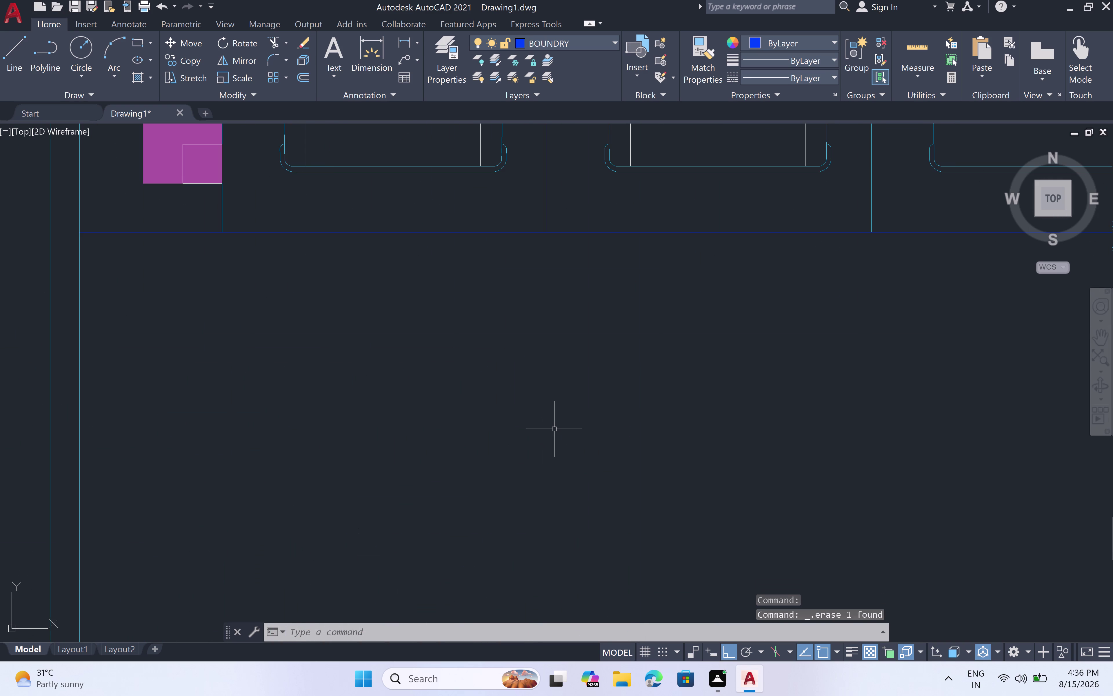
scroll(down, 3)
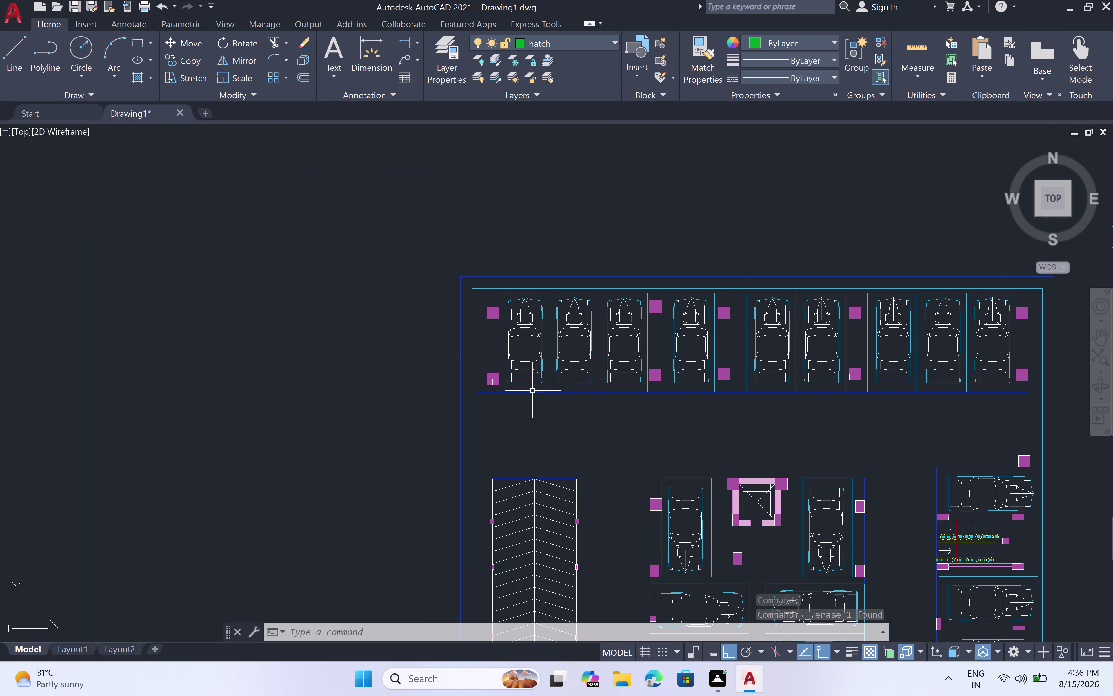
click(538, 393)
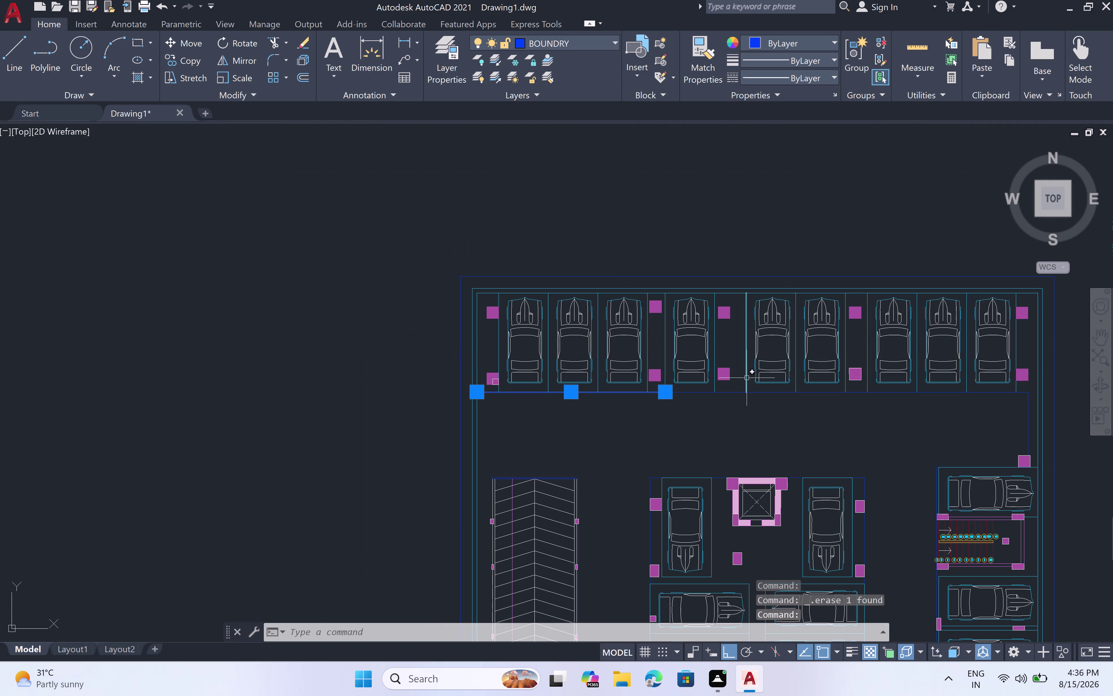
double_click(737, 393)
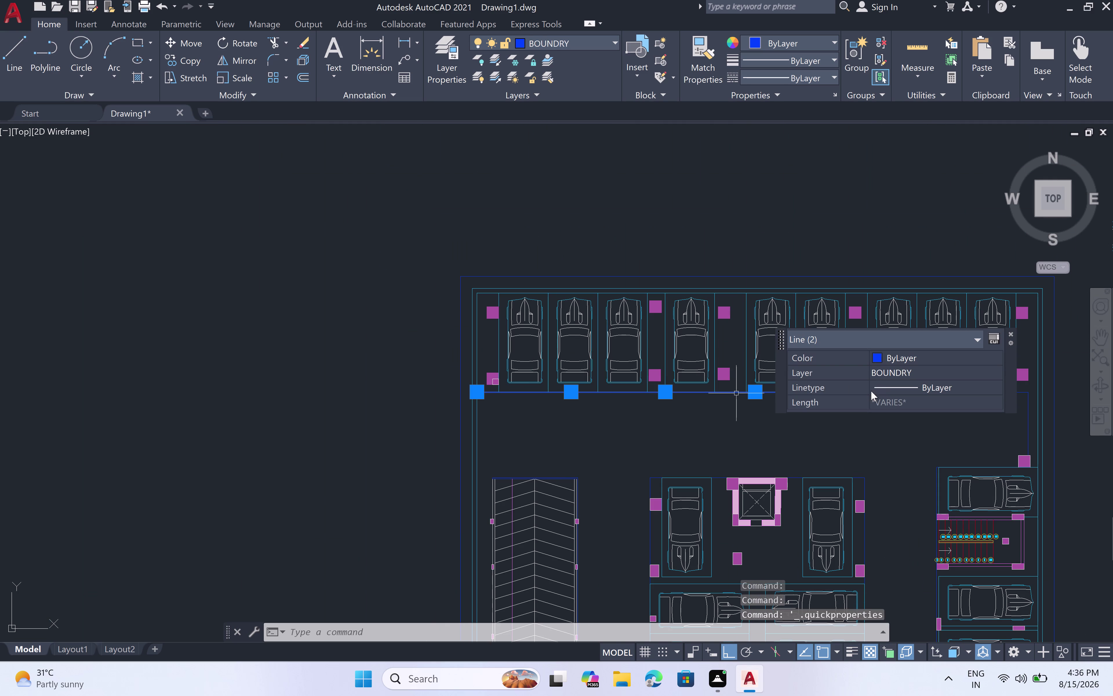
click(1010, 333)
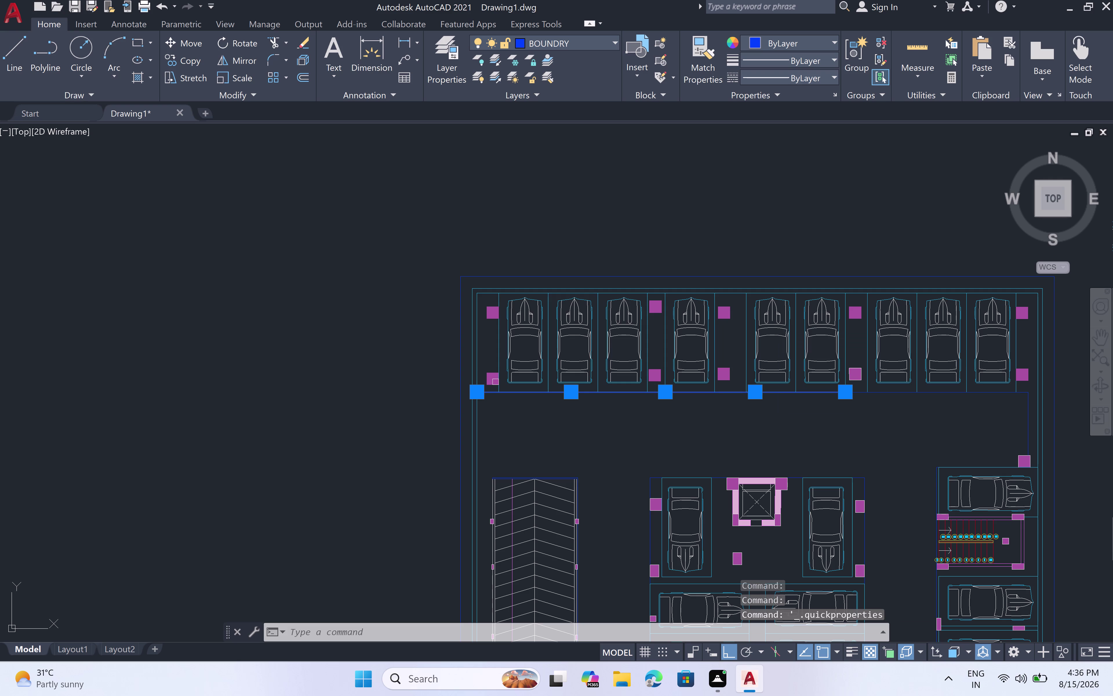
click(903, 393)
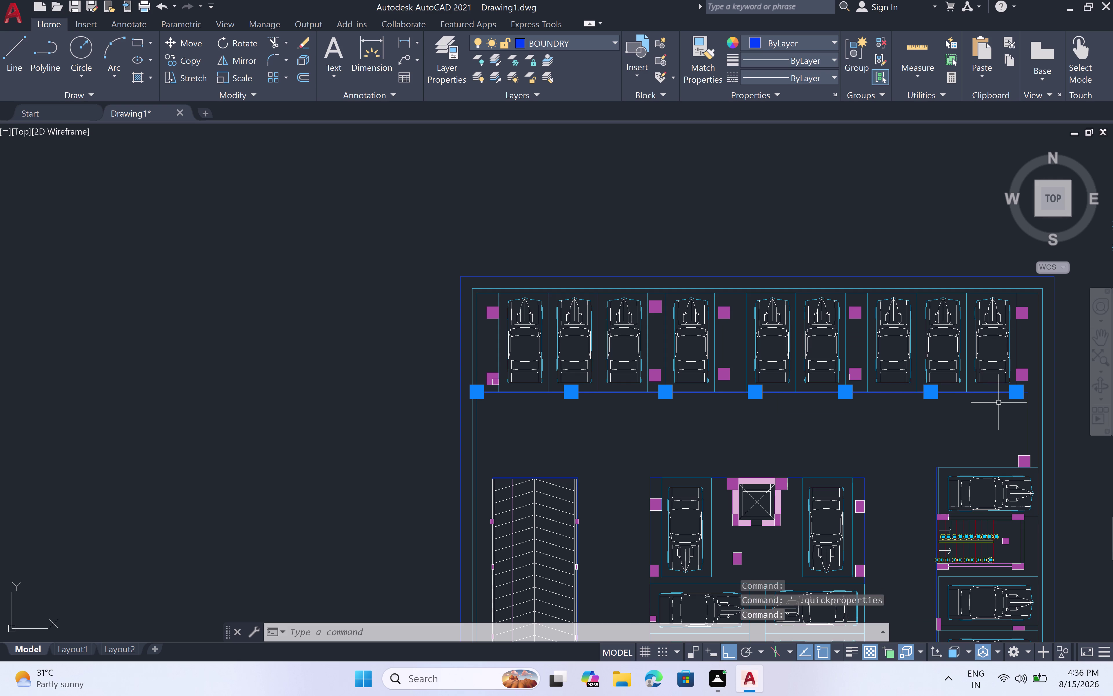
middle_drag(1000, 406, 857, 392)
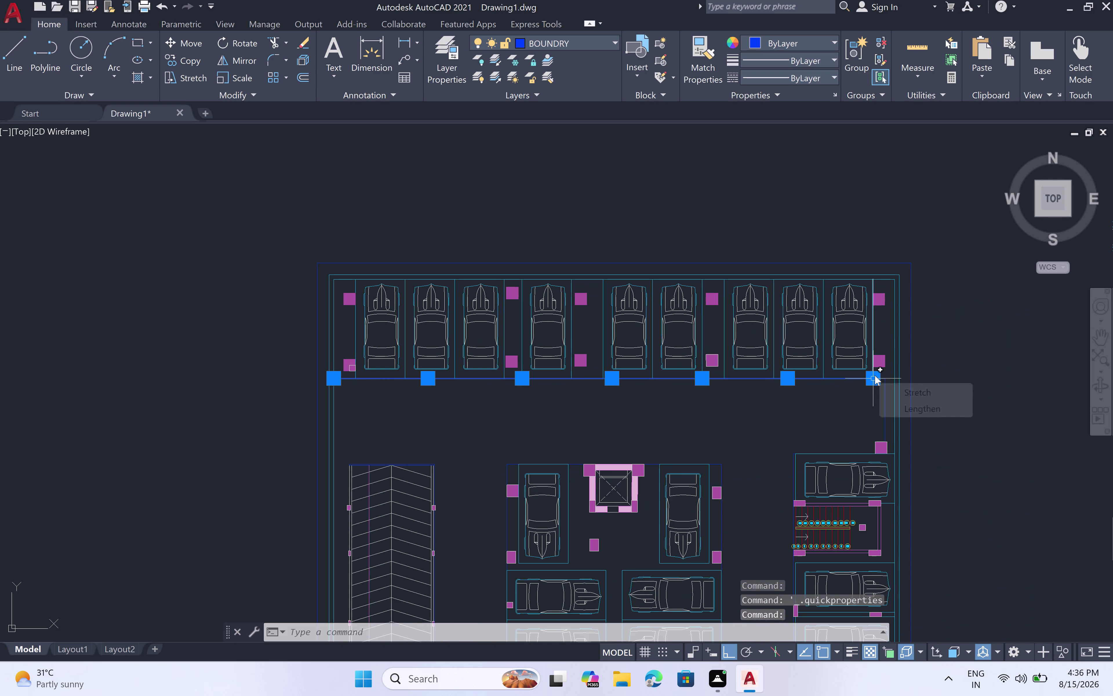
scroll(up, 3)
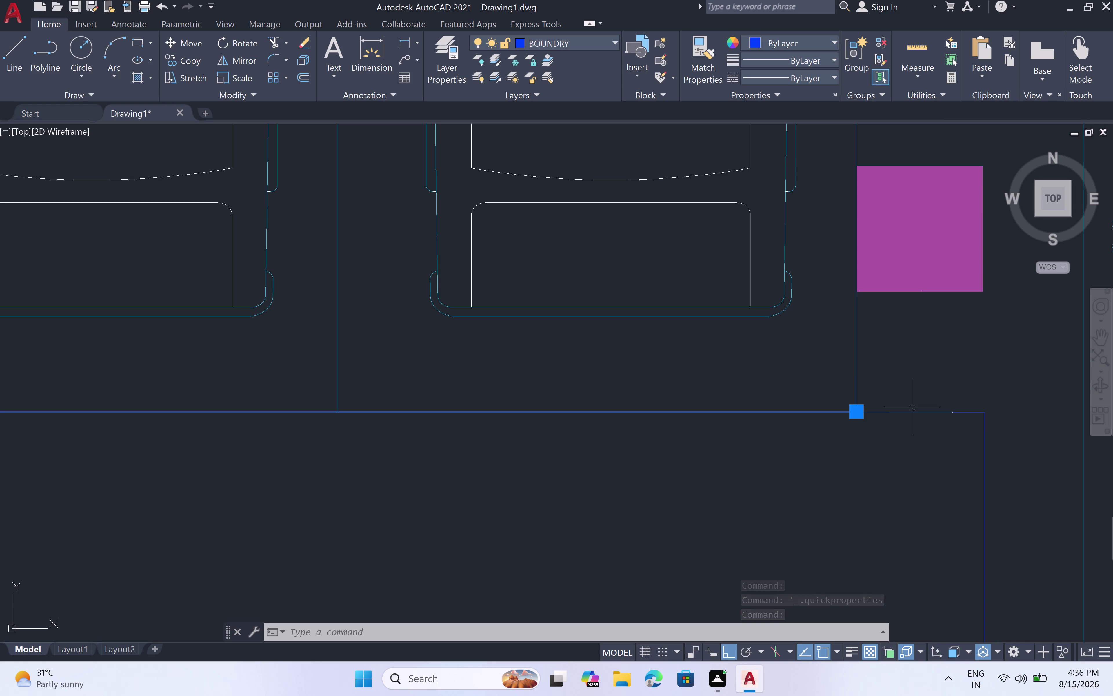
triple_click(912, 414)
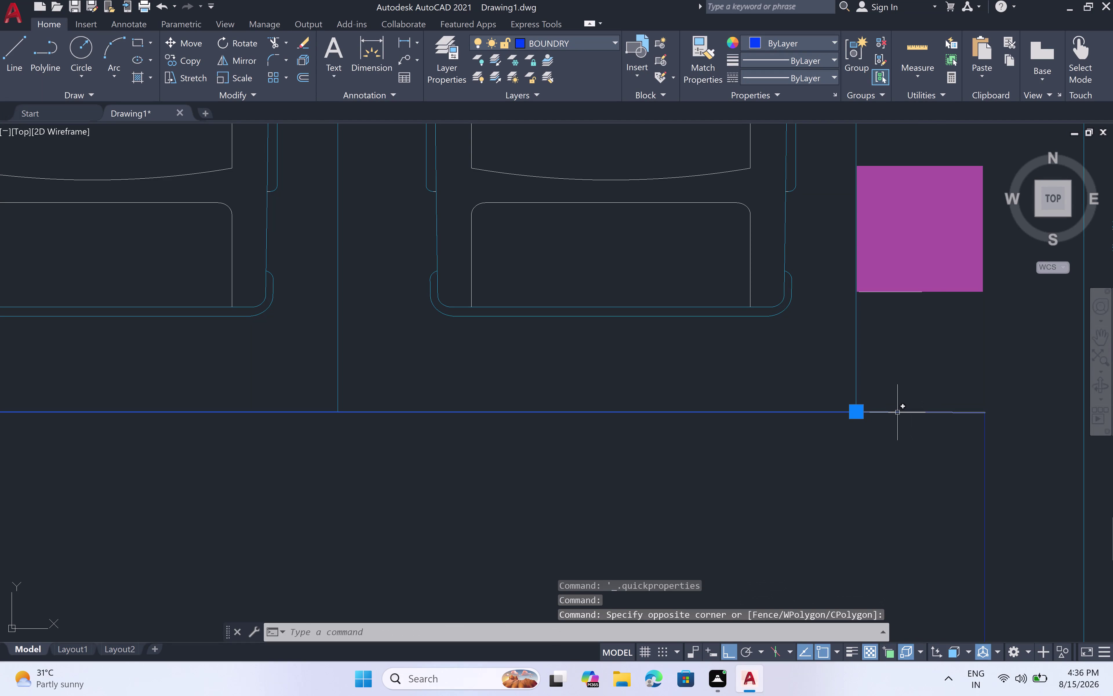
Add the last edge piece and JOIN all four into one BOUNDRY polyline.
click(897, 412)
scroll(up, 3)
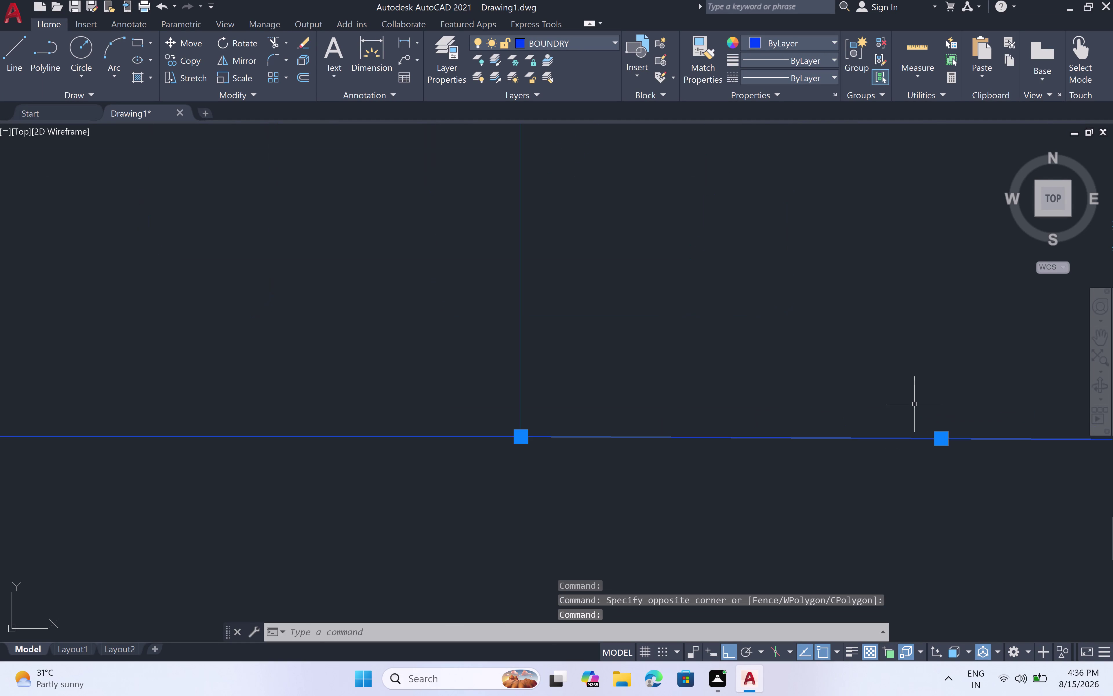
scroll(down, 3)
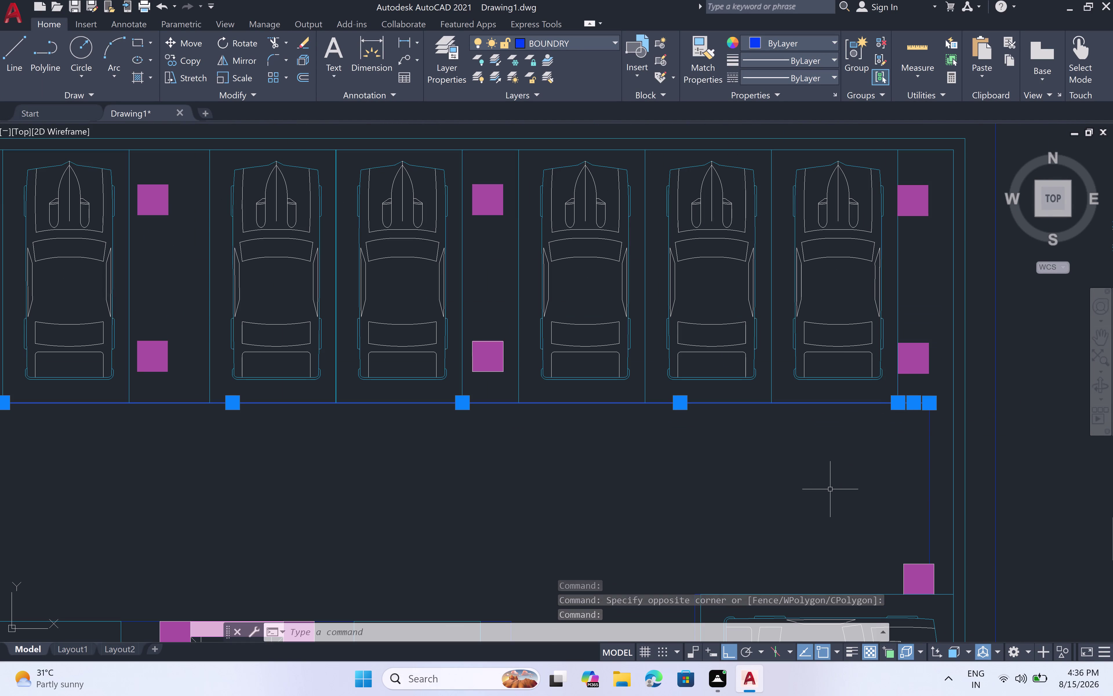
key(j)
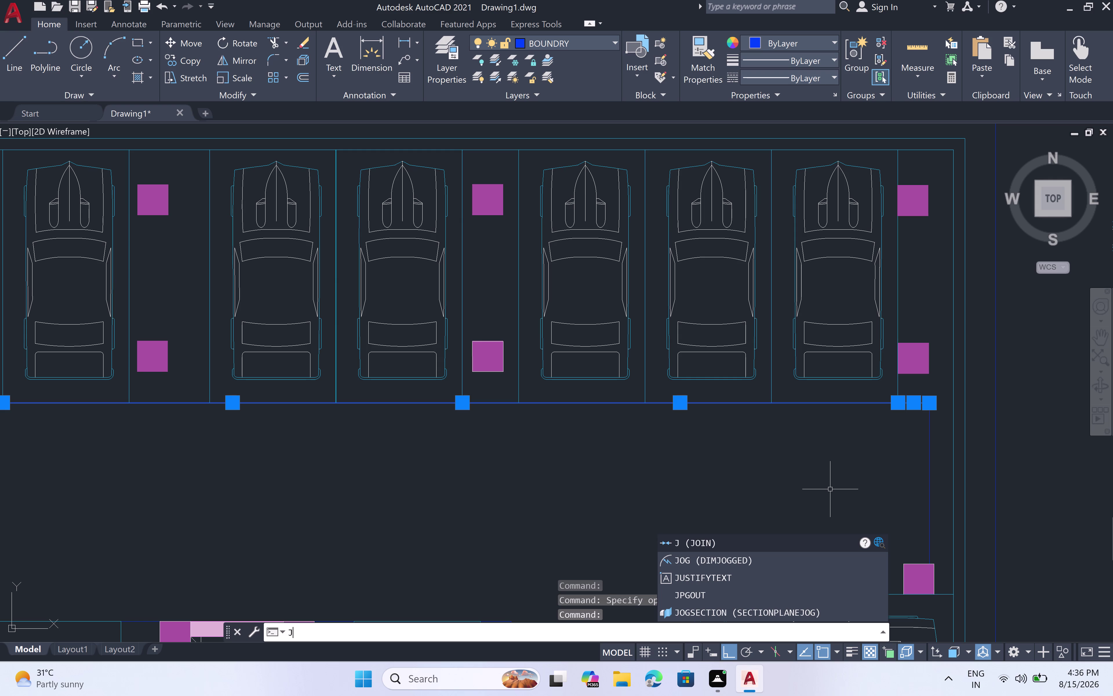
key(space)
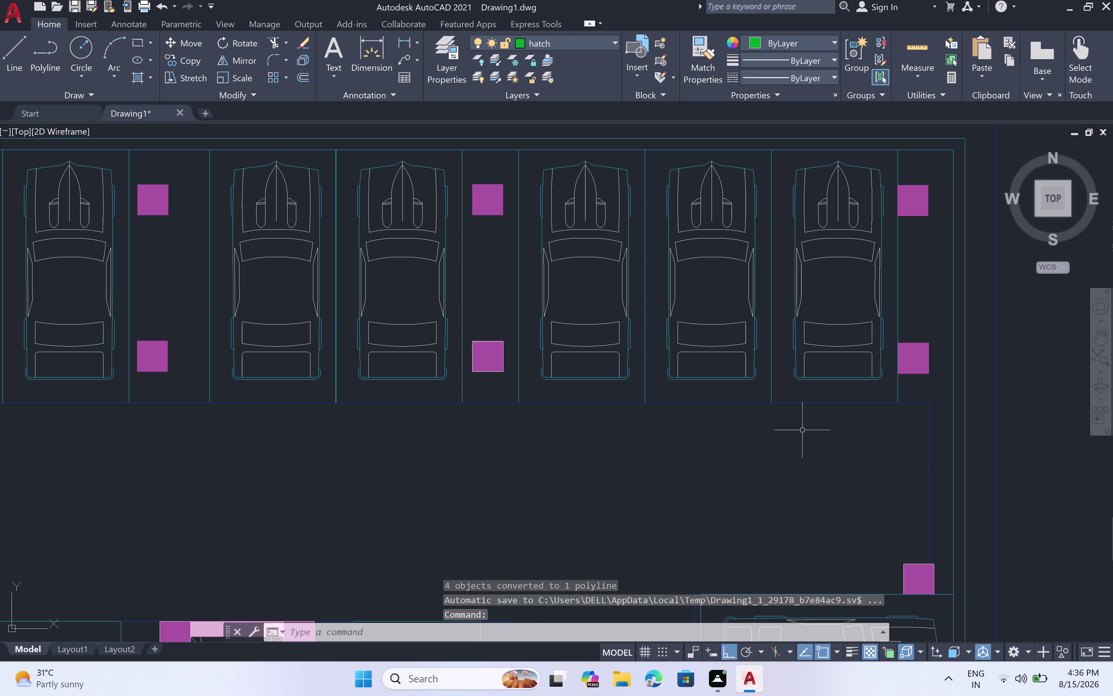
click(744, 402)
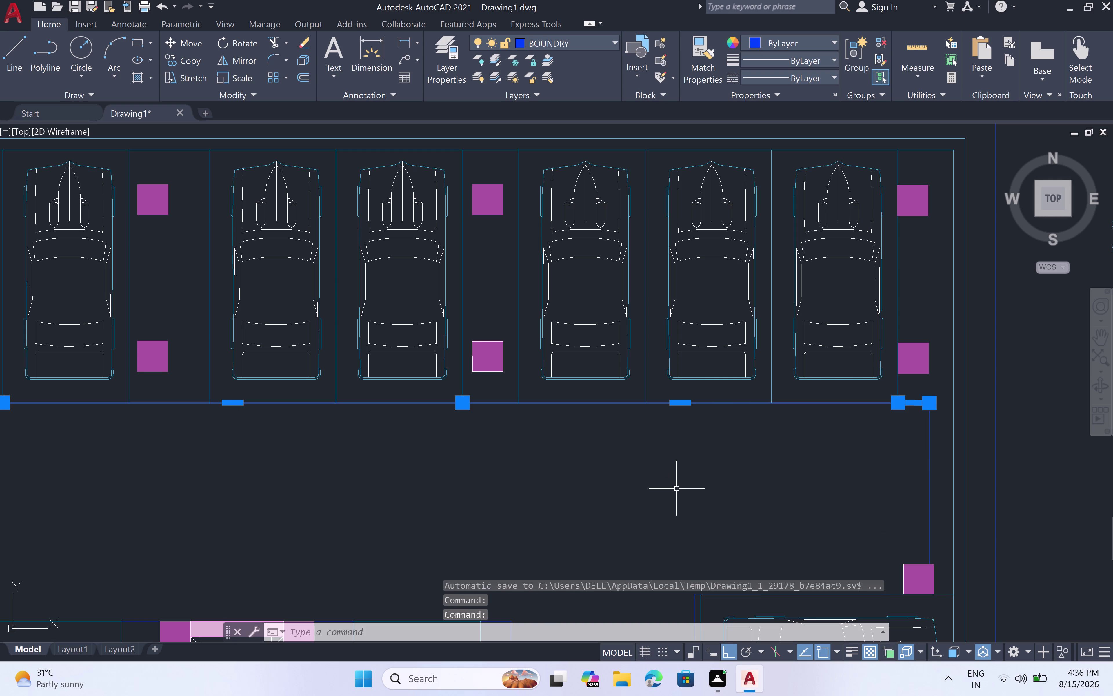
Try a 6-inch offset of the joined driveway edge, then cancel it.
text(off)
key(space)
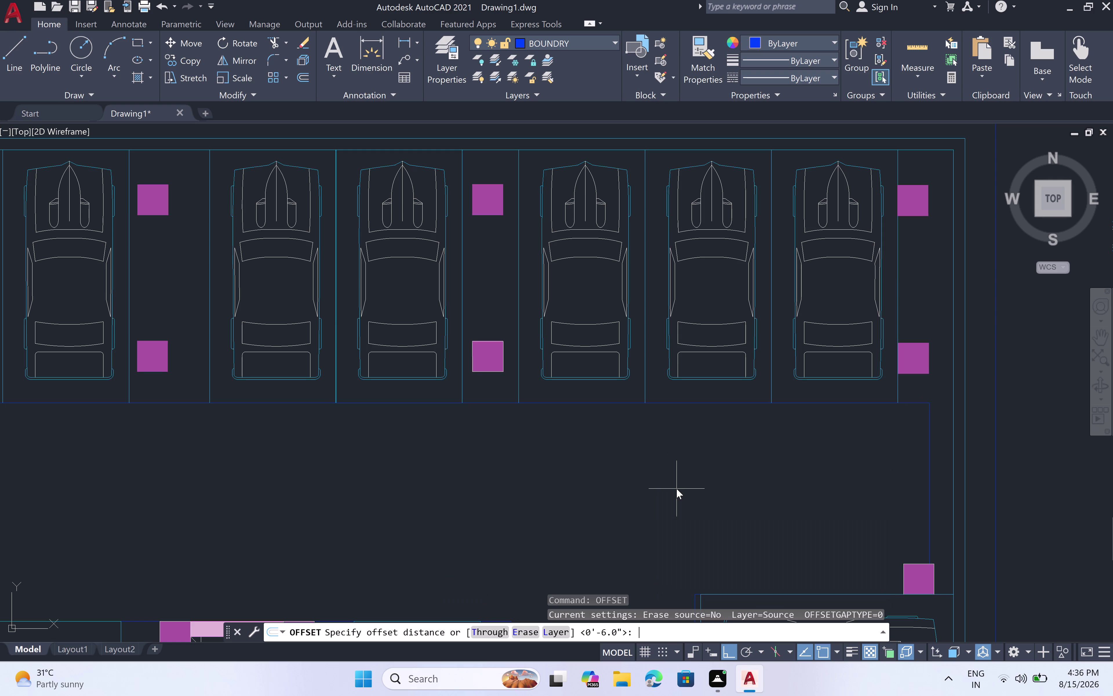
text(6")
key(space)
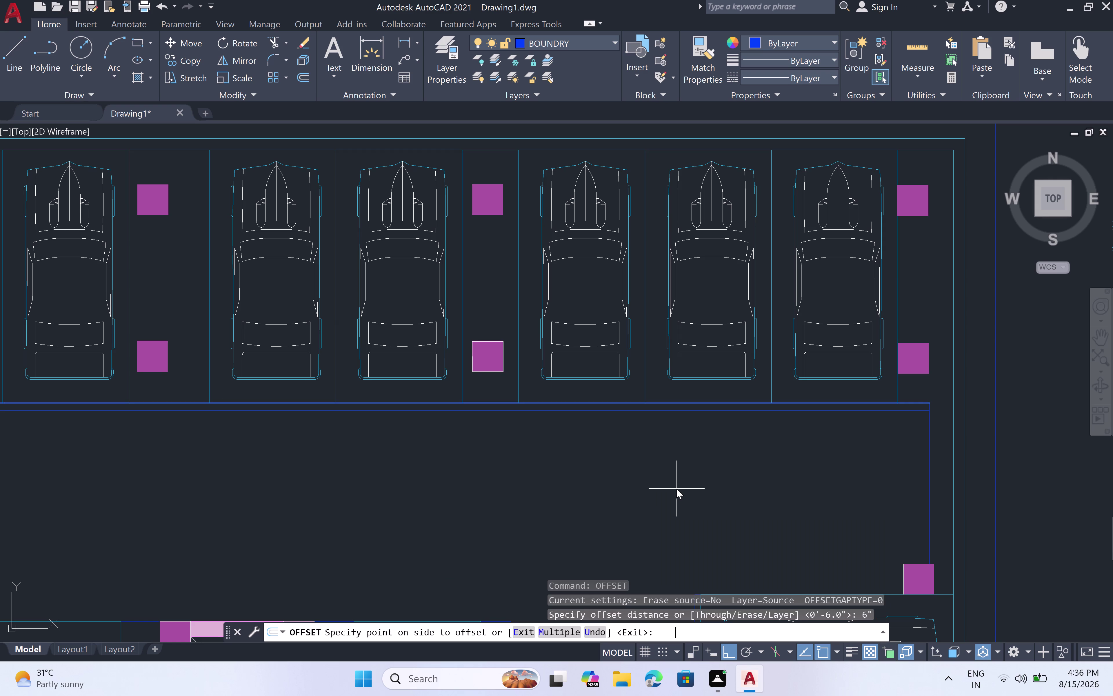
click(676, 484)
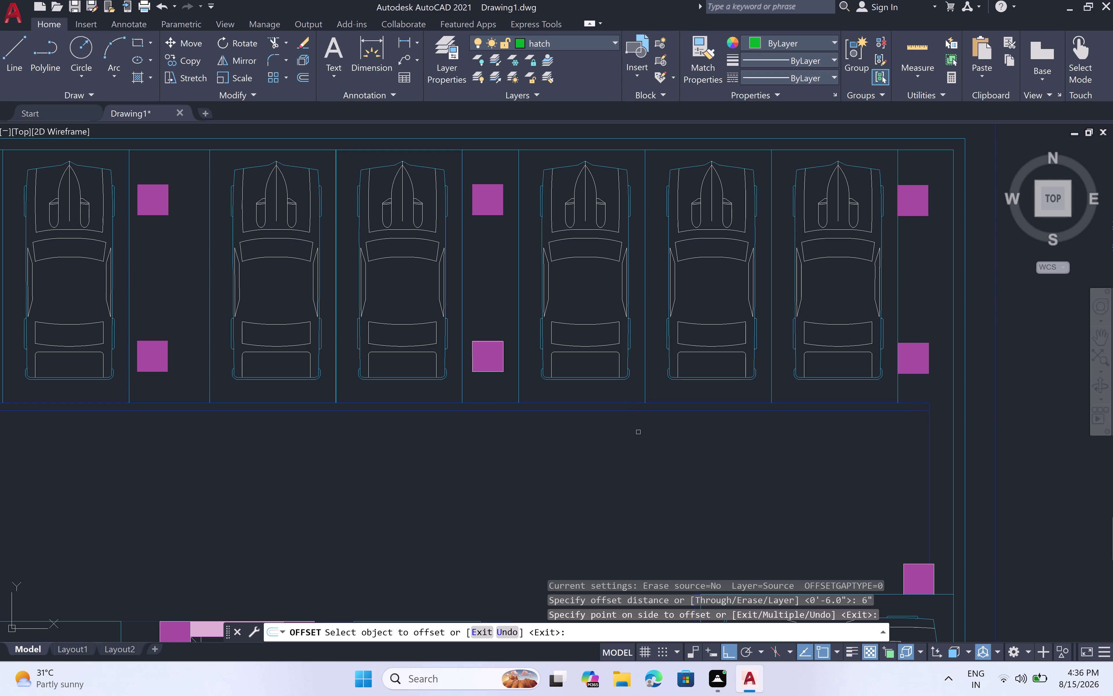
key(Escape)
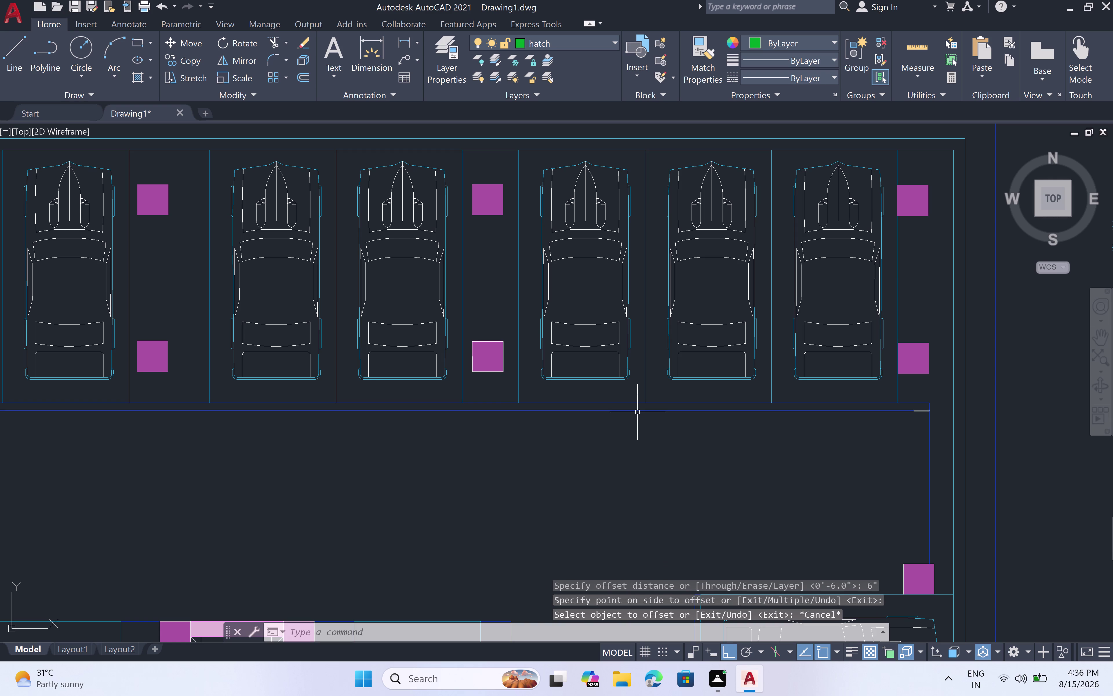
Move the driveway edge polyline onto the hatch layer and clear the selection.
click(637, 412)
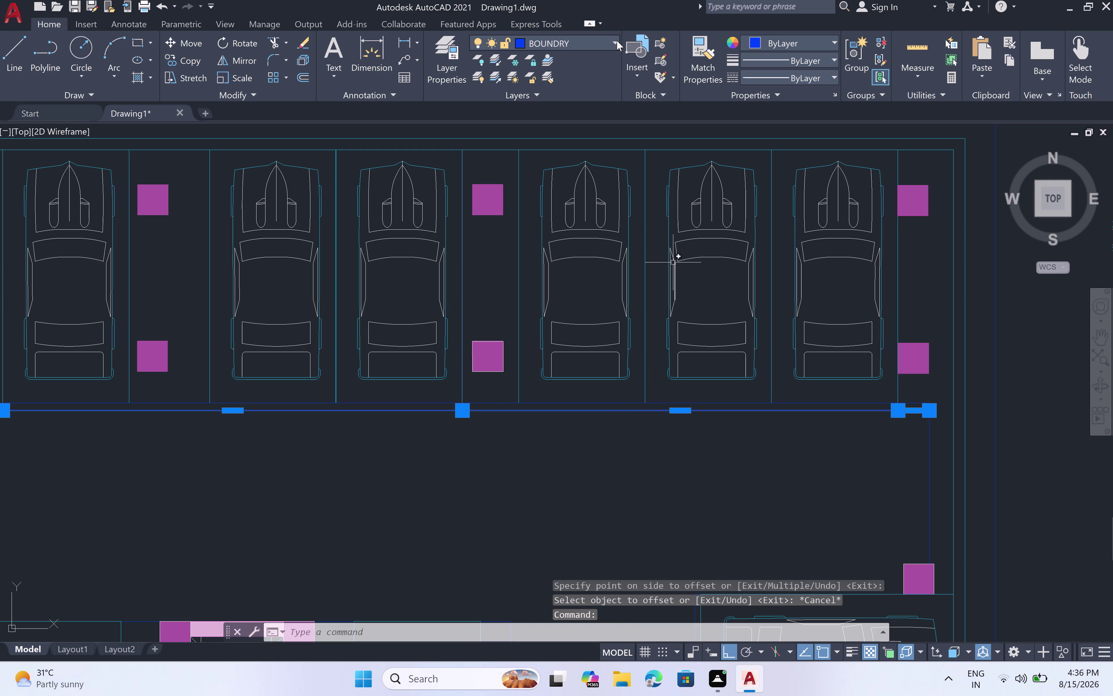
click(617, 40)
click(604, 107)
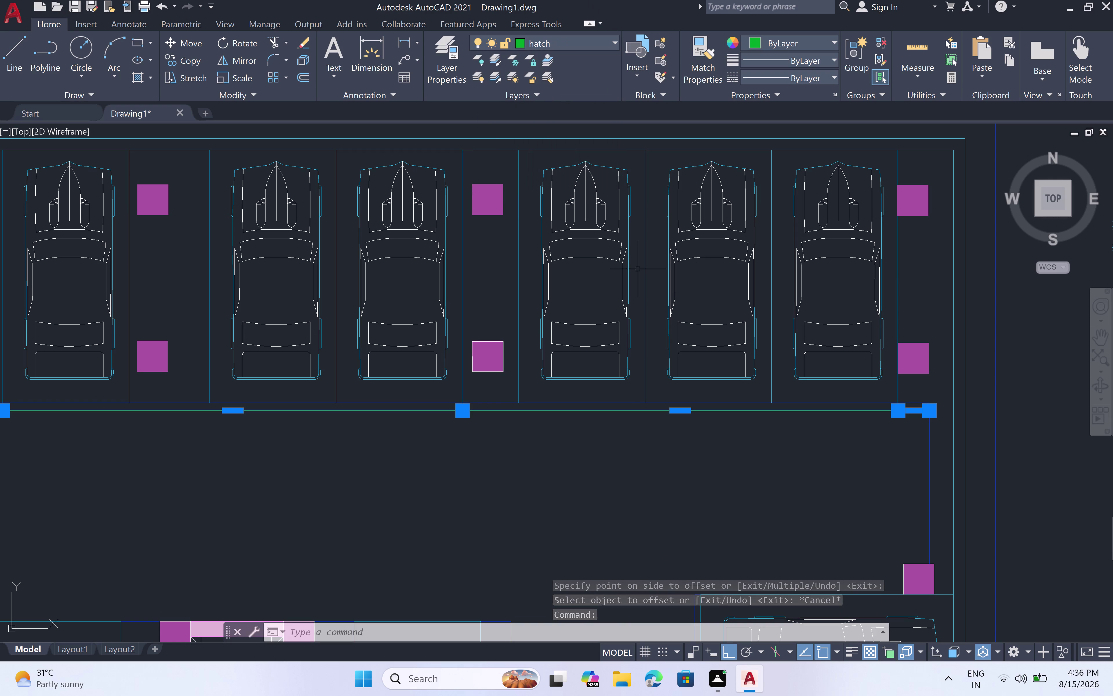
key(Escape)
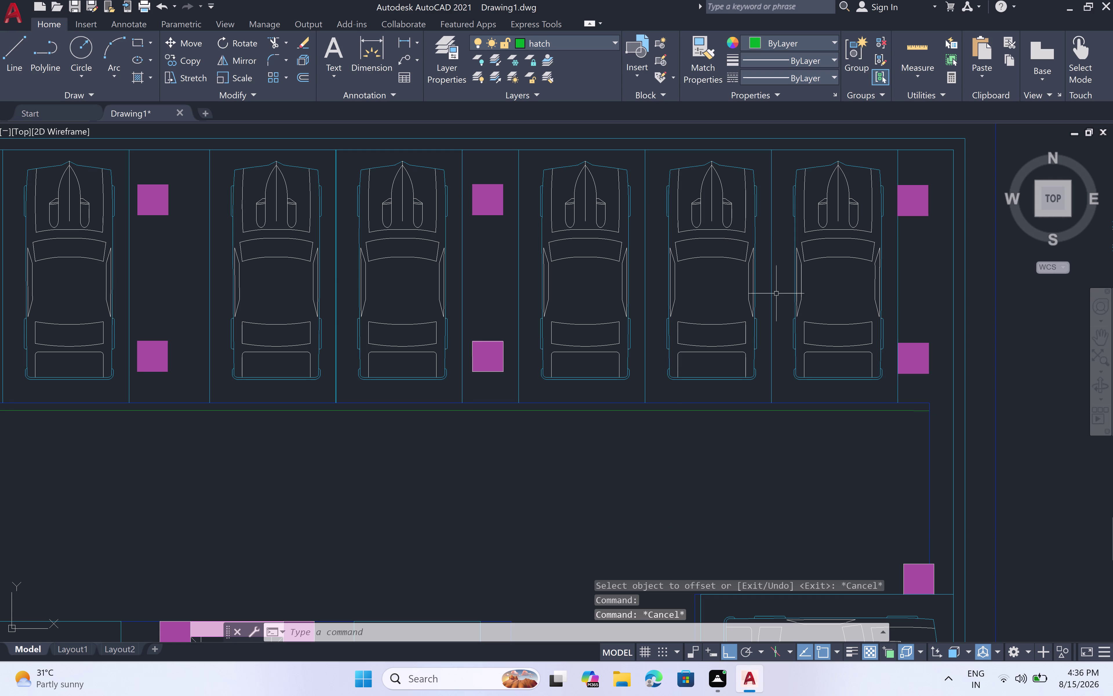
Offset the driveway edge downward at 6 inches, adding the first parallel lines.
key(o)
text(ff)
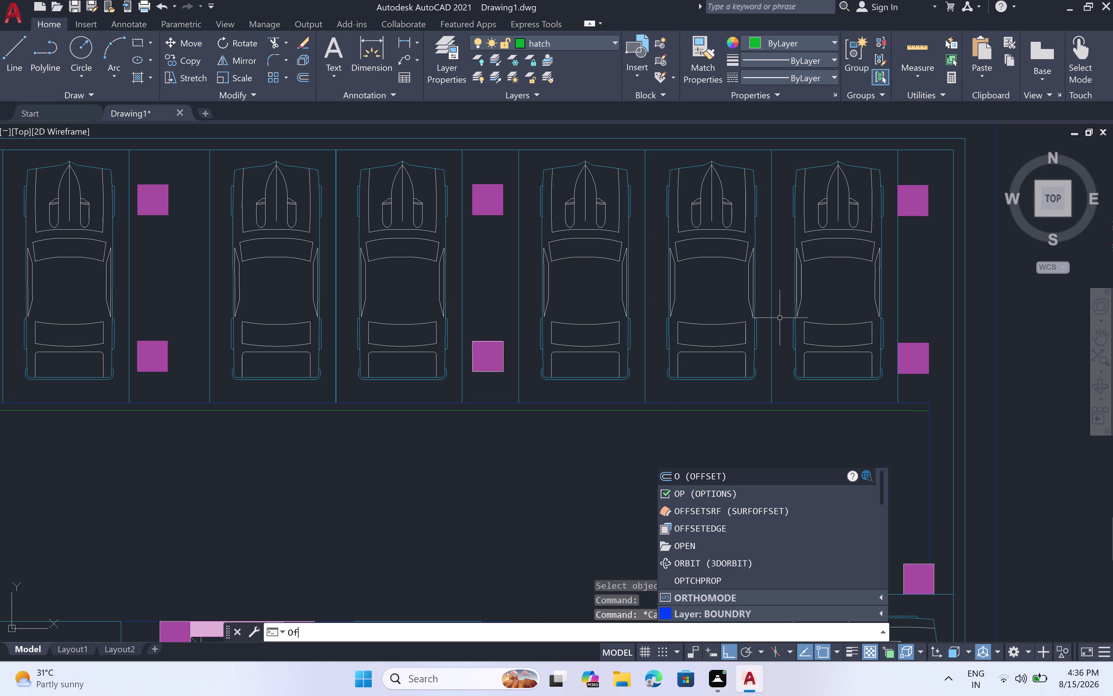
key(space)
key(space)
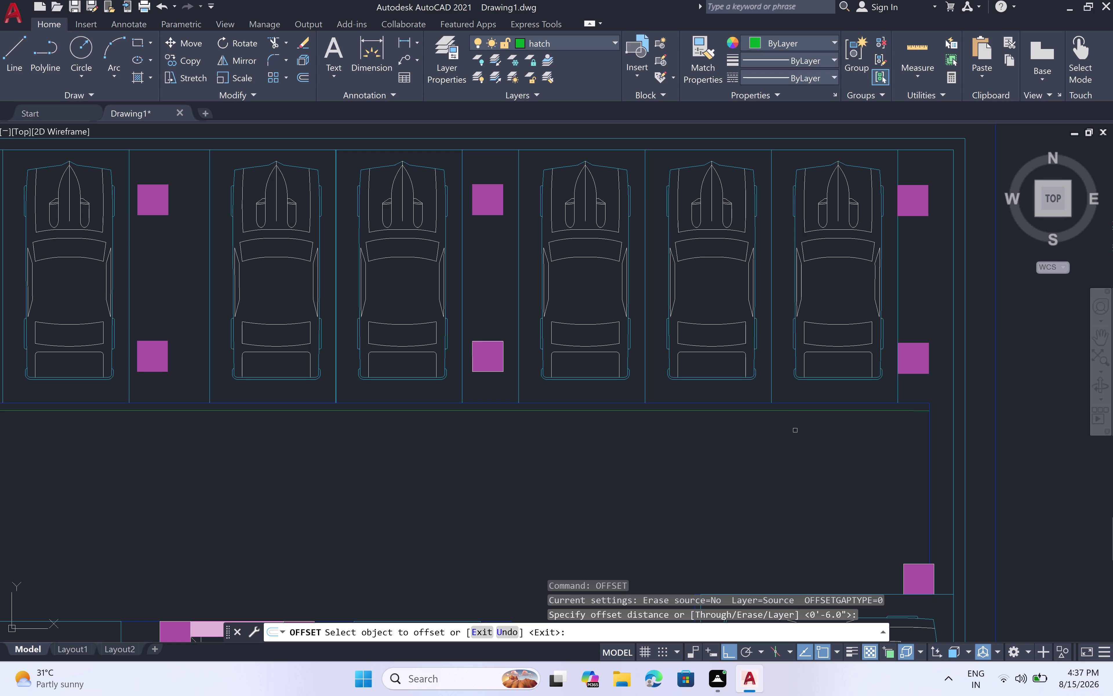
click(790, 409)
click(783, 446)
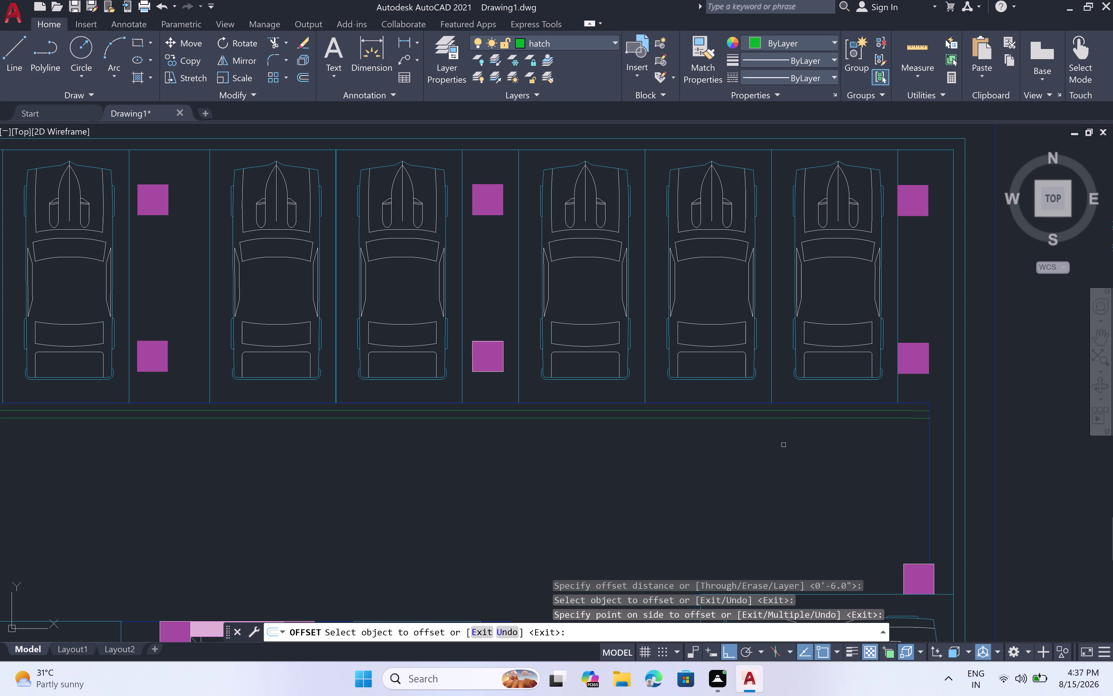
click(782, 418)
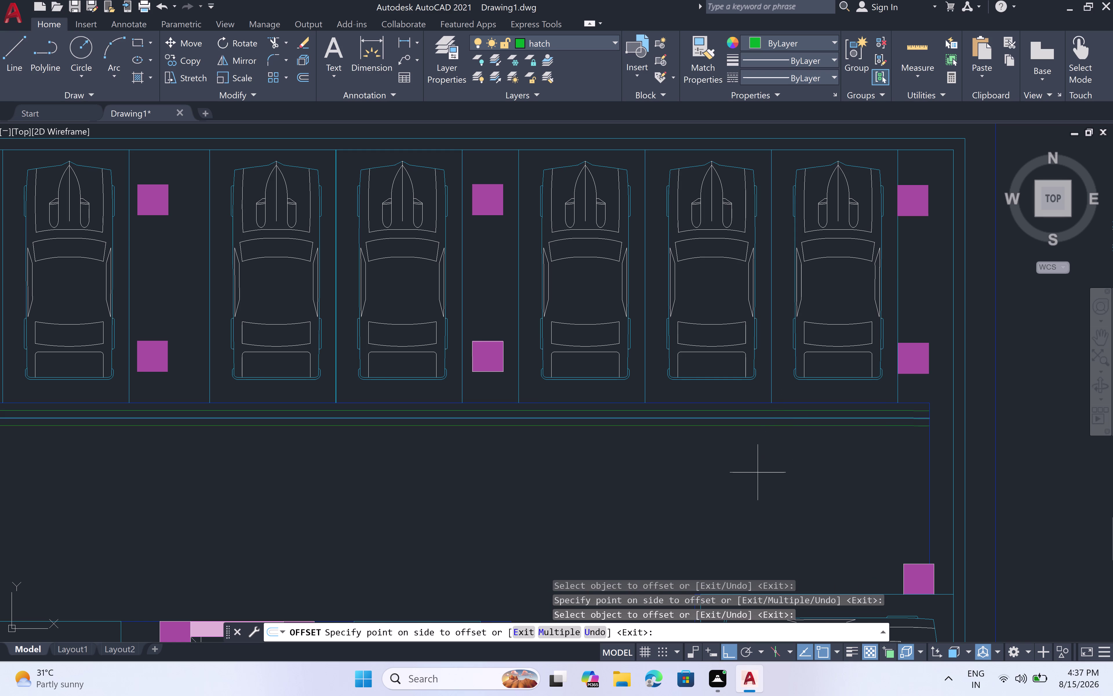
click(757, 475)
click(757, 425)
click(751, 476)
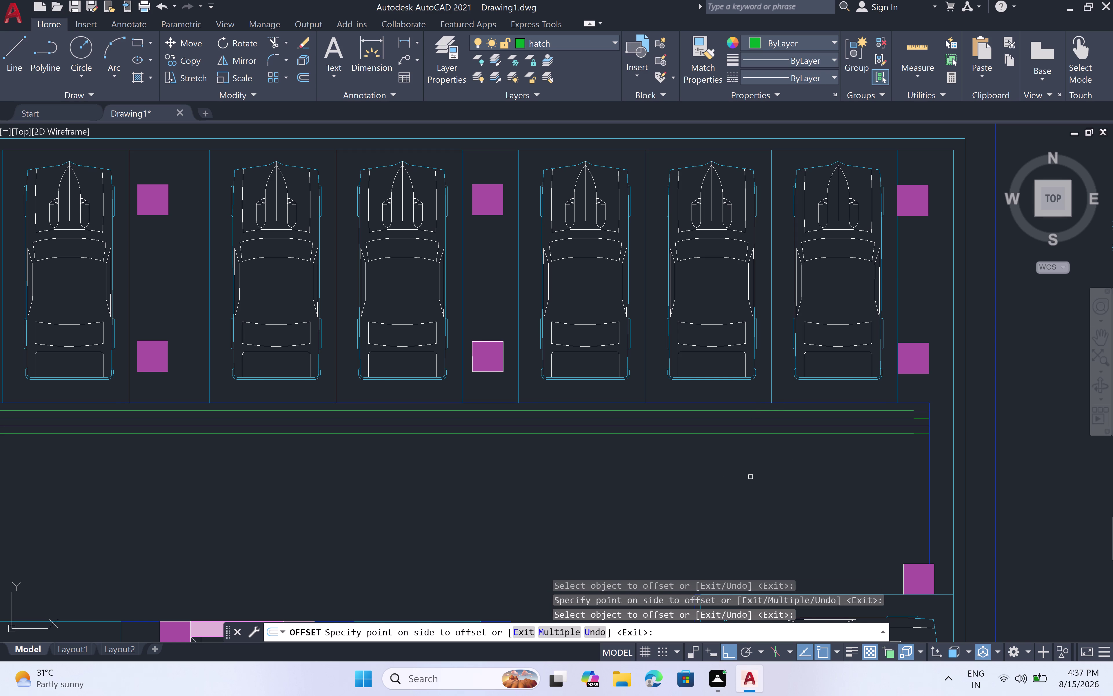
double_click(755, 433)
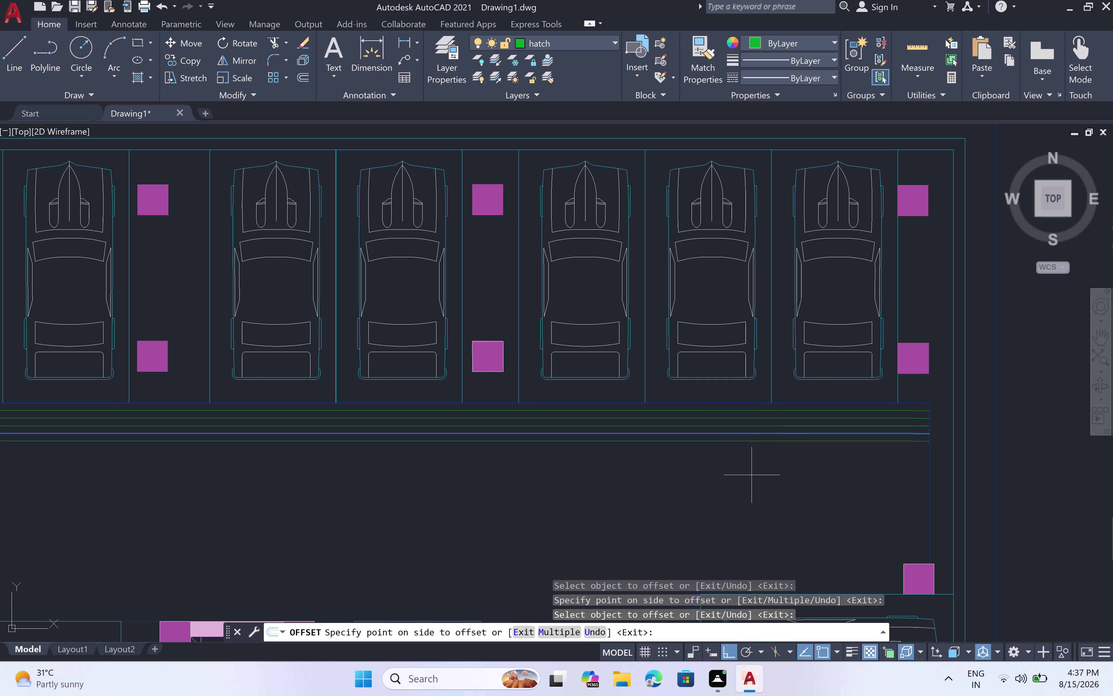
click(752, 475)
click(751, 442)
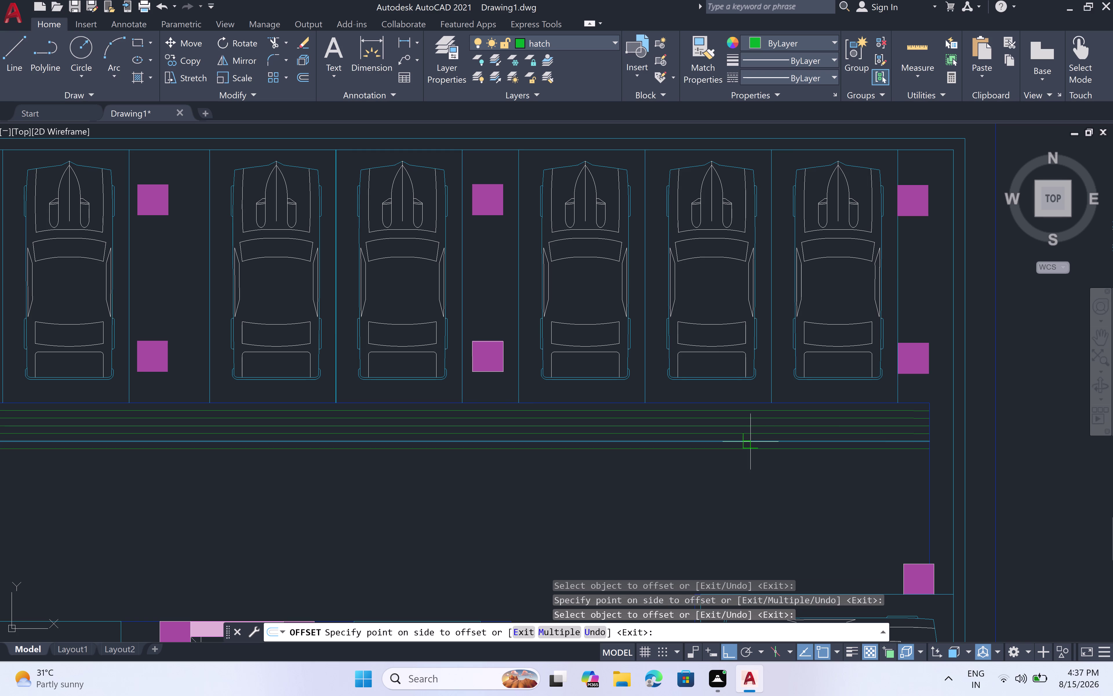
click(740, 478)
click(738, 449)
Keep offsetting the lowest line downward to extend the 6-inch strip.
click(719, 552)
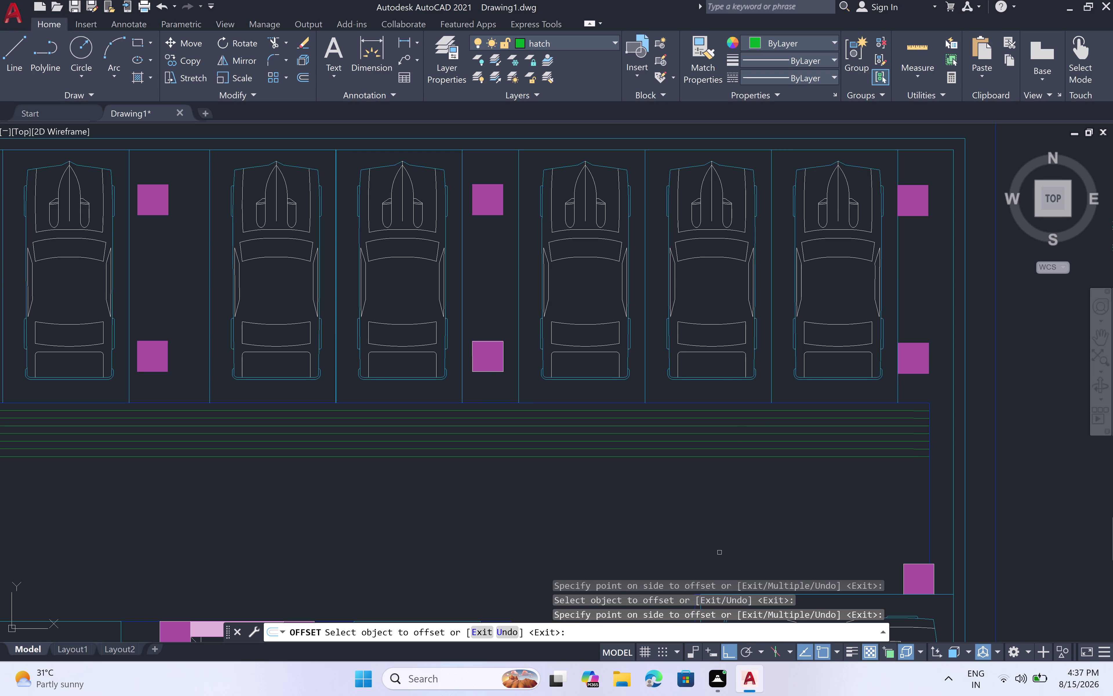
scroll(down, 3)
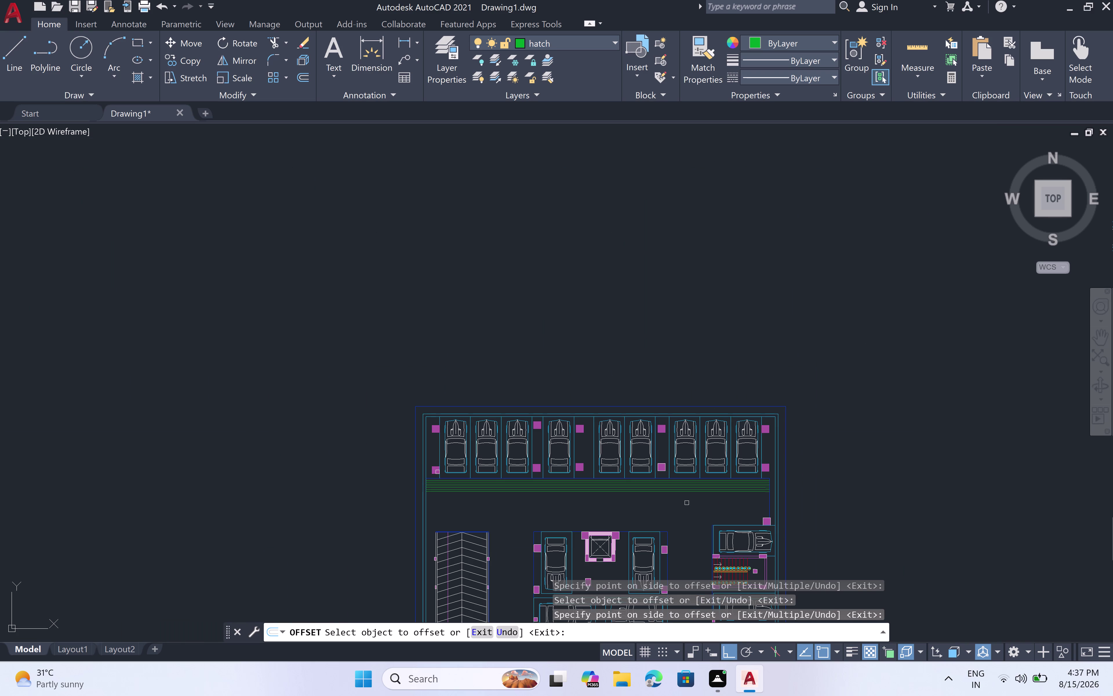
scroll(up, 3)
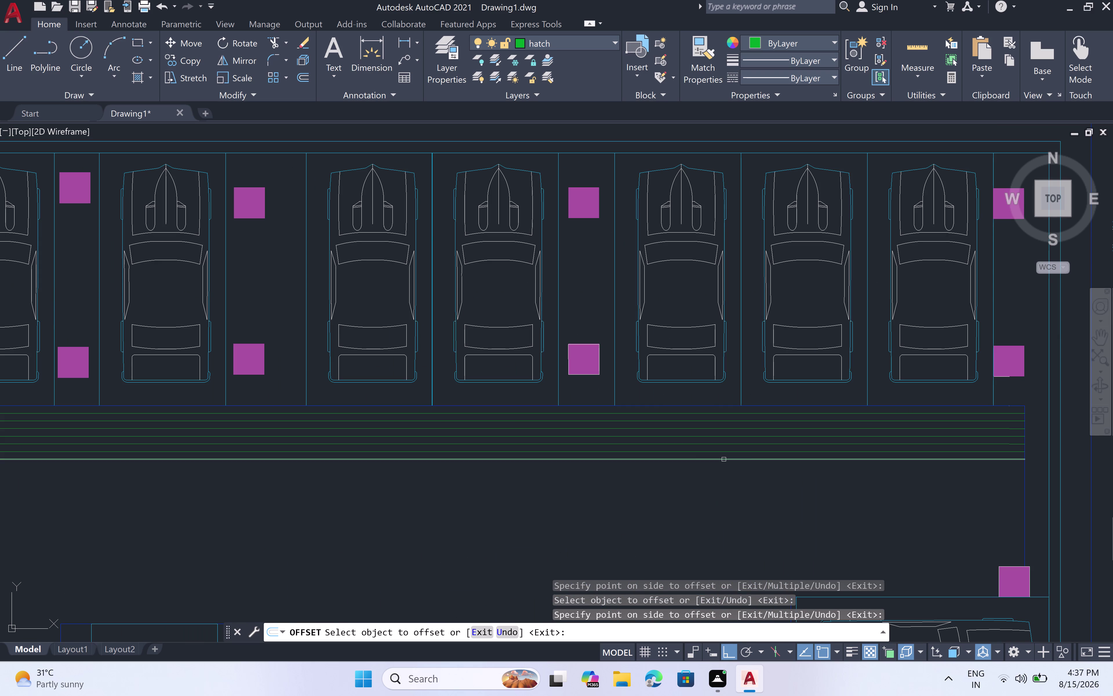
click(724, 459)
drag(724, 501, 724, 499)
click(723, 468)
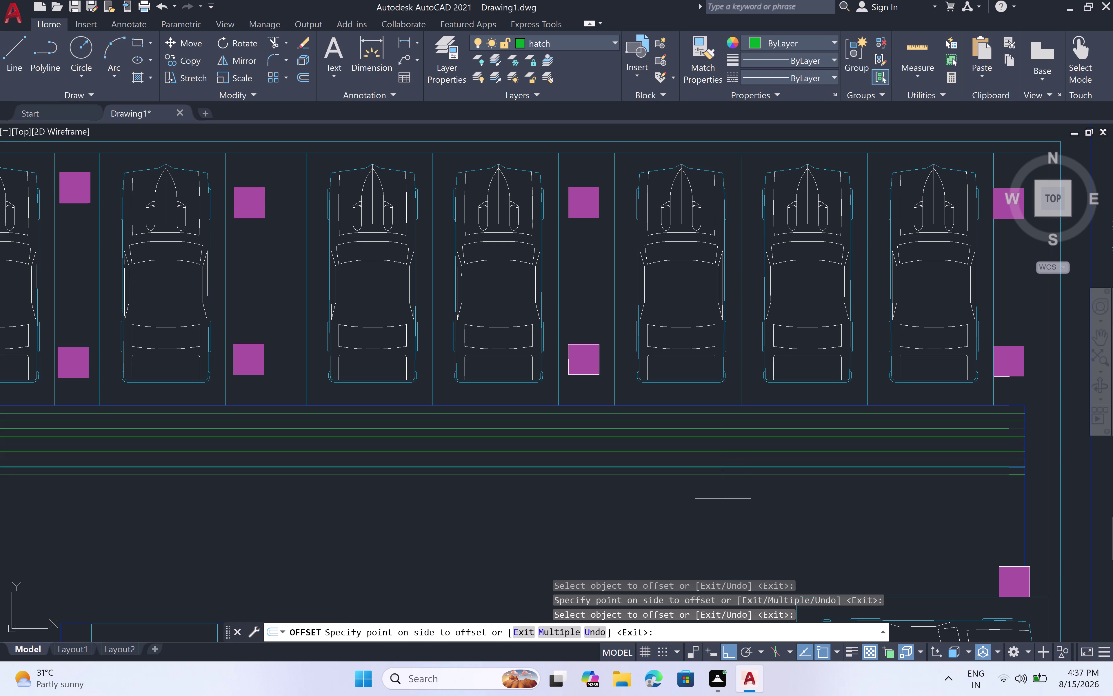
click(723, 500)
click(725, 476)
drag(725, 477, 725, 481)
click(727, 518)
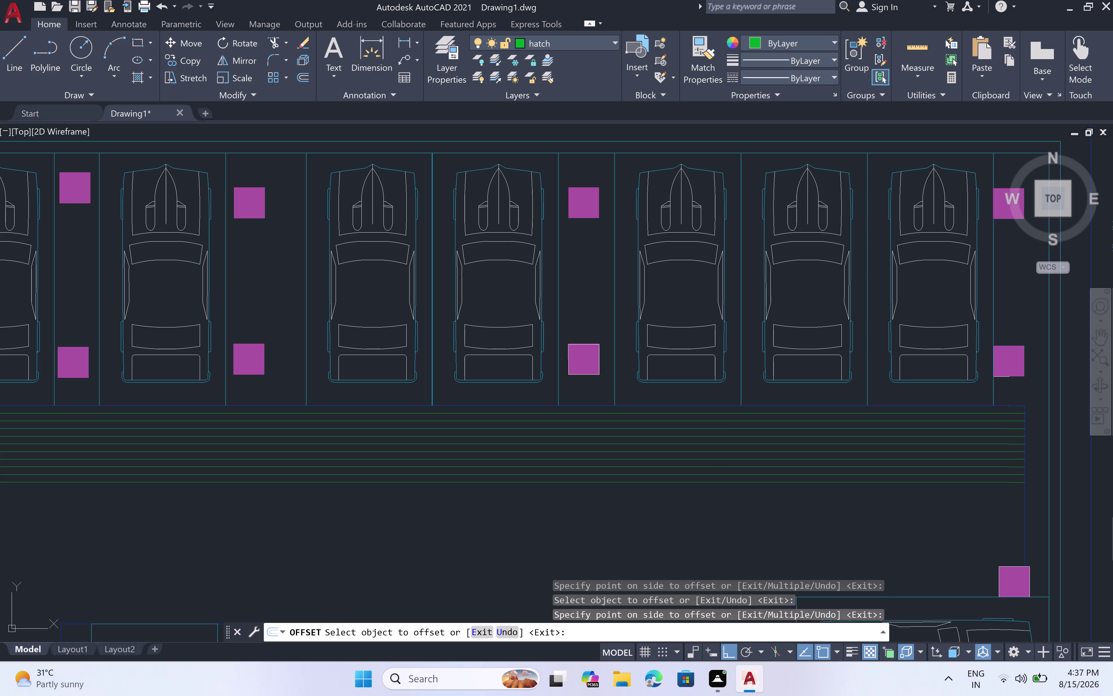
click(734, 483)
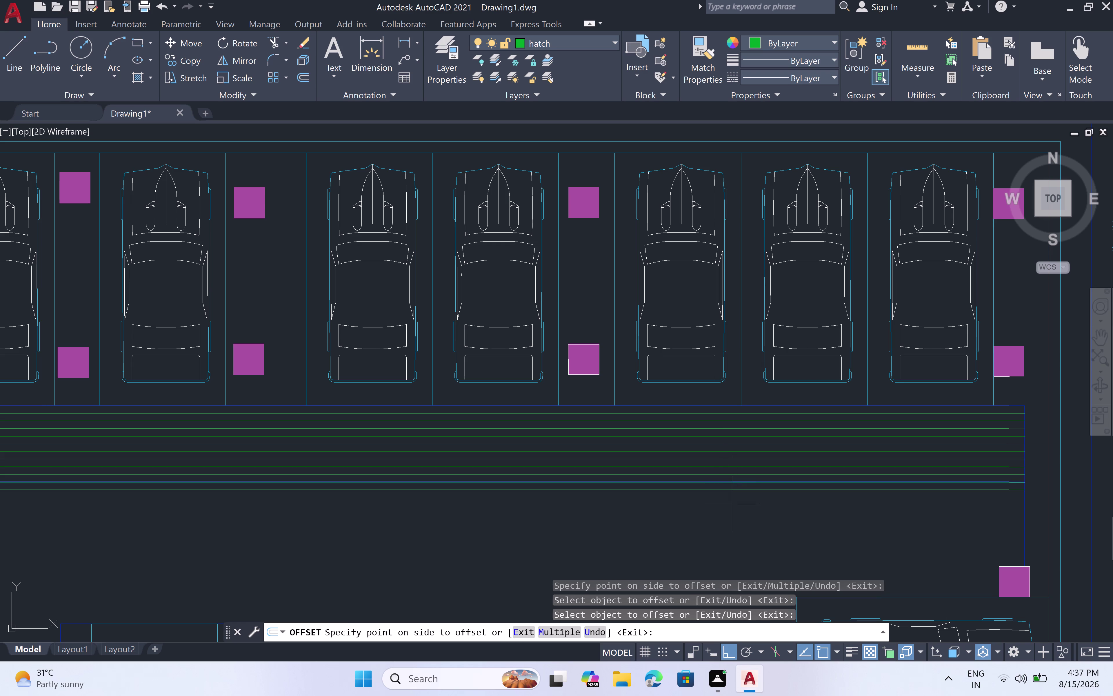
click(732, 504)
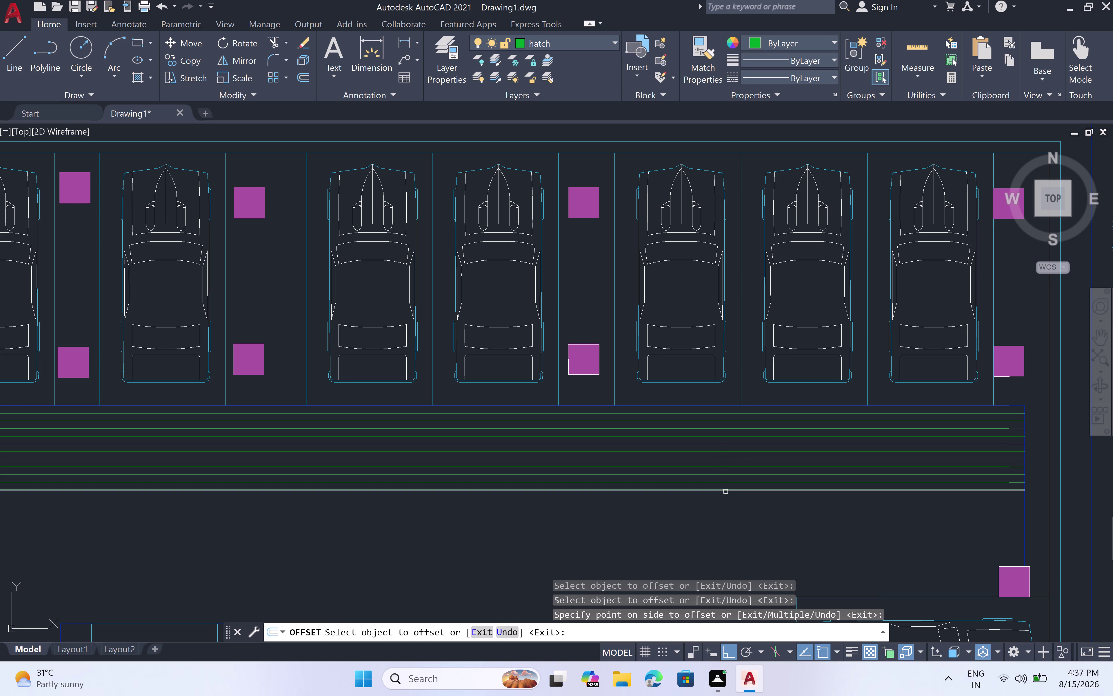
Undo all the 6-inch parallel offset lines beneath the parking row.
key(ctrl+z)
key(ctrl+z)
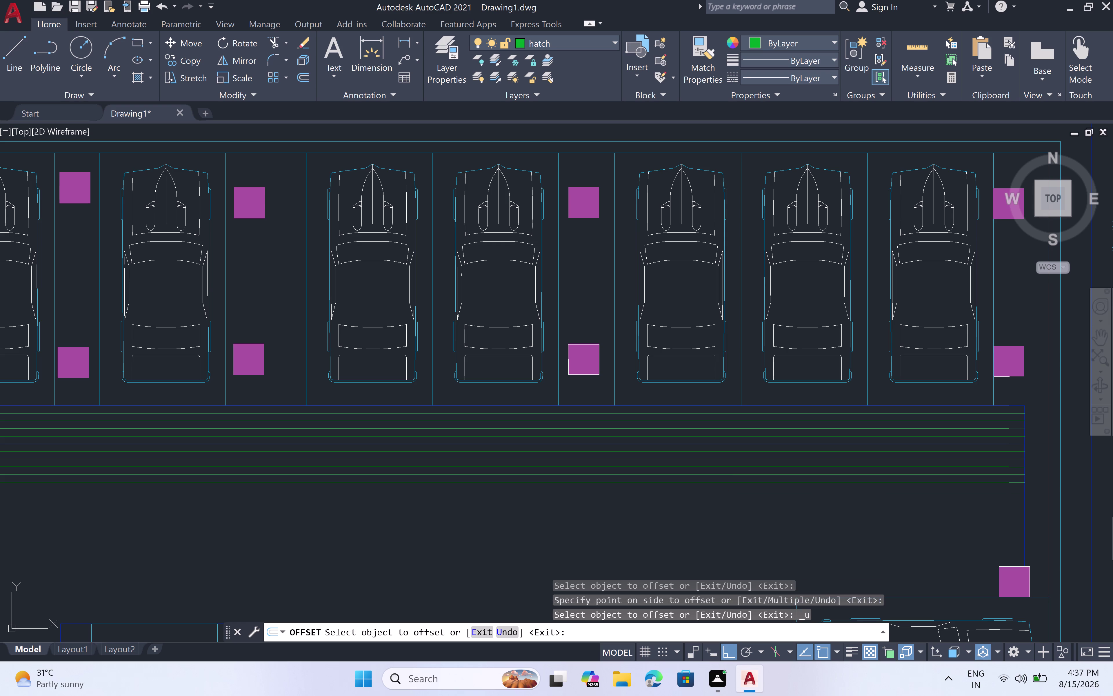
key(ctrl+z)
key(ctrl+z)
key(ctrl+z)
key(ctrl+z)
key(ctrl+z)
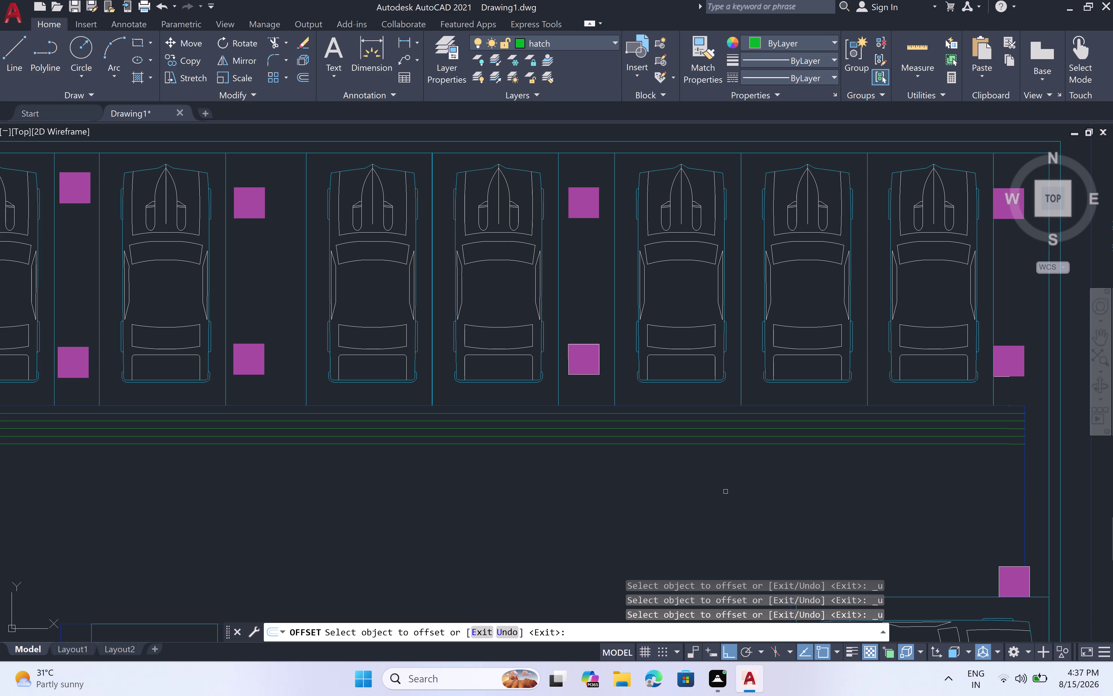
key(ctrl+z)
key(ctrl+z)
key(ctrl+z)
key(ctrl+z)
key(ctrl+z)
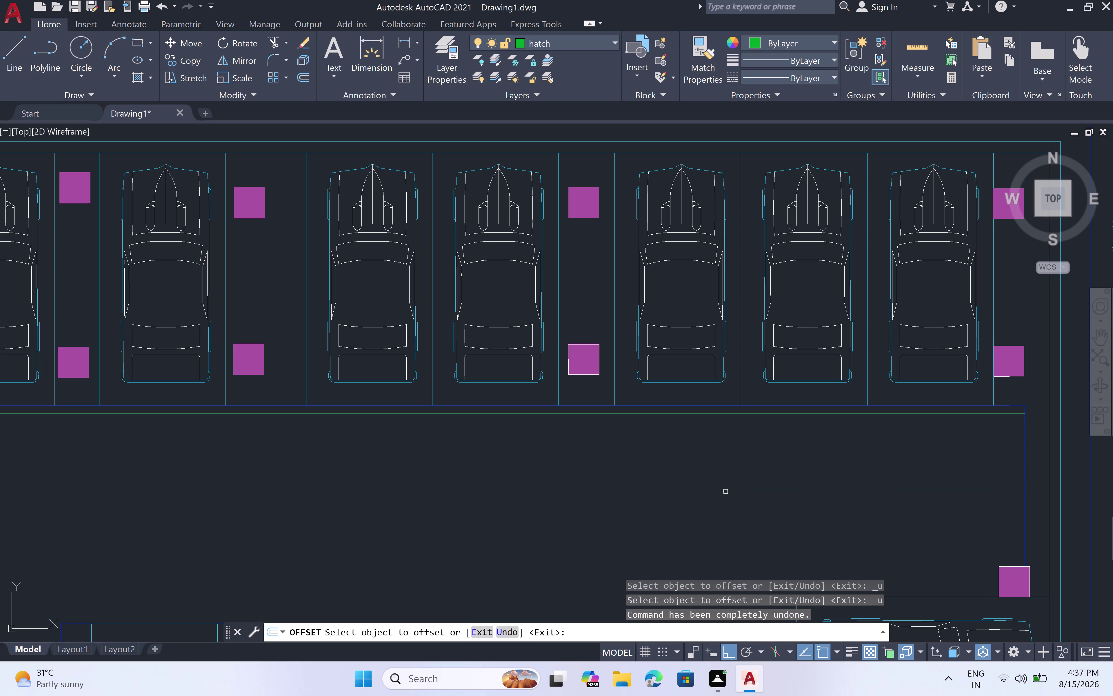
key(ctrl+z)
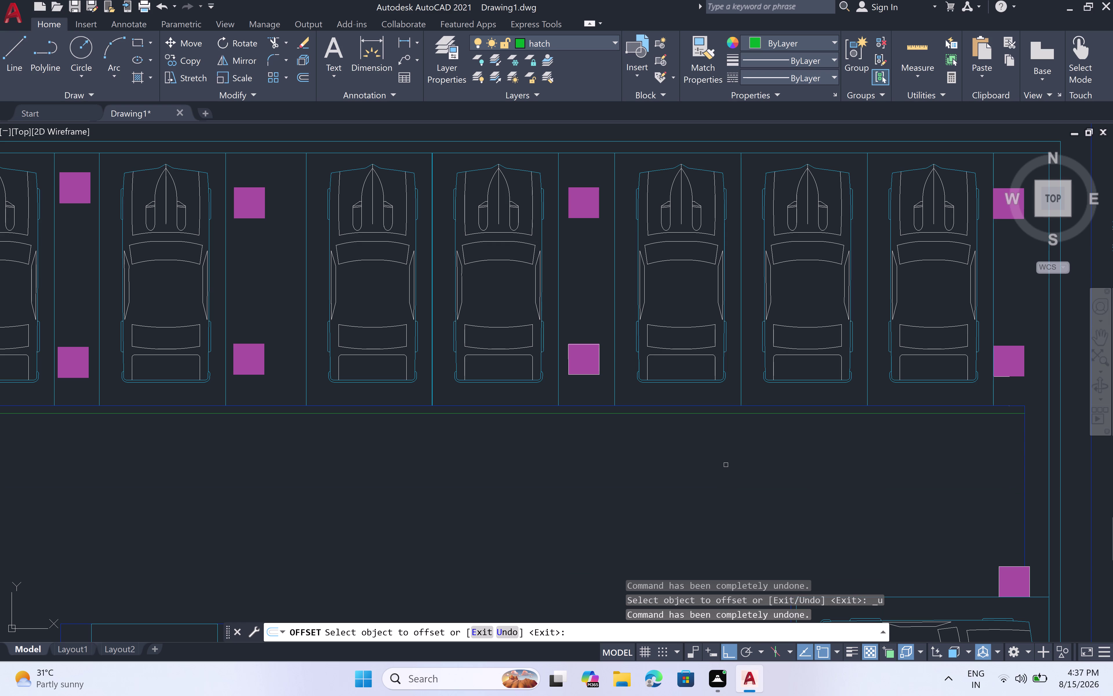
Cancel the running offset and start editing the driveway edge polyline.
key(ctrl+Escape)
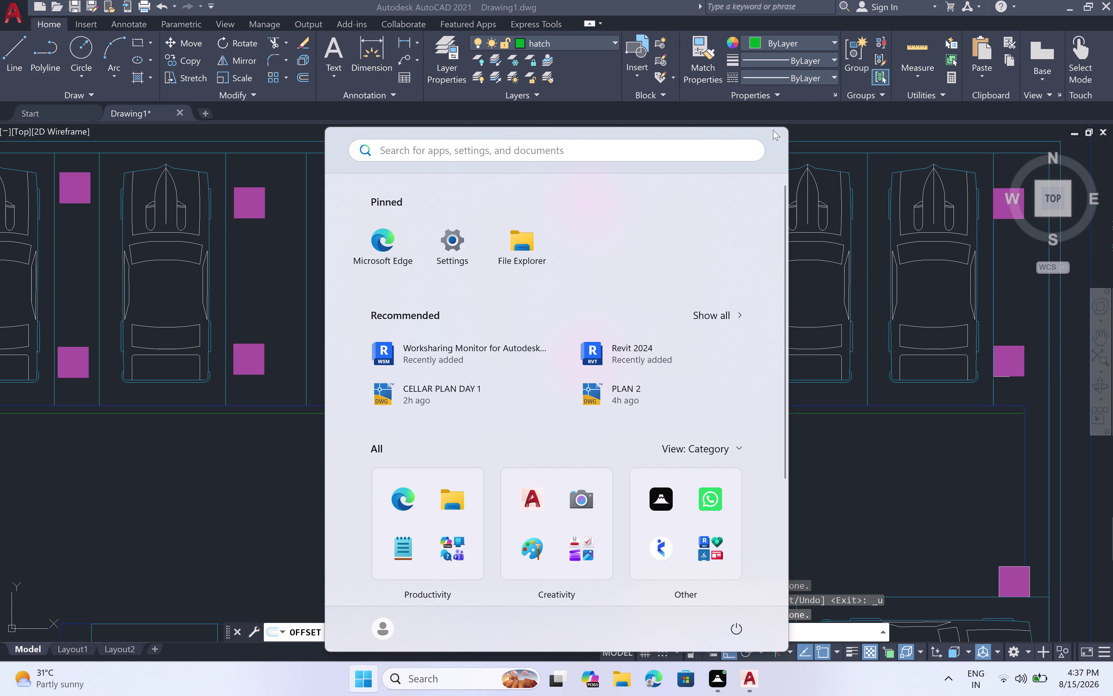
key(Escape)
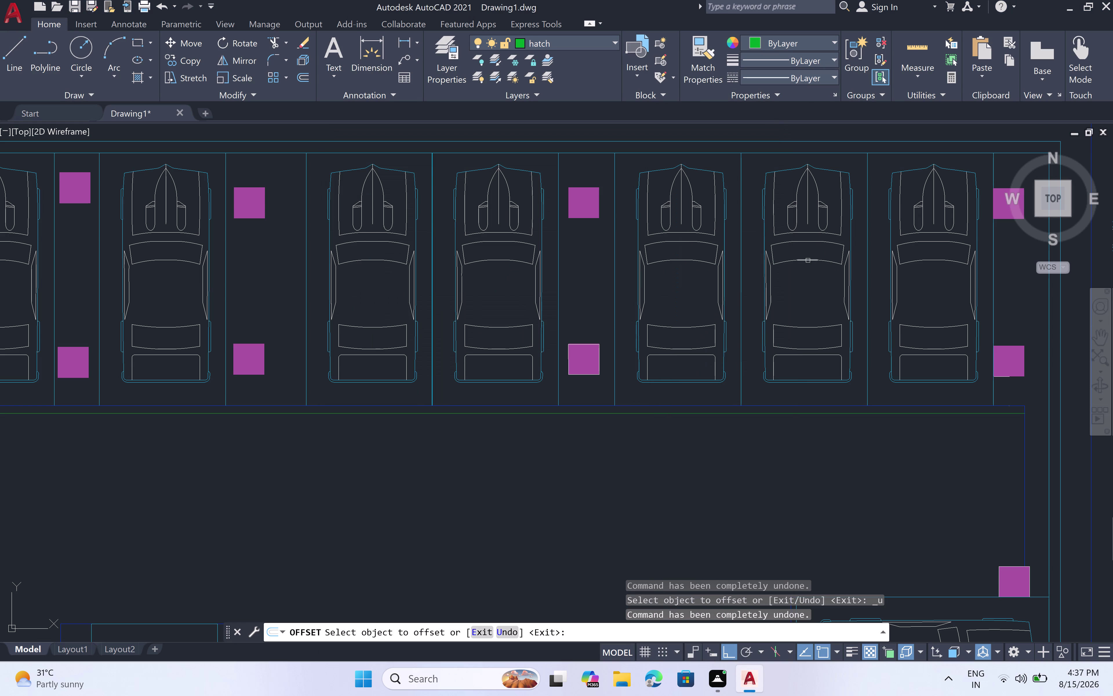
double_click(720, 413)
key(Escape)
key(Escape)
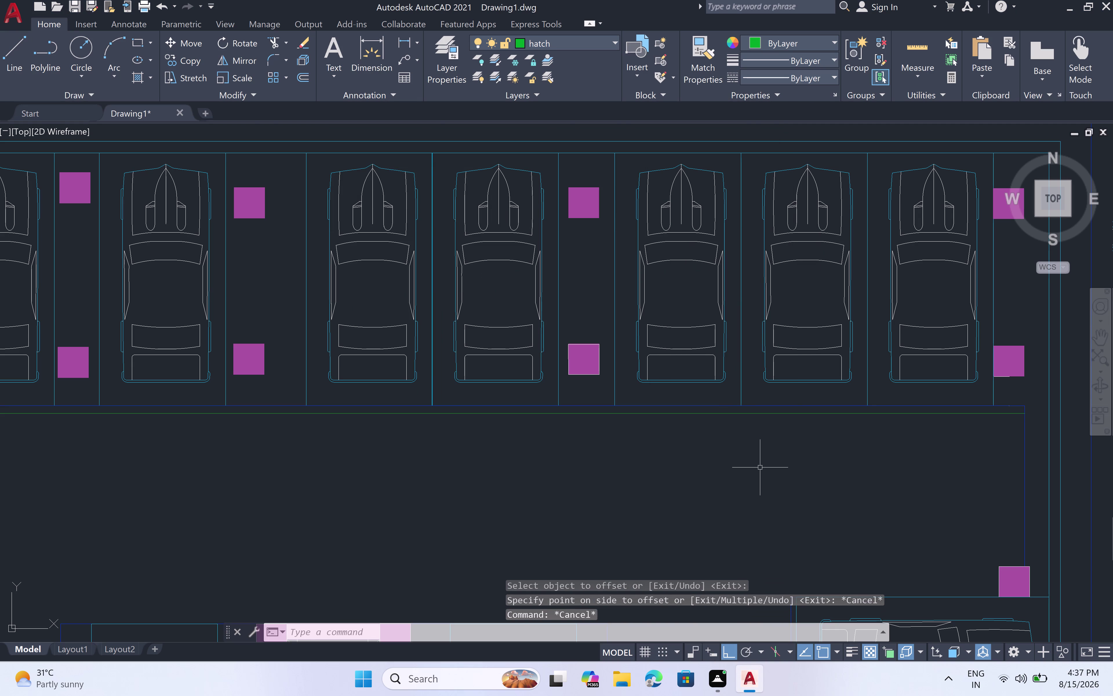
double_click(745, 414)
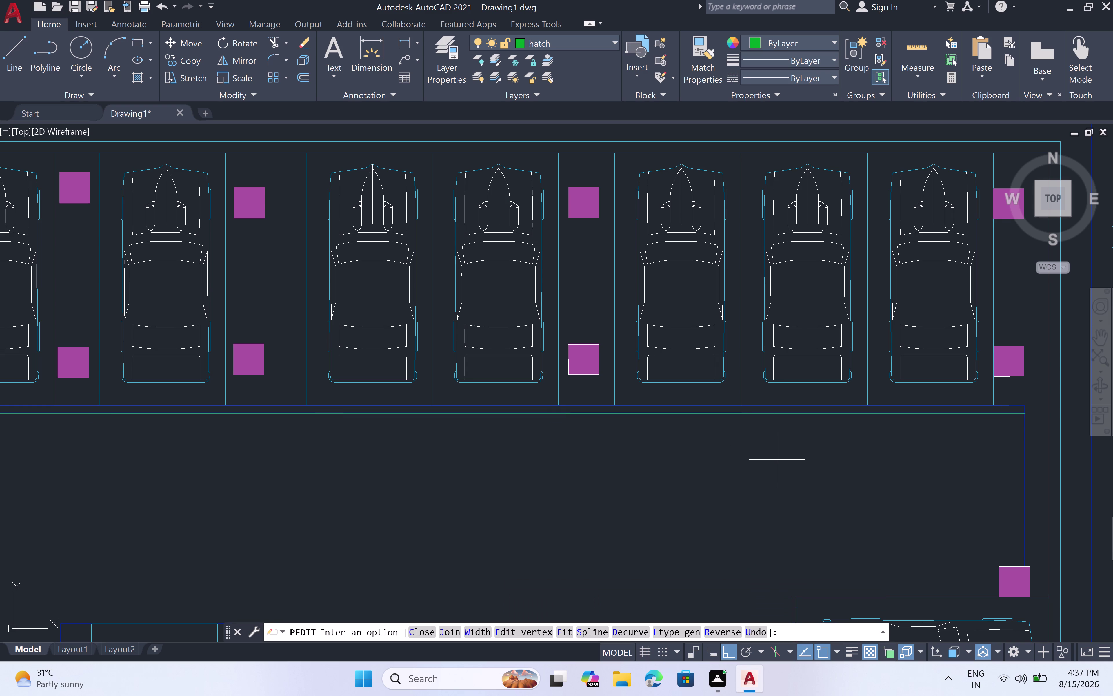
Leave the polyline edit, try an 8-inch offset on the edge, and cancel.
key(o)
key(Escape)
text(off)
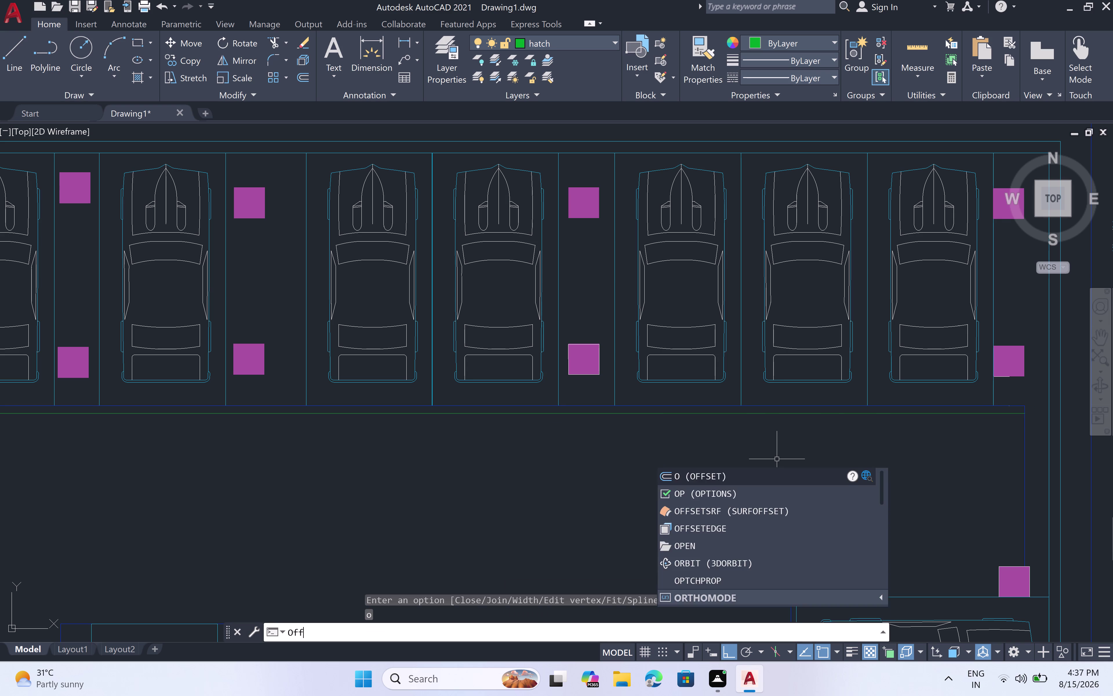
key(space)
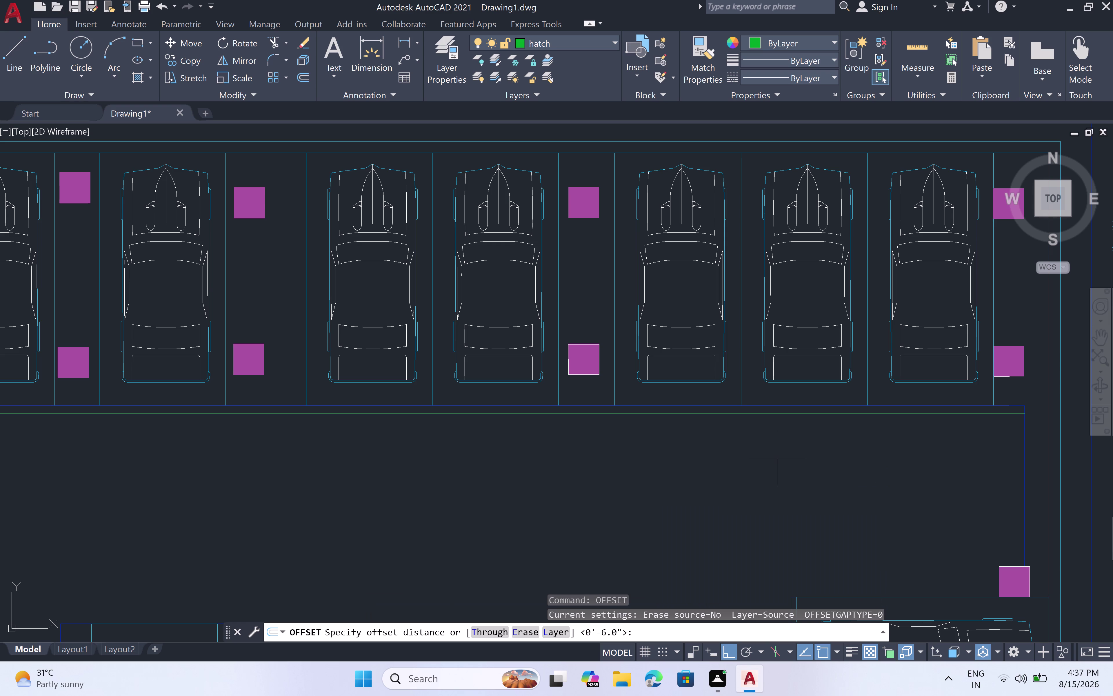
text(8")
key(space)
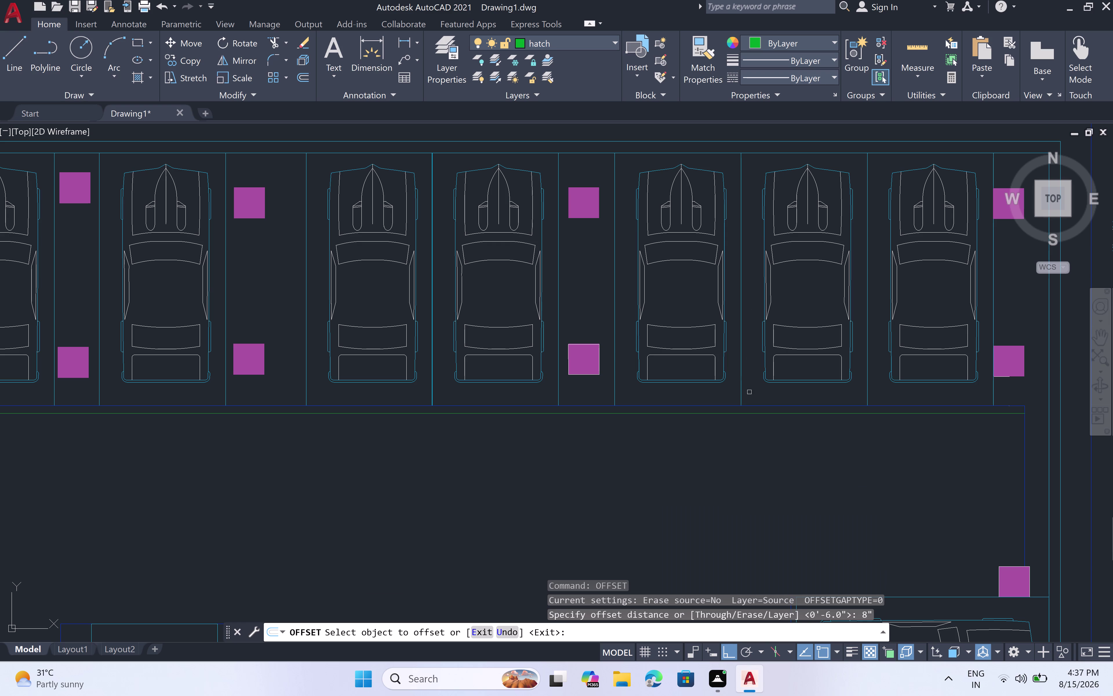
click(749, 413)
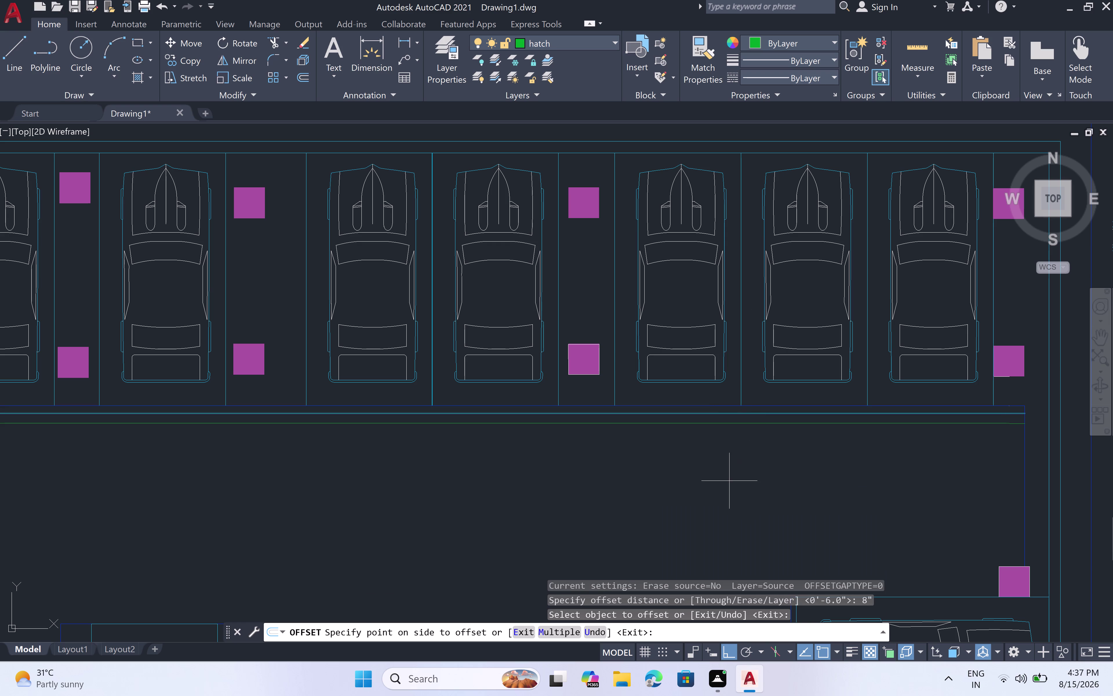
key(Escape)
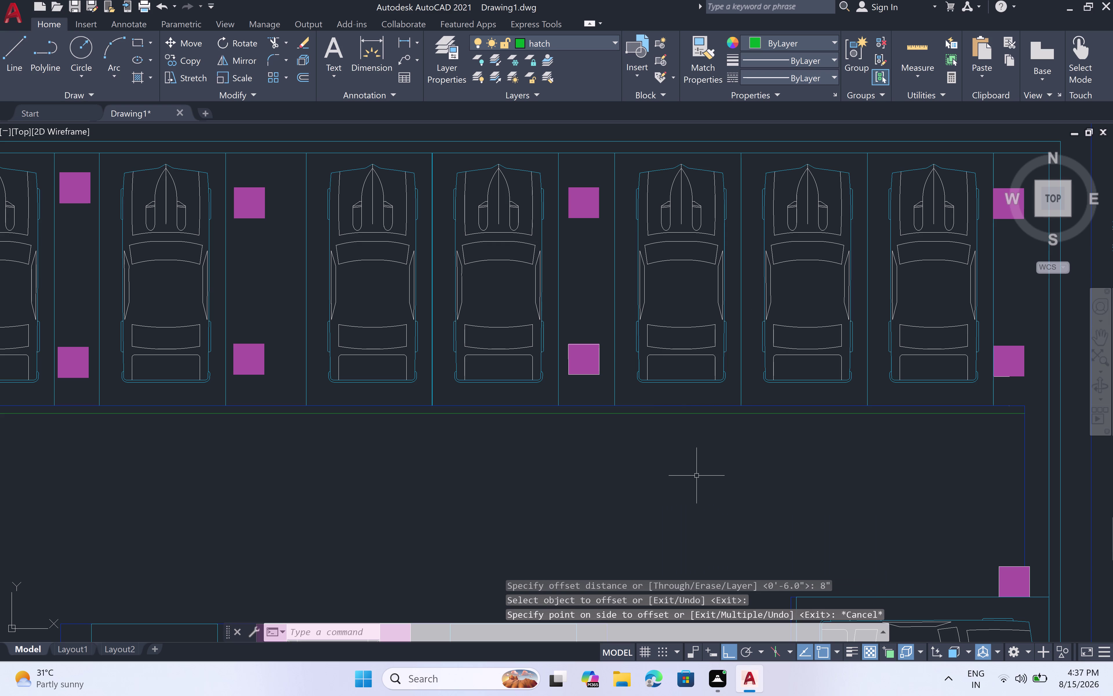
Rerun OFFSET with a 1-foot offset distance.
key(o)
text(ff)
key(space)
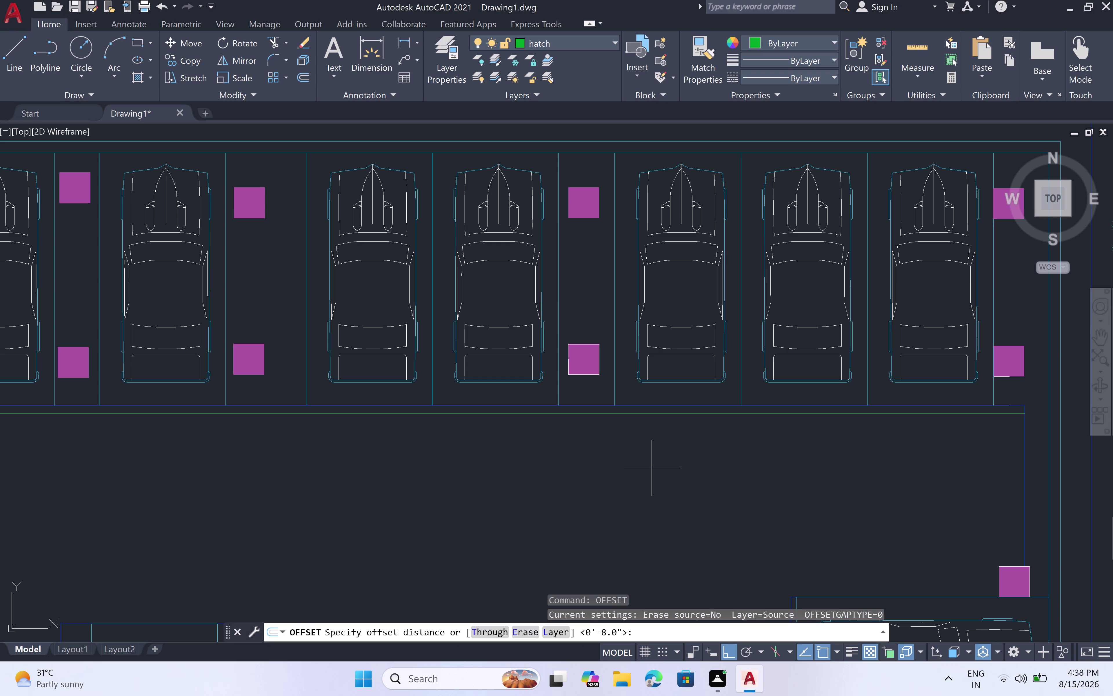
key(1)
text(')
key(space)
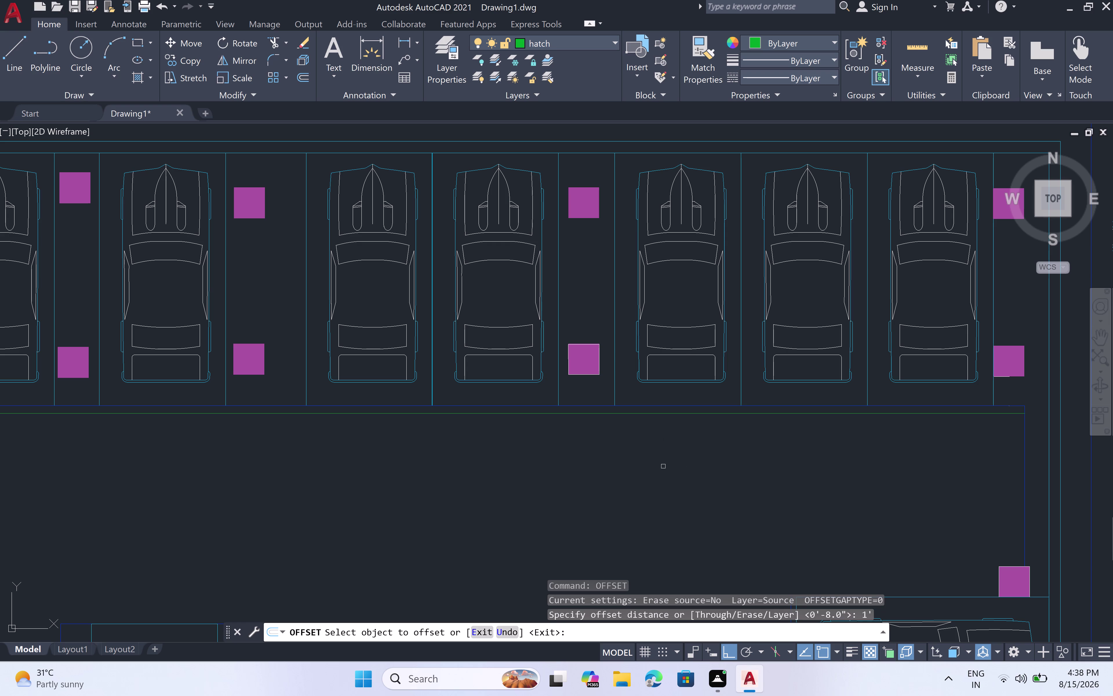
Offset the driveway edge downward at 1 foot, adding the first parallel lines.
triple_click(653, 411)
double_click(652, 447)
click(649, 429)
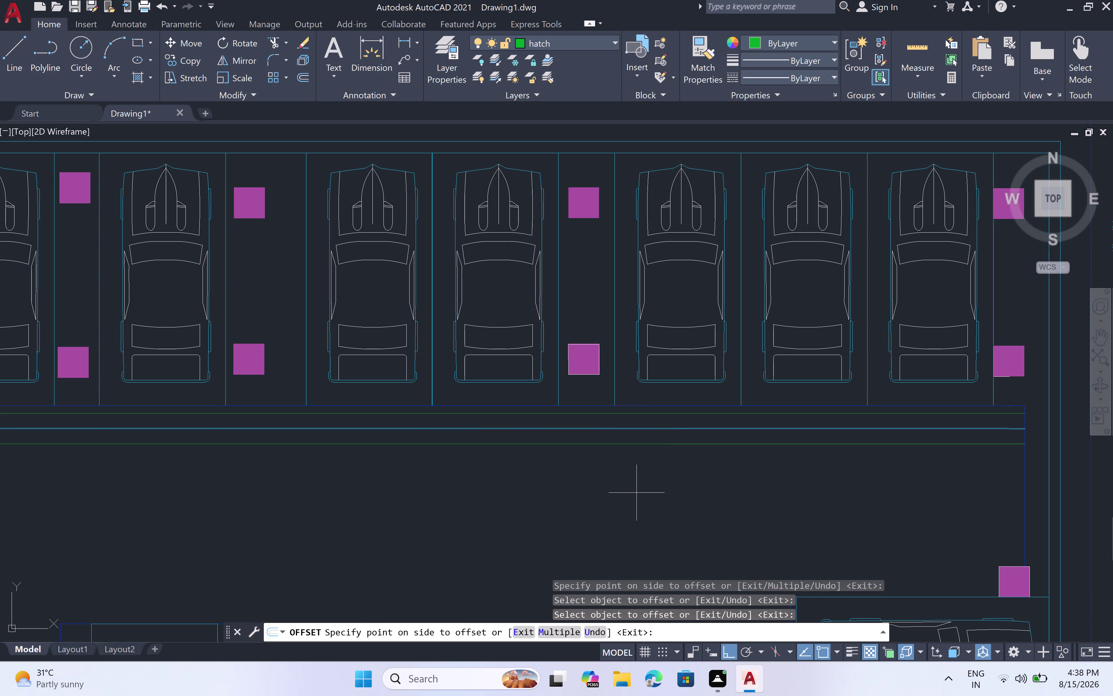
click(637, 493)
click(638, 445)
click(638, 493)
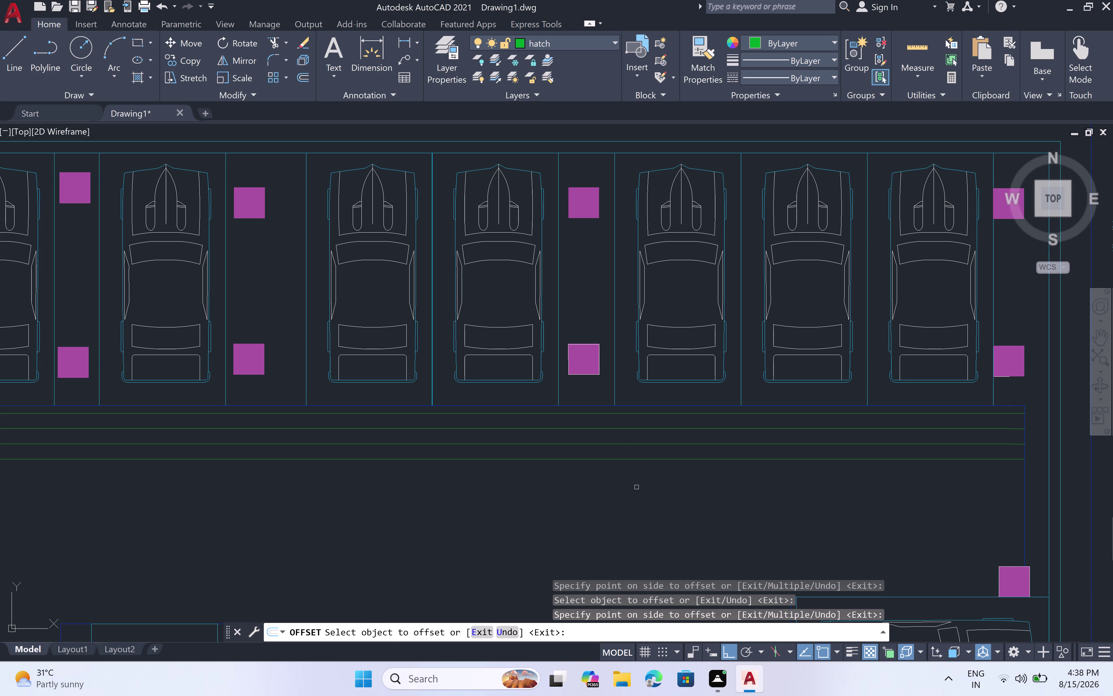
click(638, 461)
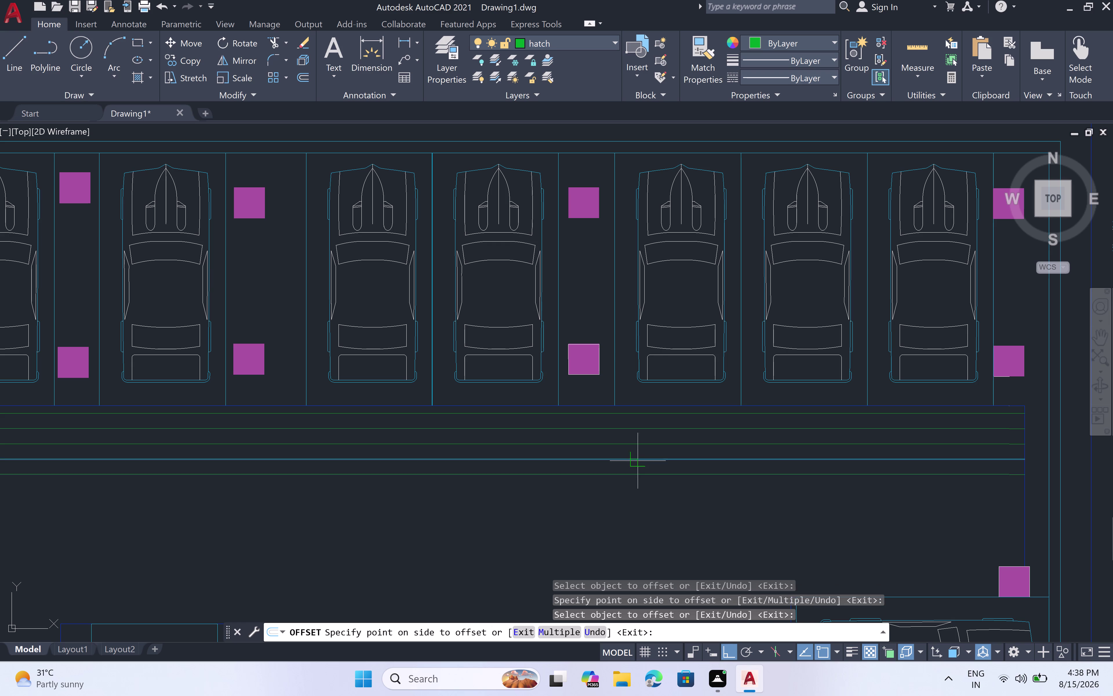
click(638, 505)
scroll(down, 3)
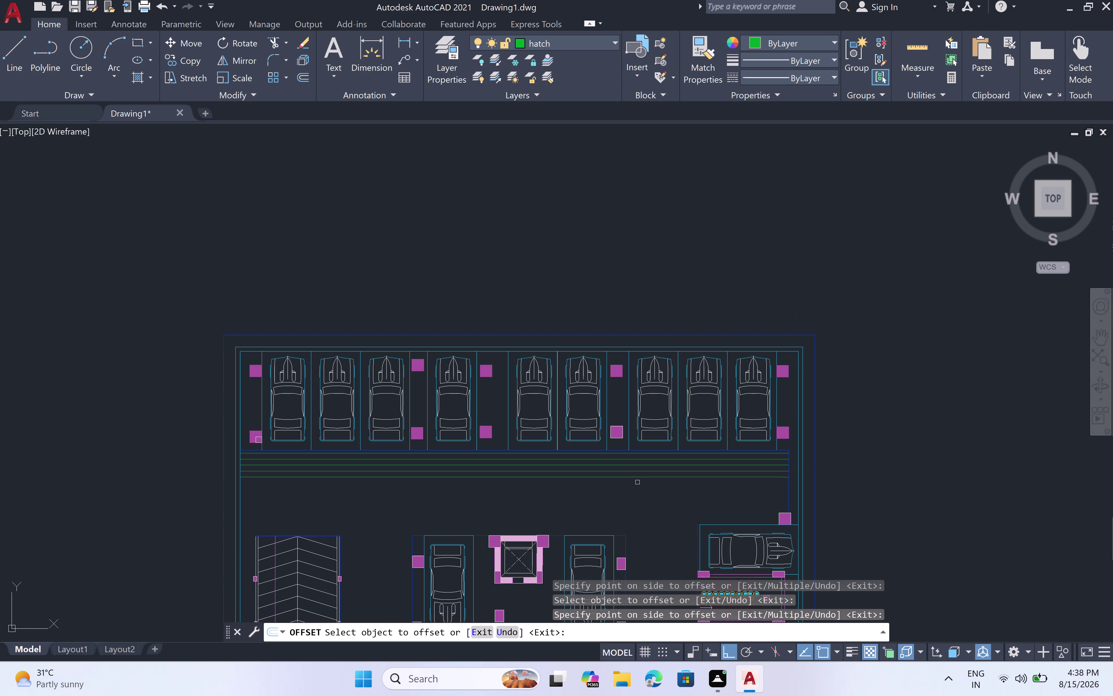
click(638, 476)
click(638, 497)
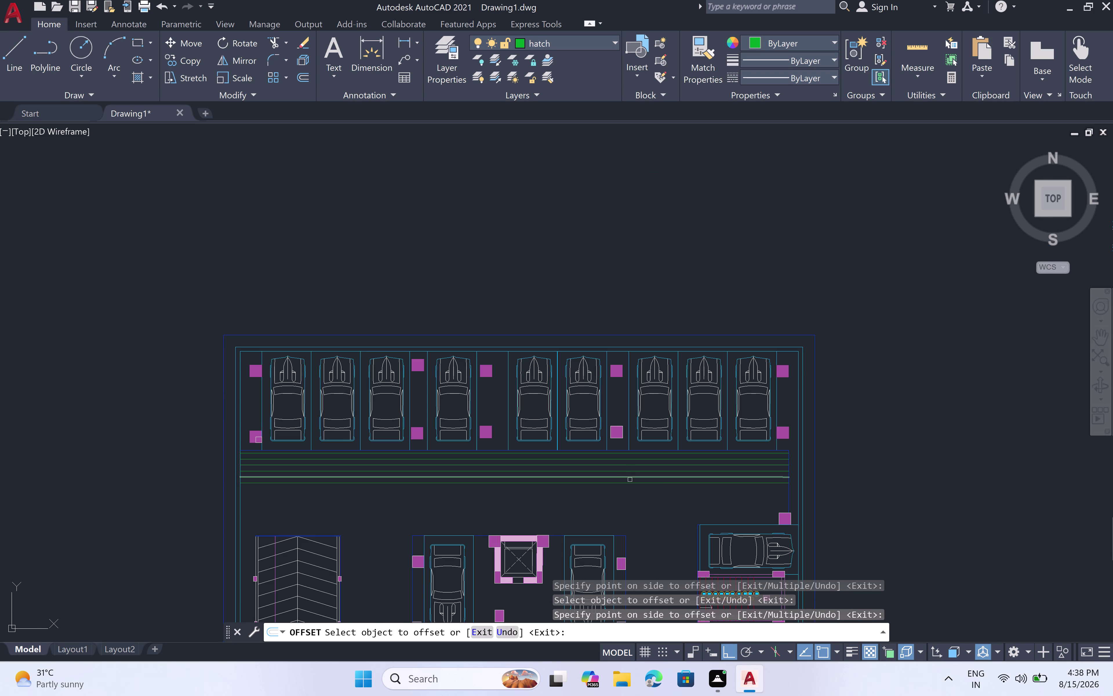
double_click(631, 482)
click(631, 500)
double_click(632, 488)
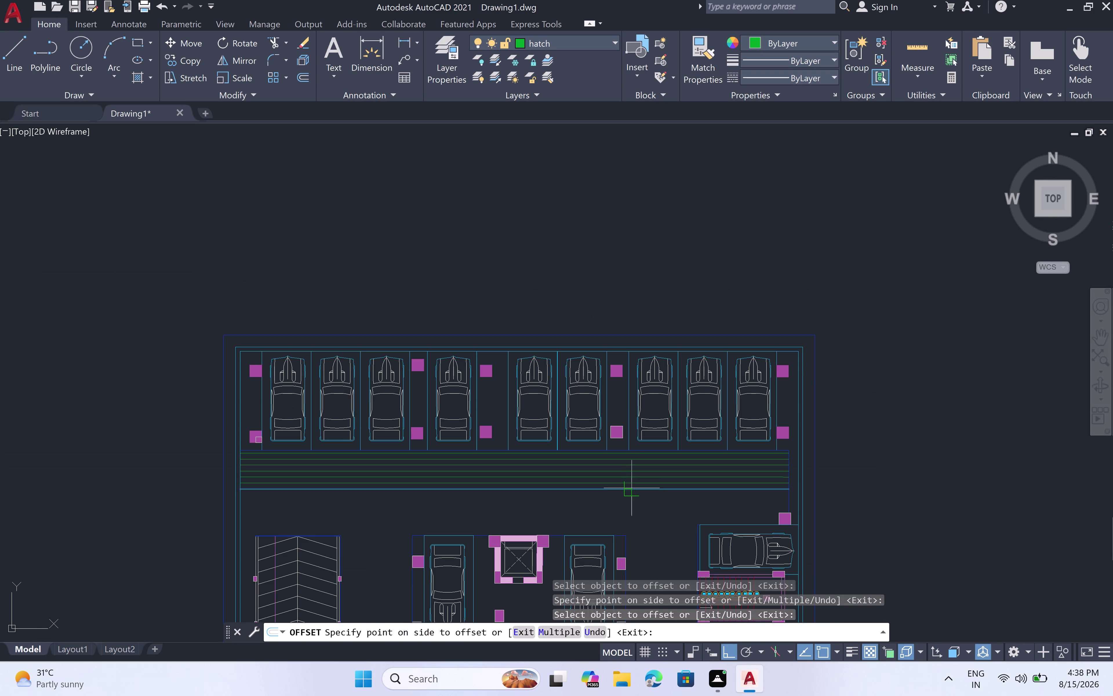
click(633, 506)
double_click(632, 492)
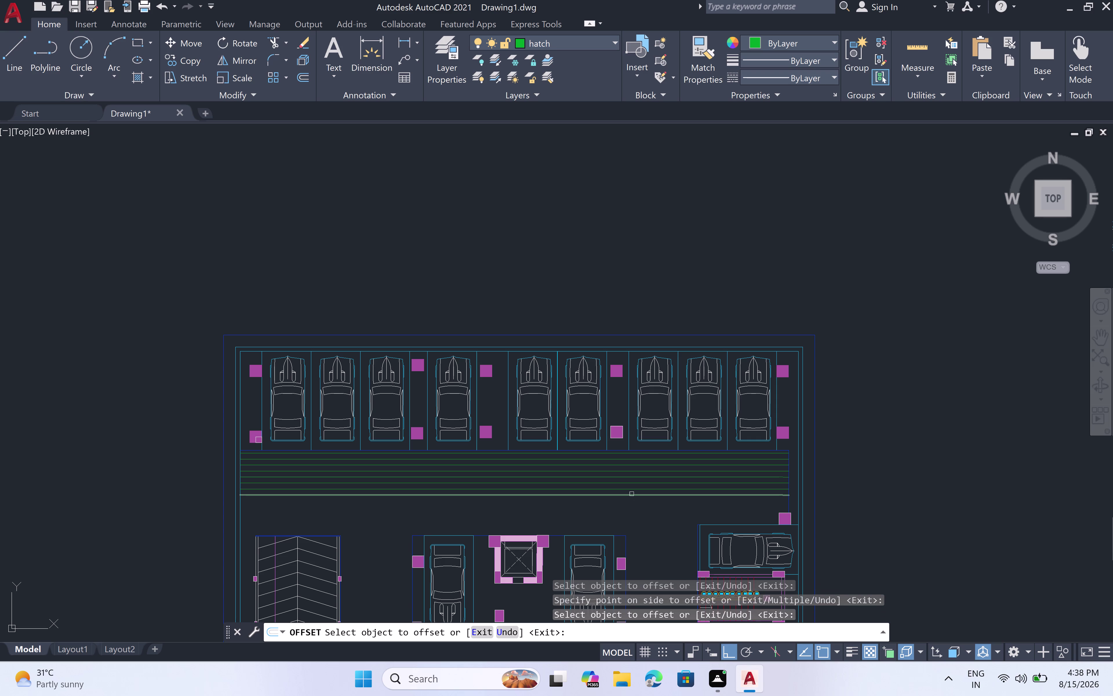
click(632, 494)
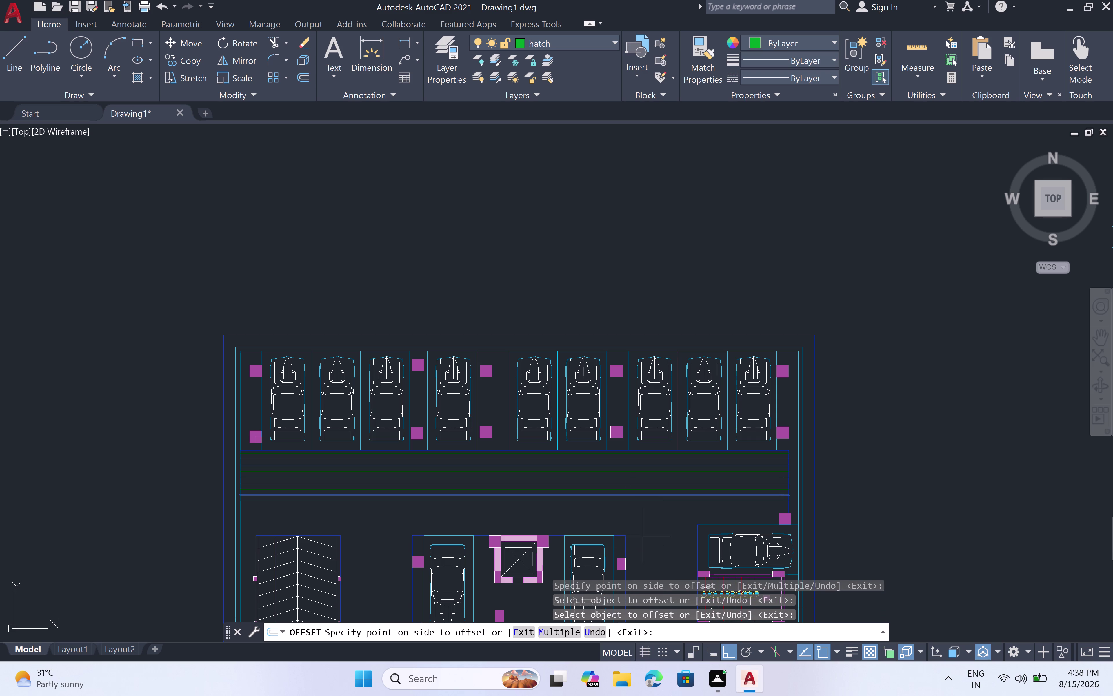
click(643, 536)
click(644, 501)
click(642, 519)
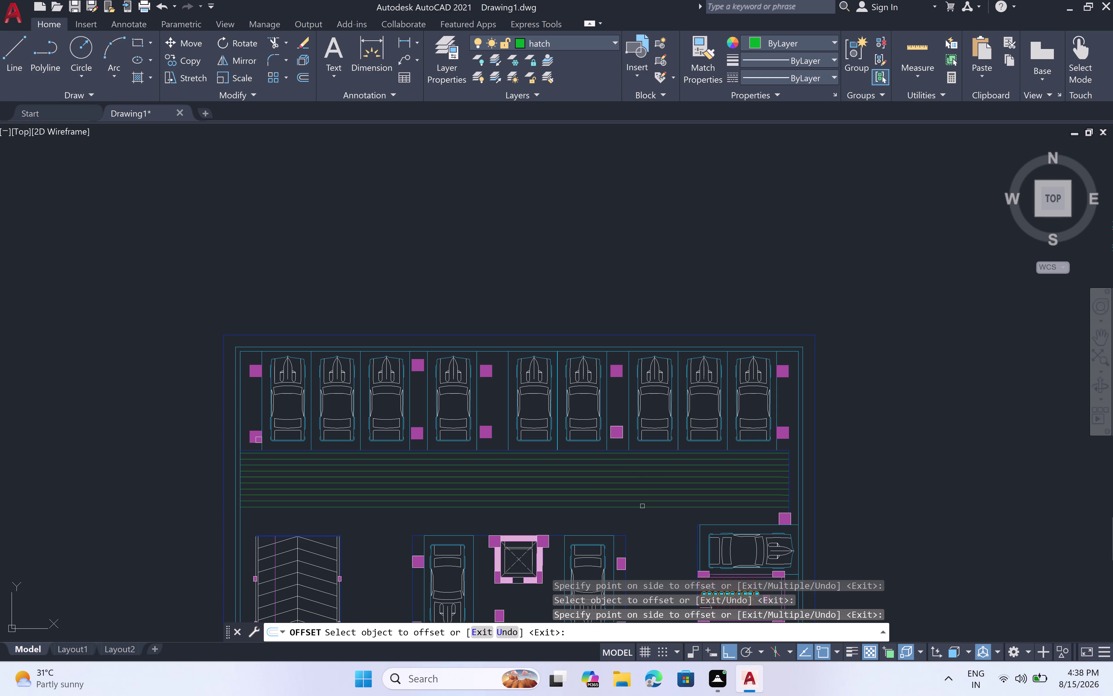
Add more 1-foot parallel lines until the strip is filled, then end the offset.
click(643, 506)
drag(642, 510, 641, 527)
triple_click(642, 526)
click(642, 528)
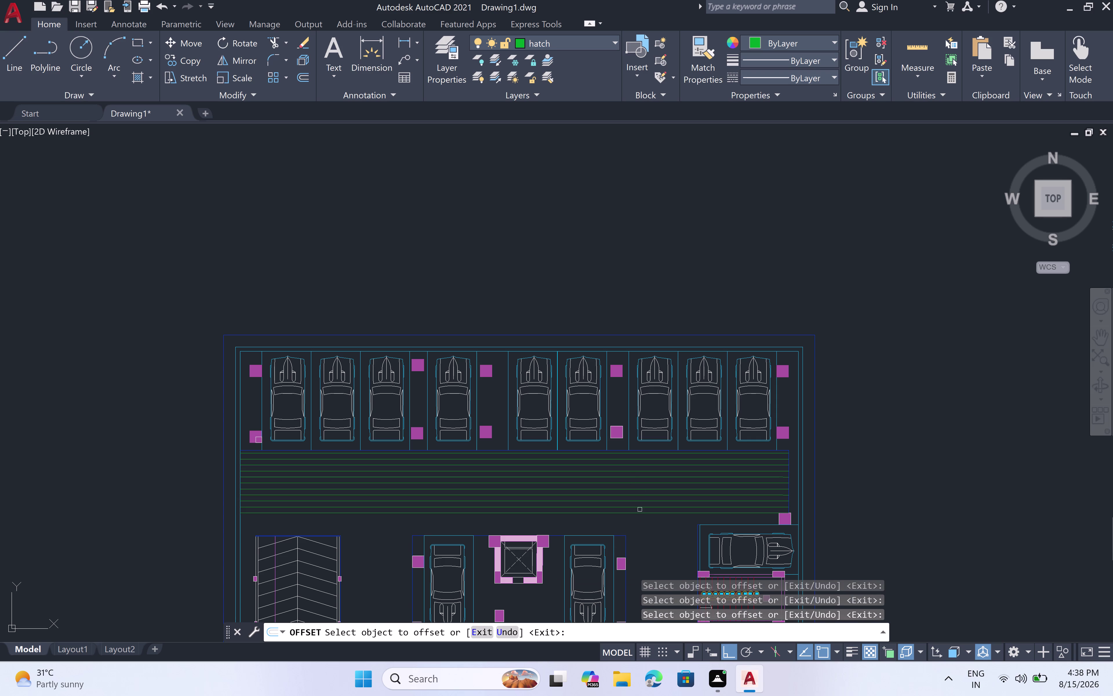
triple_click(640, 512)
double_click(641, 526)
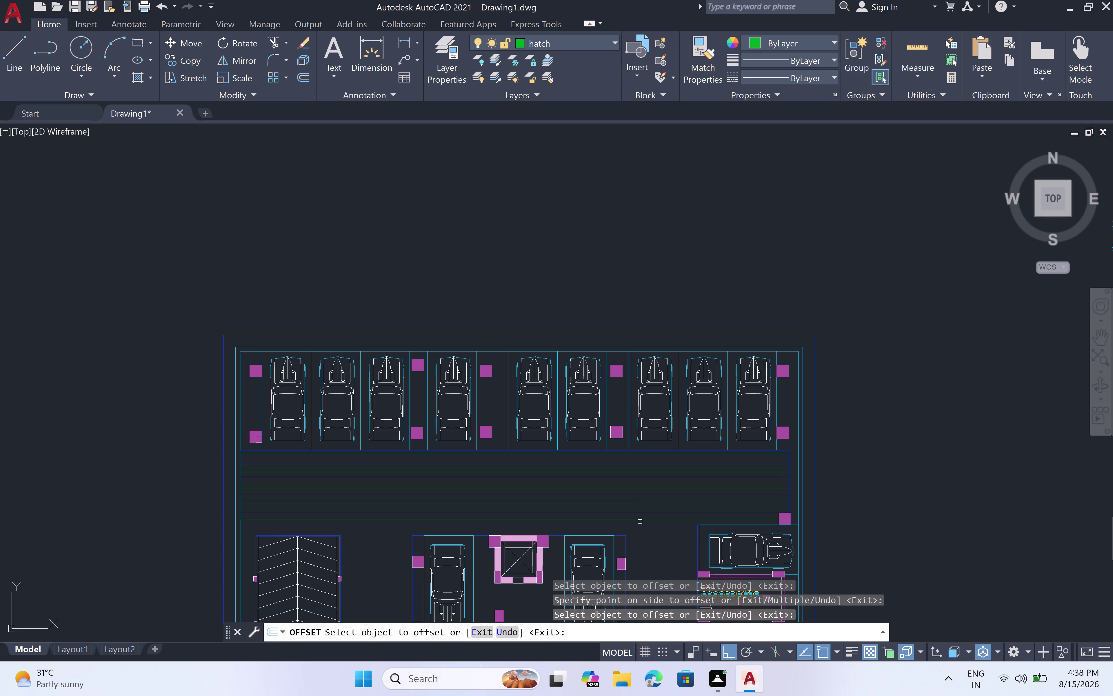
double_click(640, 519)
double_click(640, 531)
scroll(down, 3)
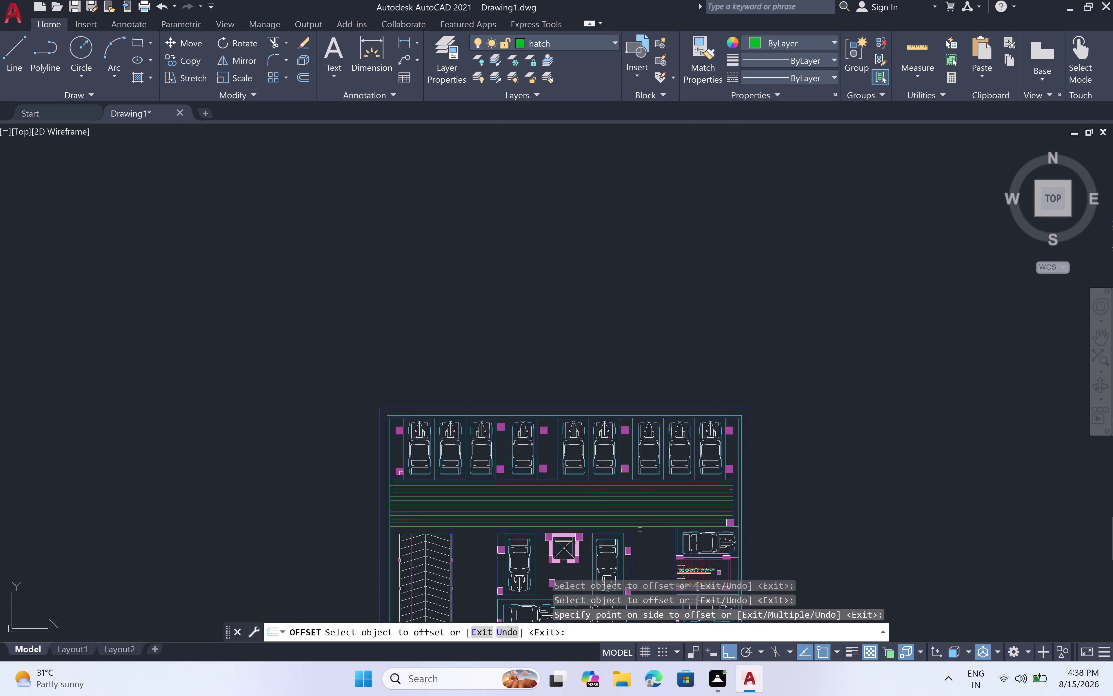
scroll(up, 3)
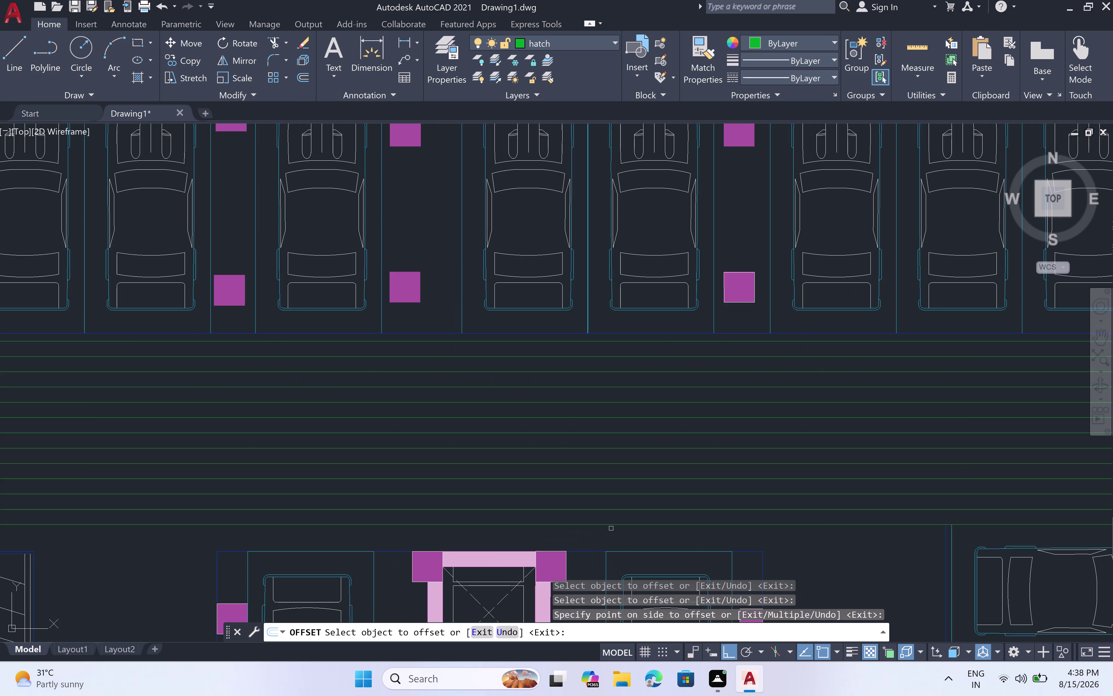
scroll(down, 3)
scroll(down, 3)
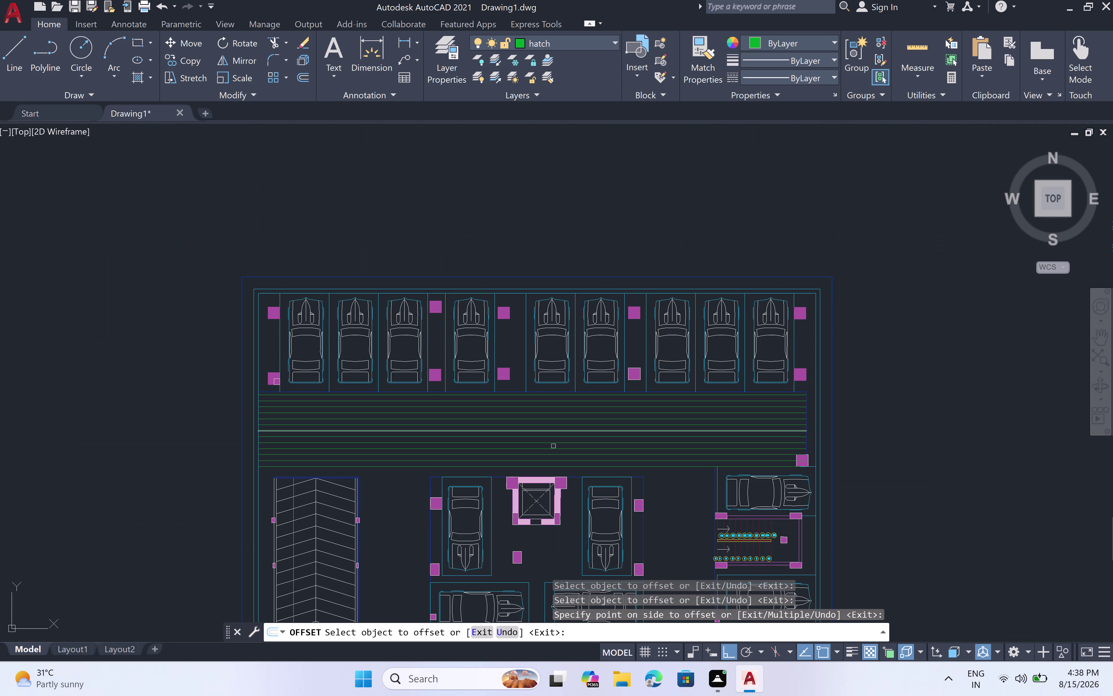
double_click(558, 466)
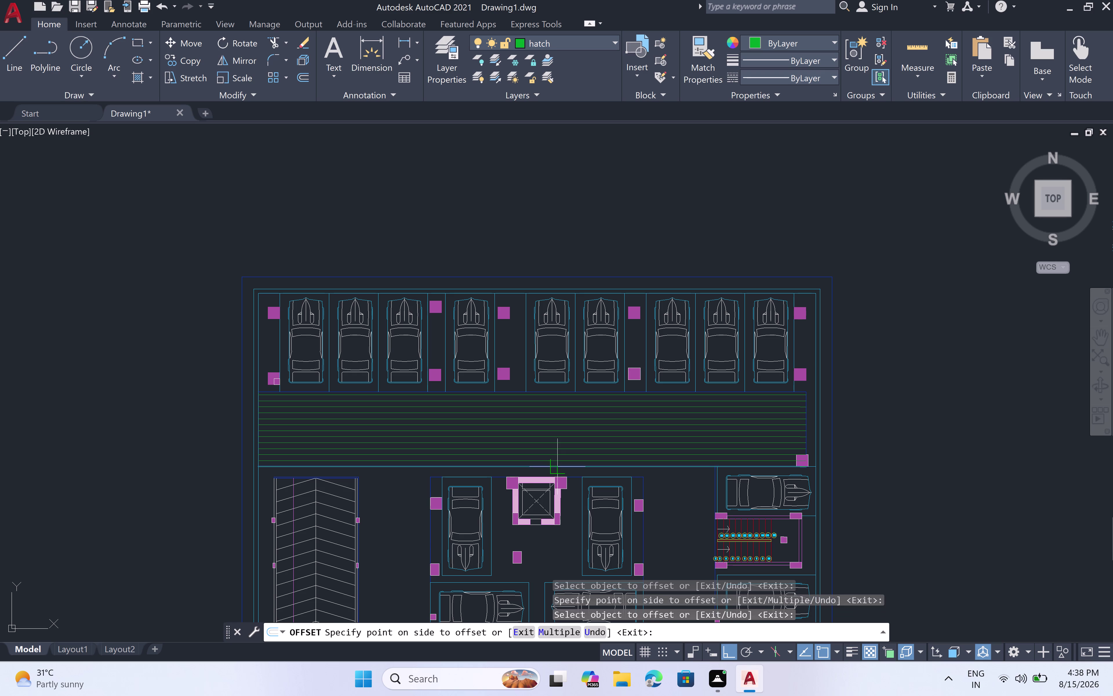
scroll(up, 3)
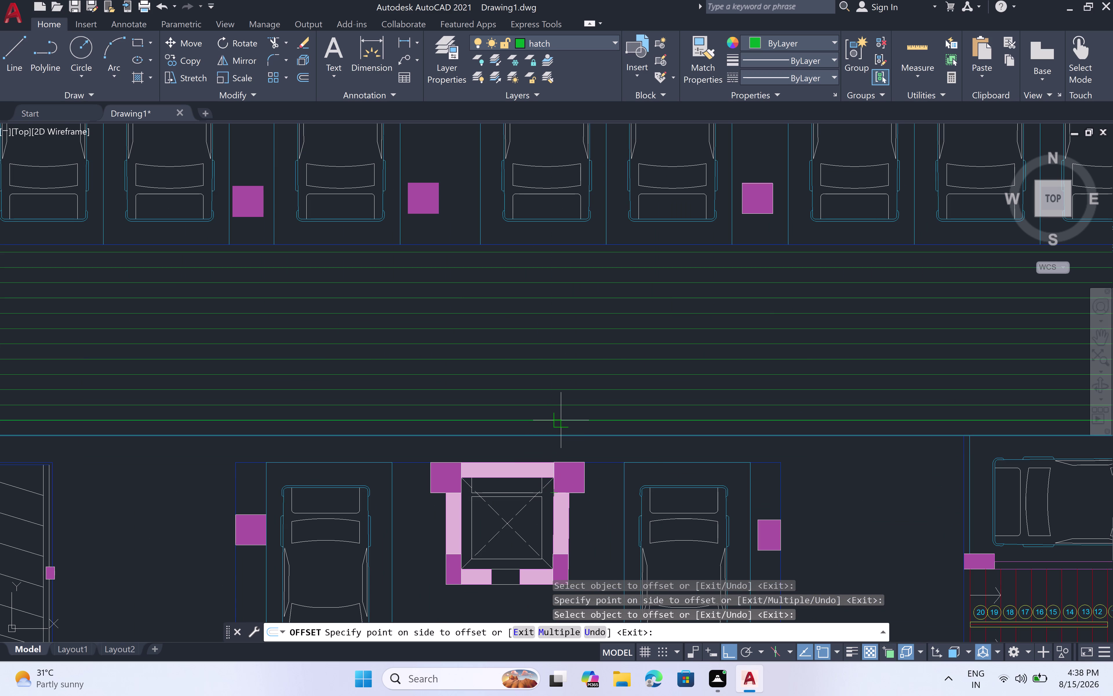
key(Escape)
scroll(down, 3)
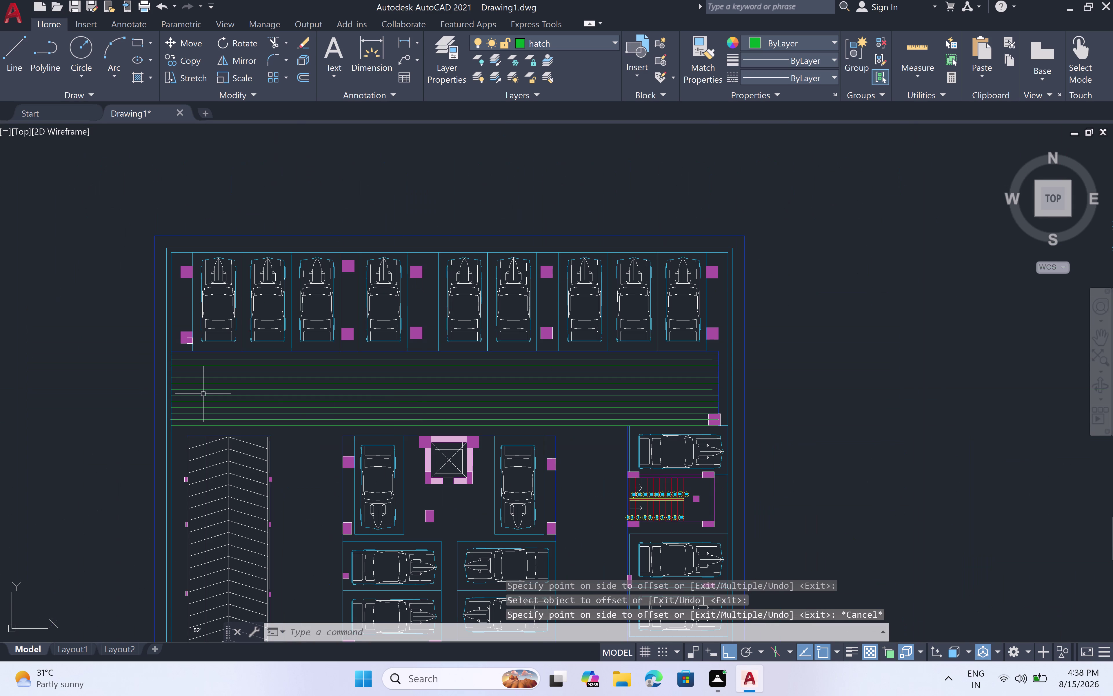
Sketch a vertical line across the strip's left end, then cancel it.
scroll(up, 3)
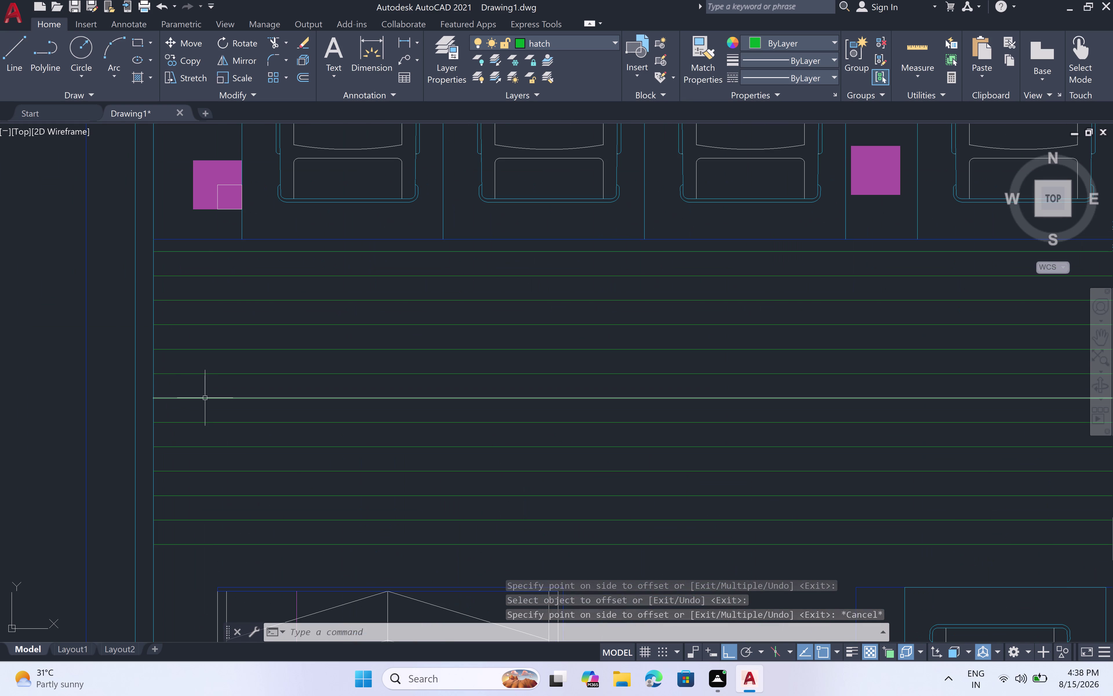
key(l)
key(space)
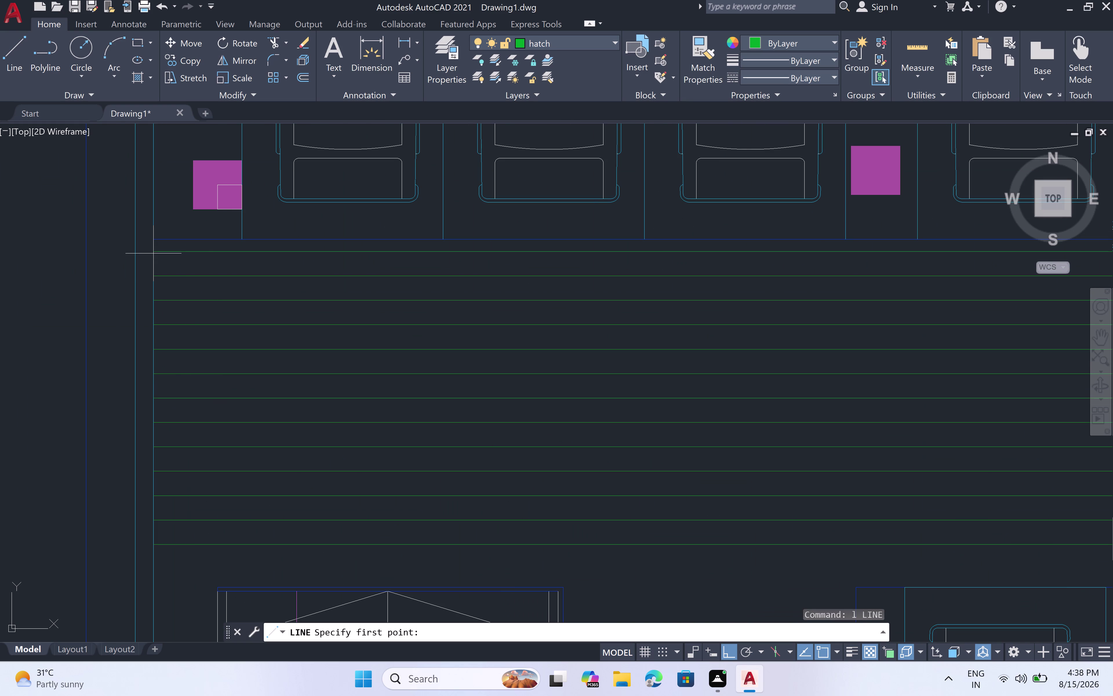
click(152, 255)
drag(152, 255, 156, 265)
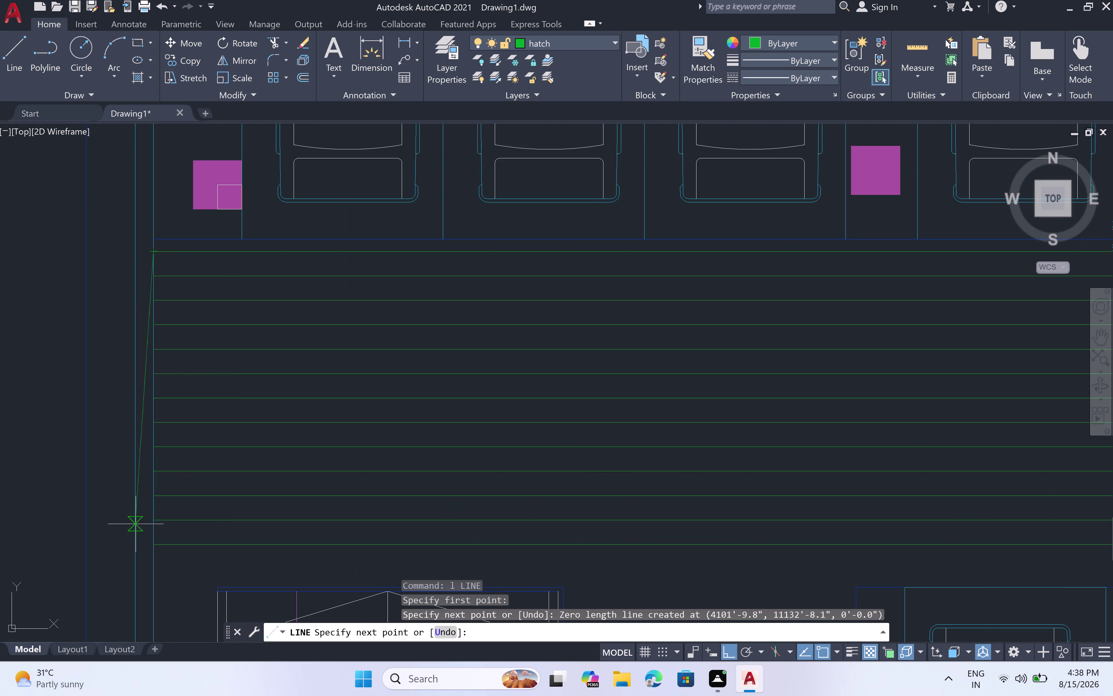
click(149, 541)
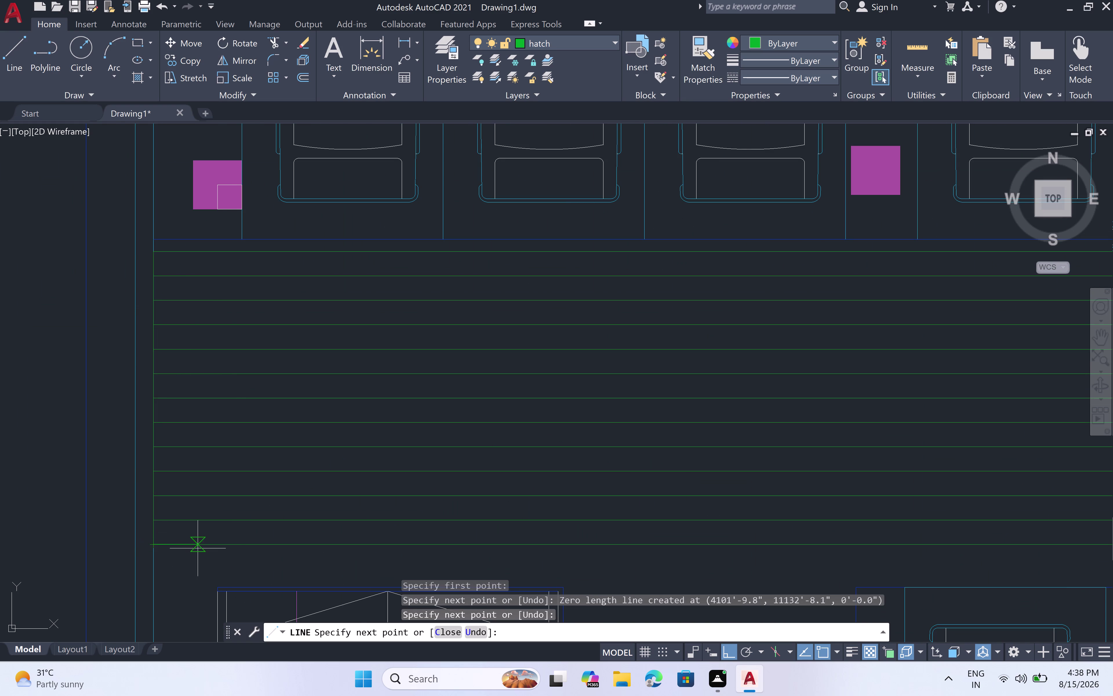
key(Escape)
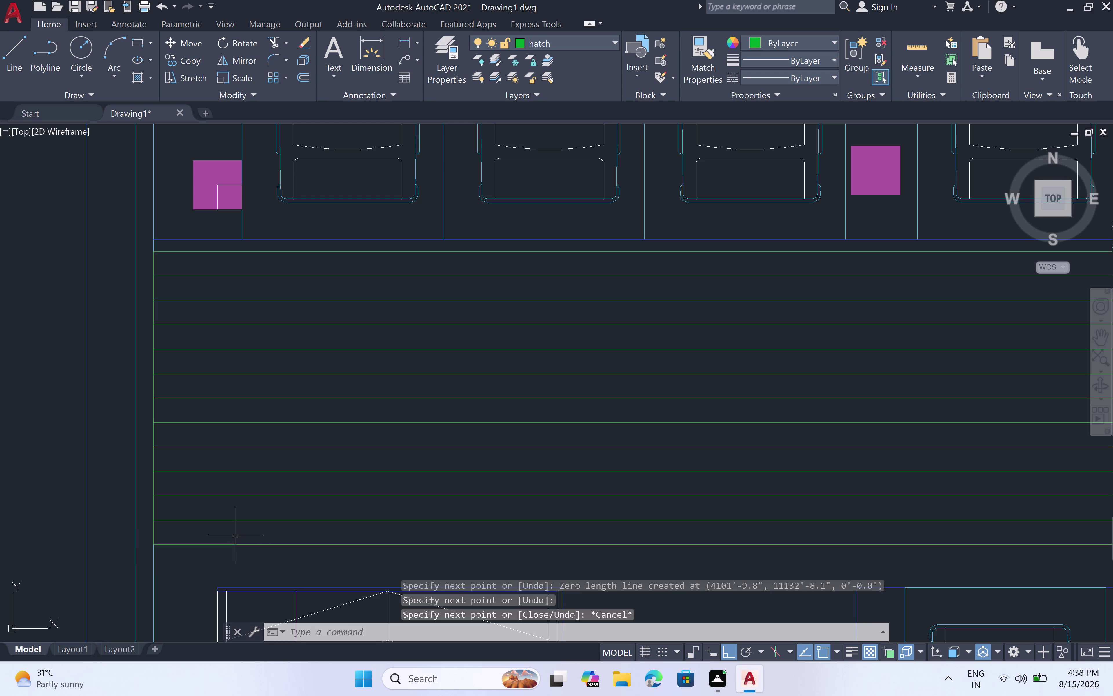
Select the driveway's left edge line and start OFFSET.
key(o)
key(f)
key(f)
key(space)
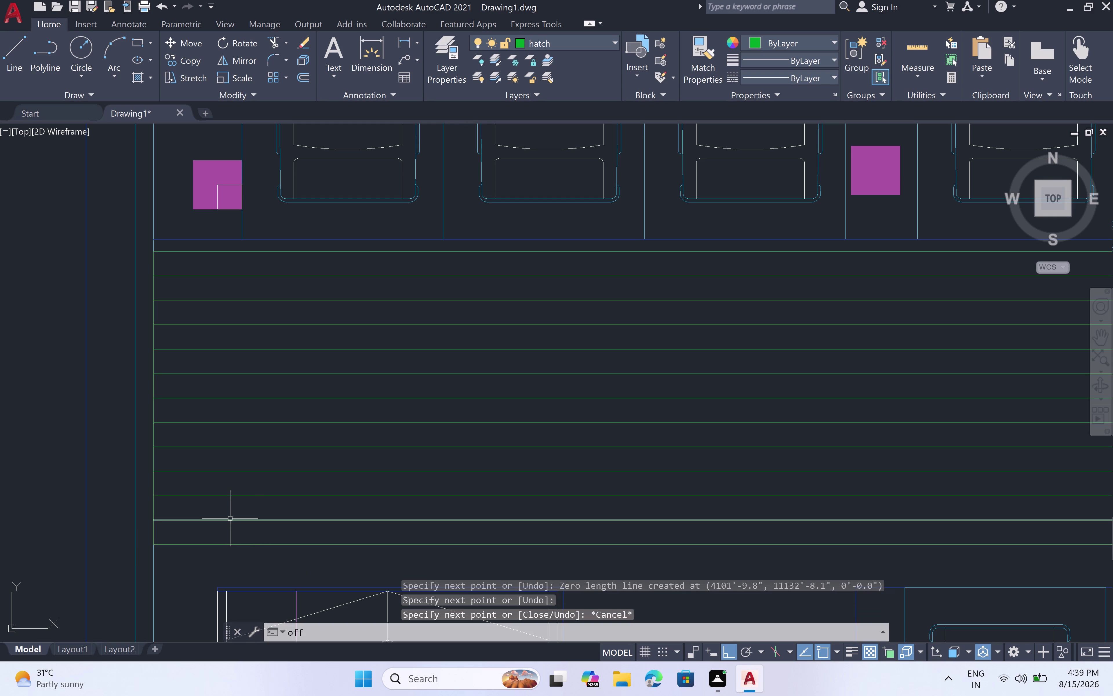
click(152, 456)
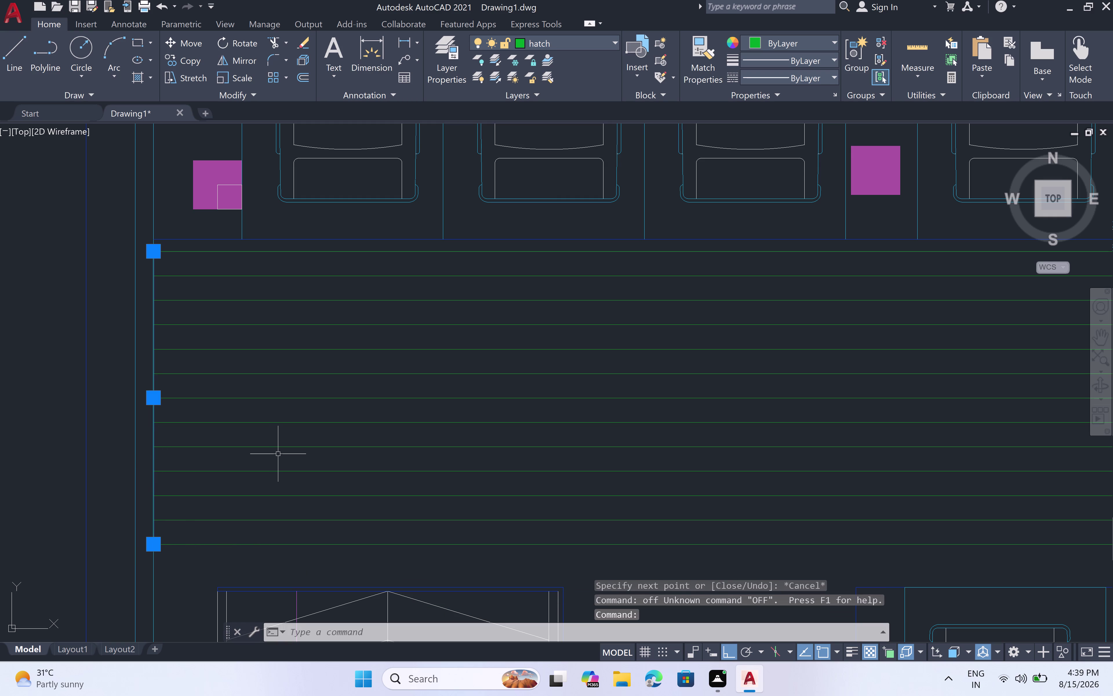
text(off)
key(space)
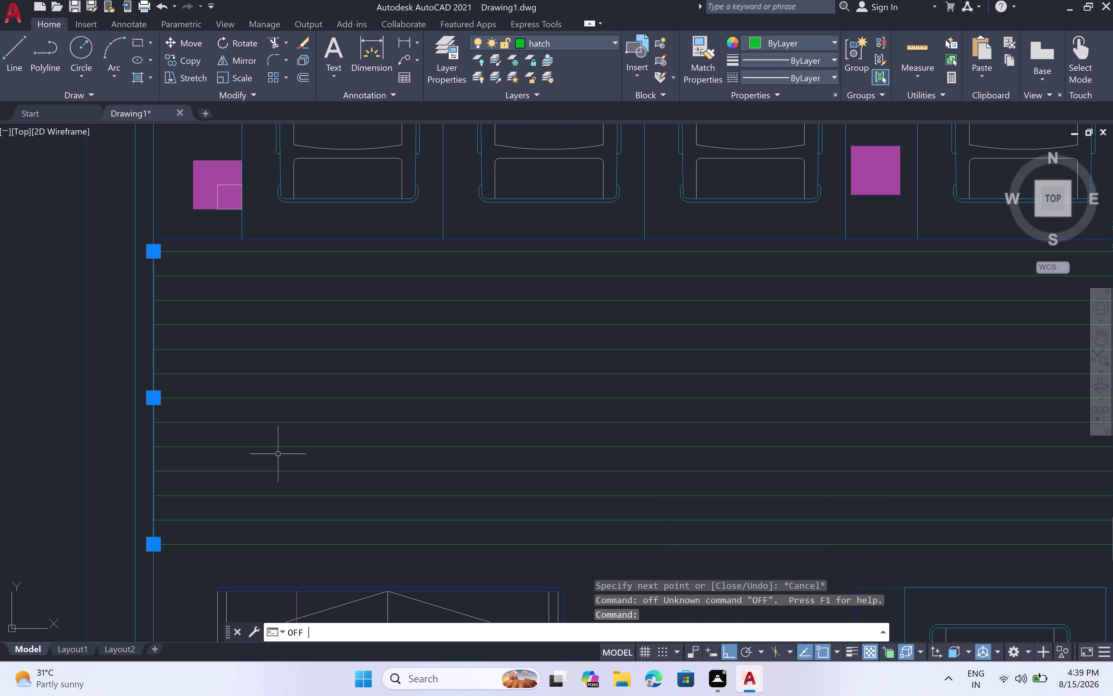
Set a 1-foot offset and place the first vertical copies right of the left edge.
key(1)
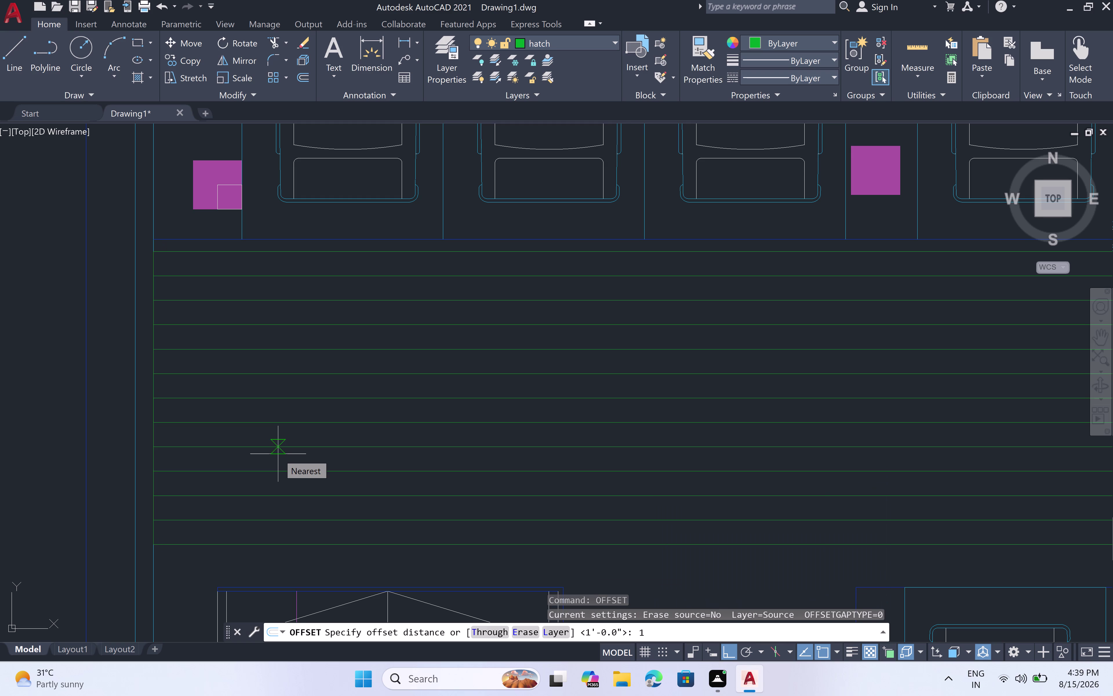
text(')
key(space)
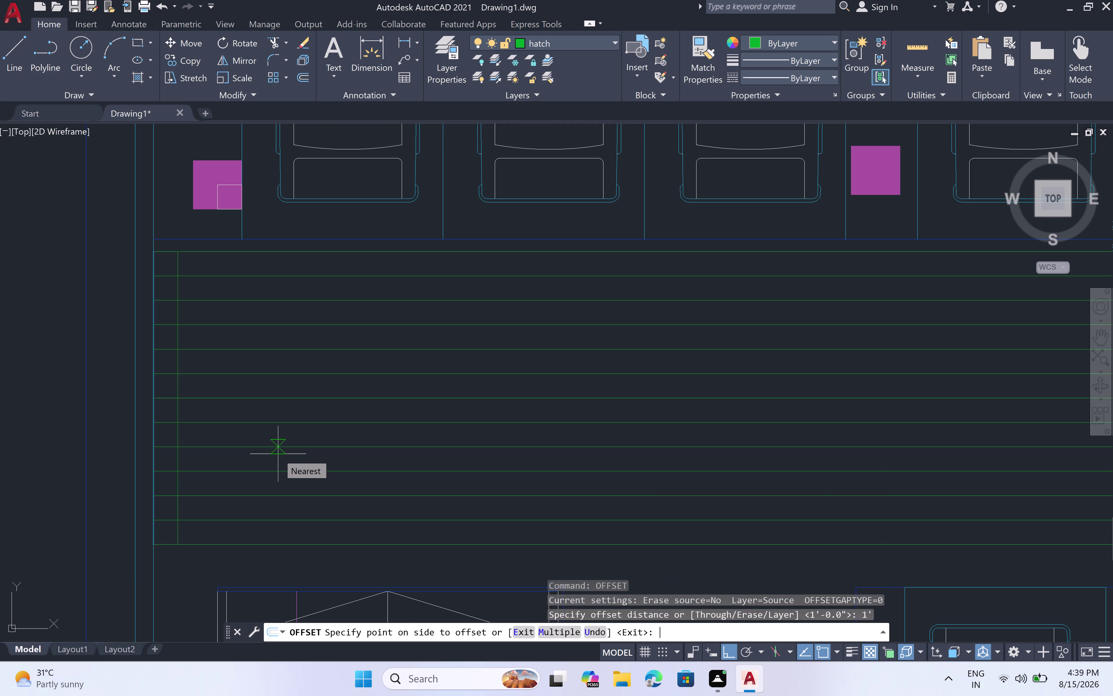
triple_click(294, 458)
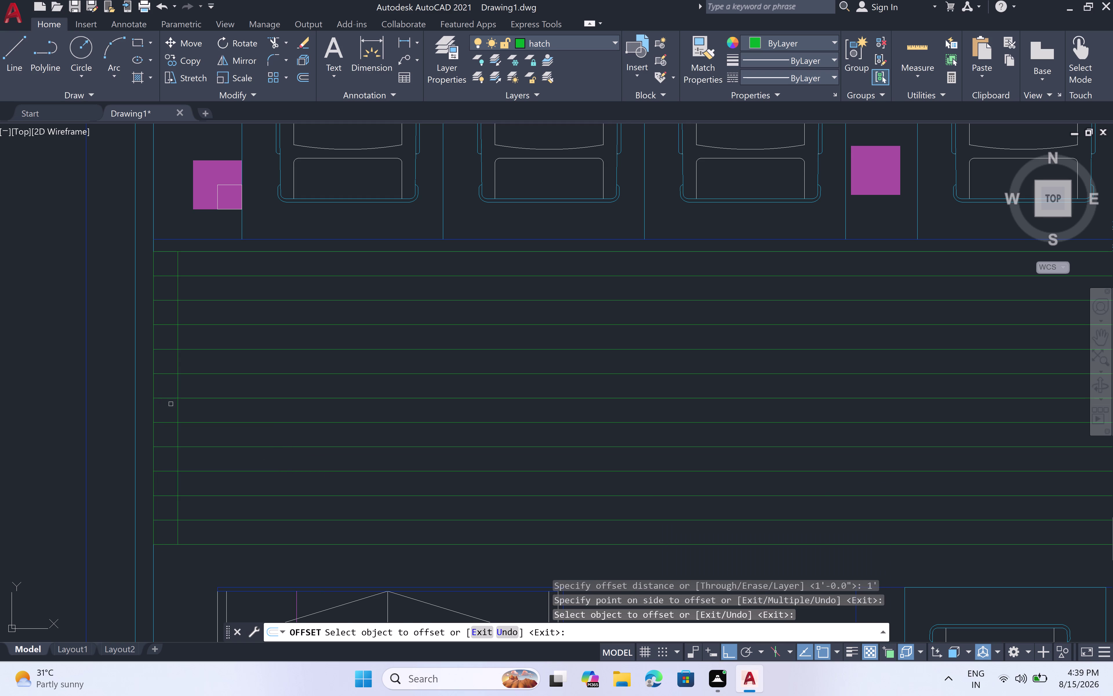
click(178, 408)
double_click(262, 409)
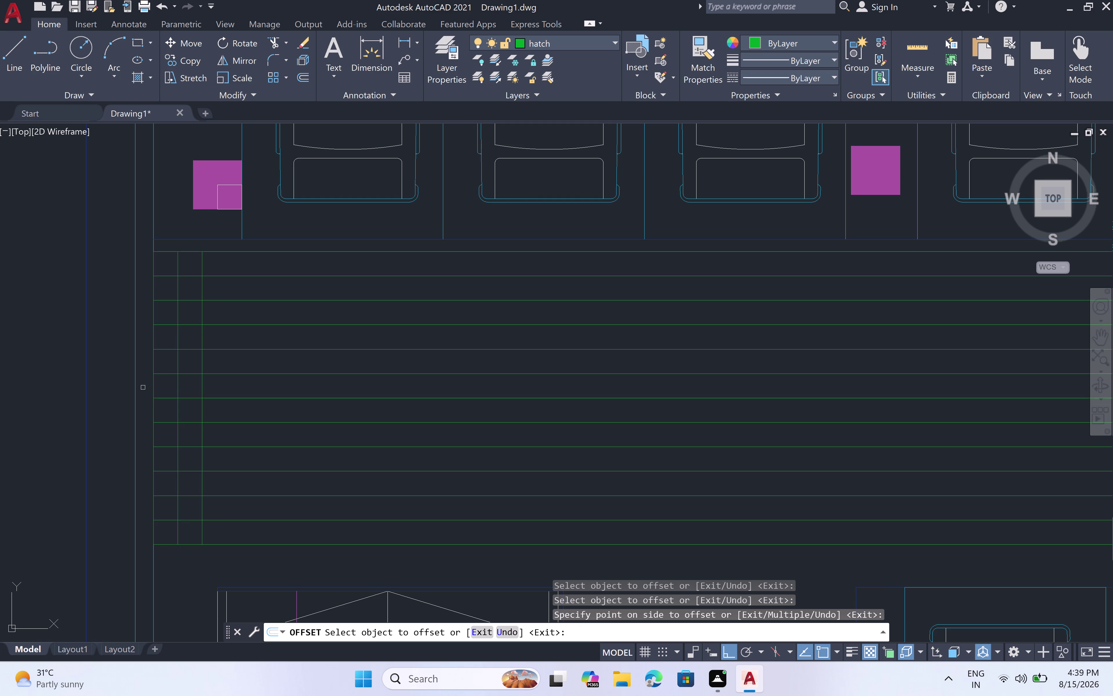
click(203, 393)
click(355, 392)
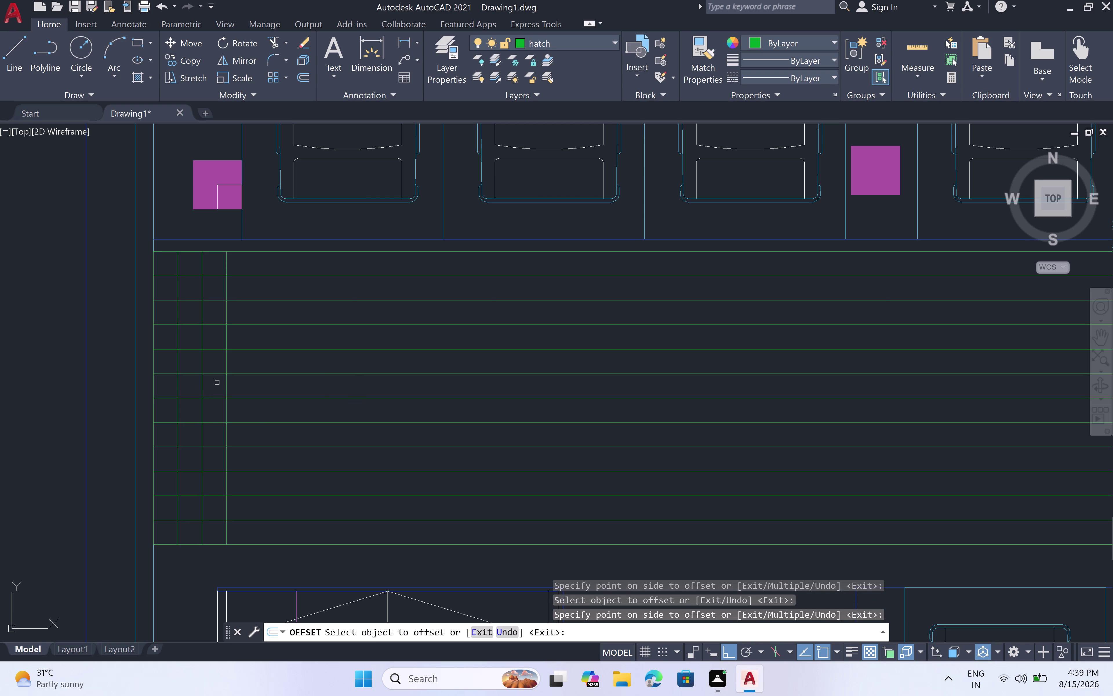
Add the remaining 1-foot vertical lines to complete the five-line grid.
click(224, 384)
click(286, 385)
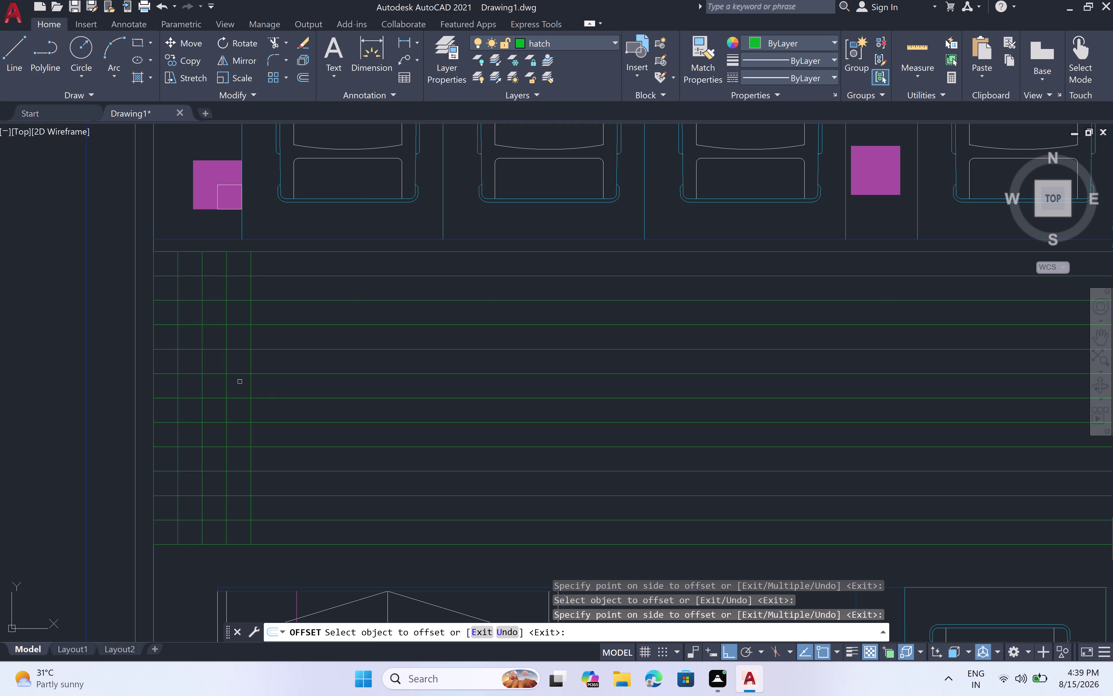
click(253, 384)
drag(266, 384, 278, 384)
triple_click(325, 384)
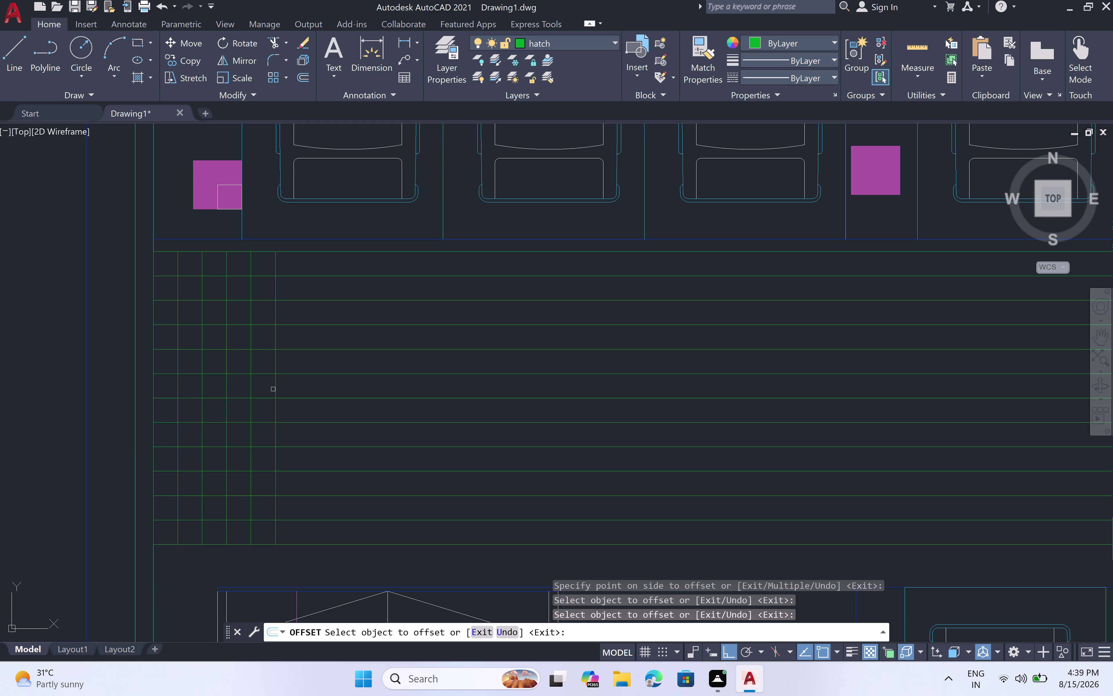
scroll(down, 3)
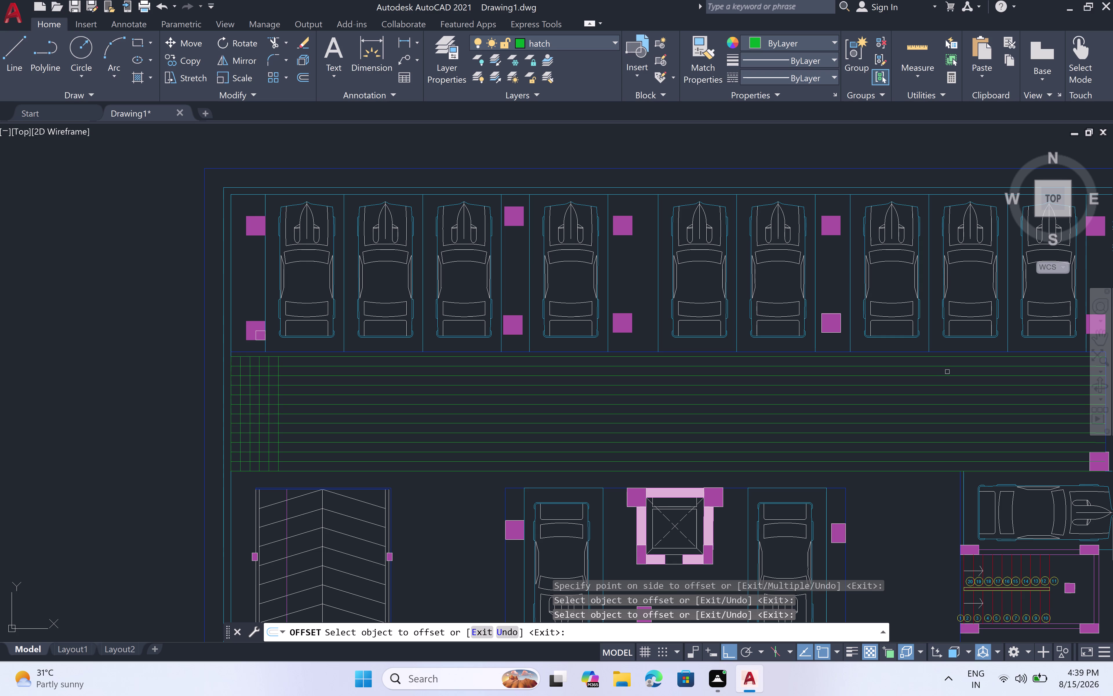
scroll(up, 3)
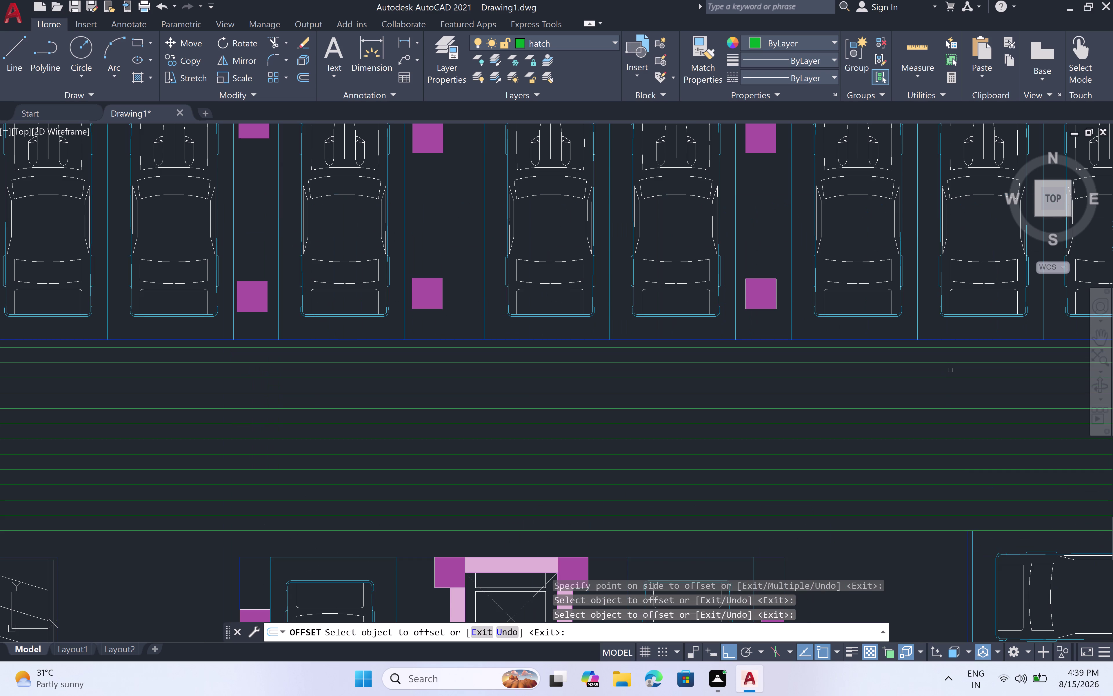
key(Escape)
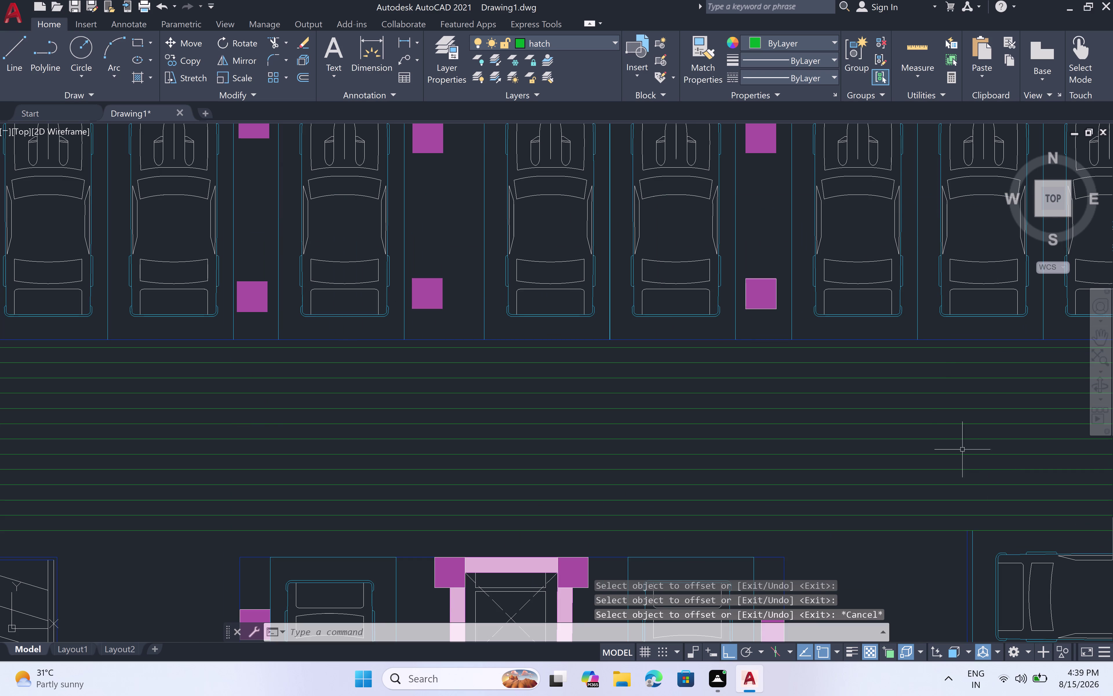
text(l)
key(space)
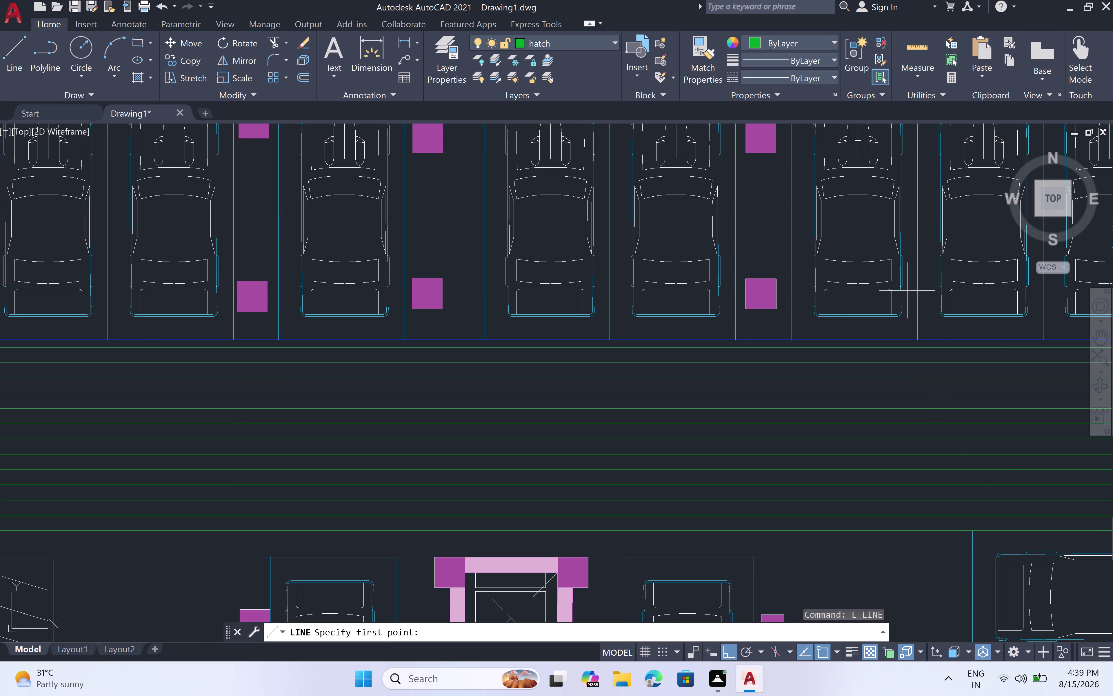
double_click(973, 531)
drag(973, 530, 971, 528)
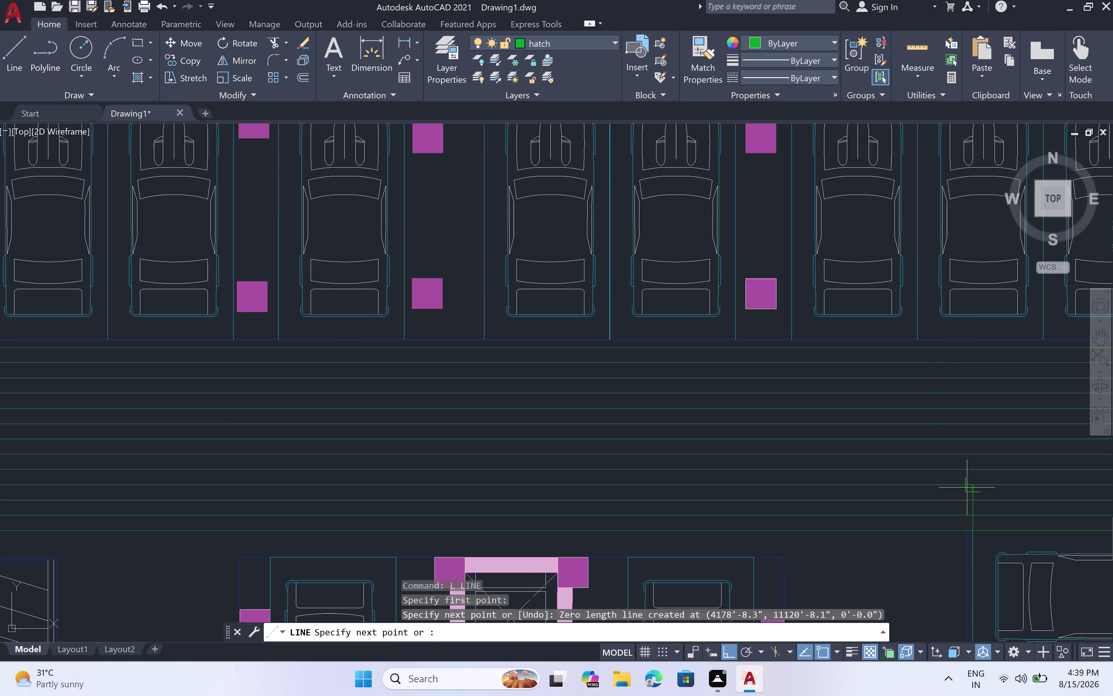
click(971, 335)
key(Escape)
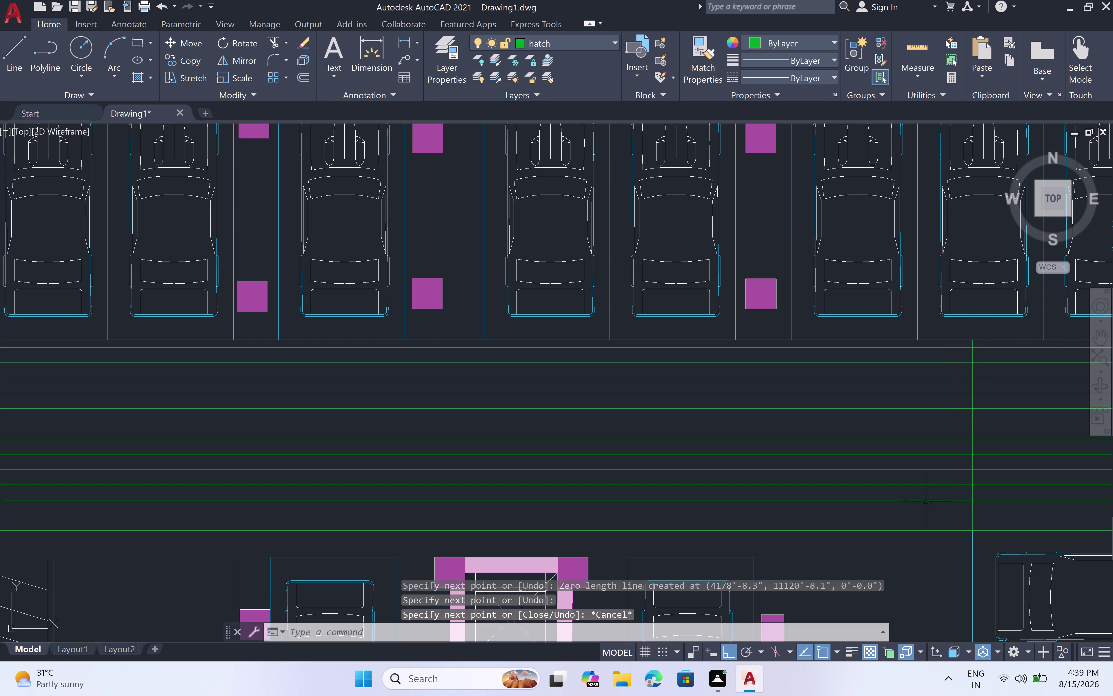
key(l)
key(space)
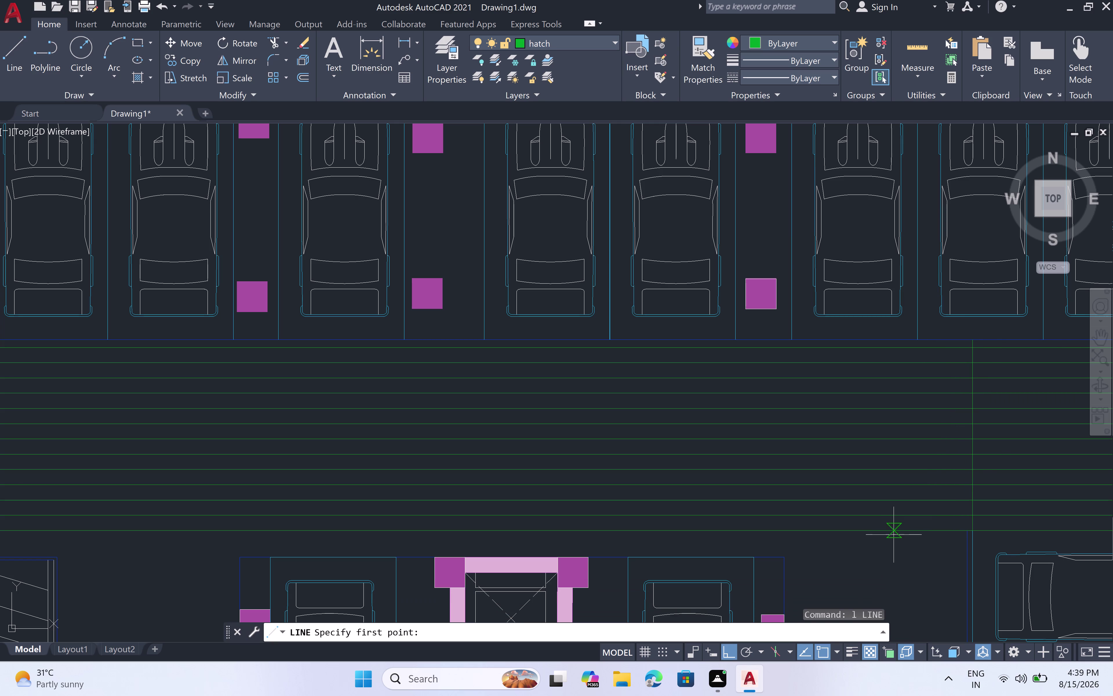
click(892, 530)
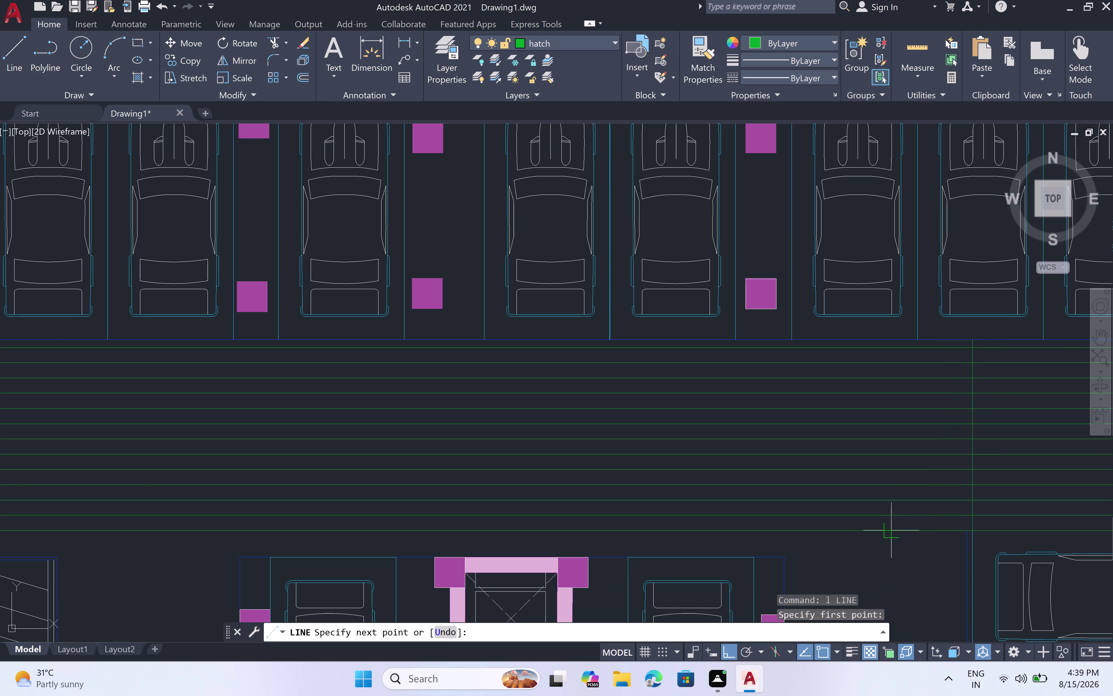
click(887, 529)
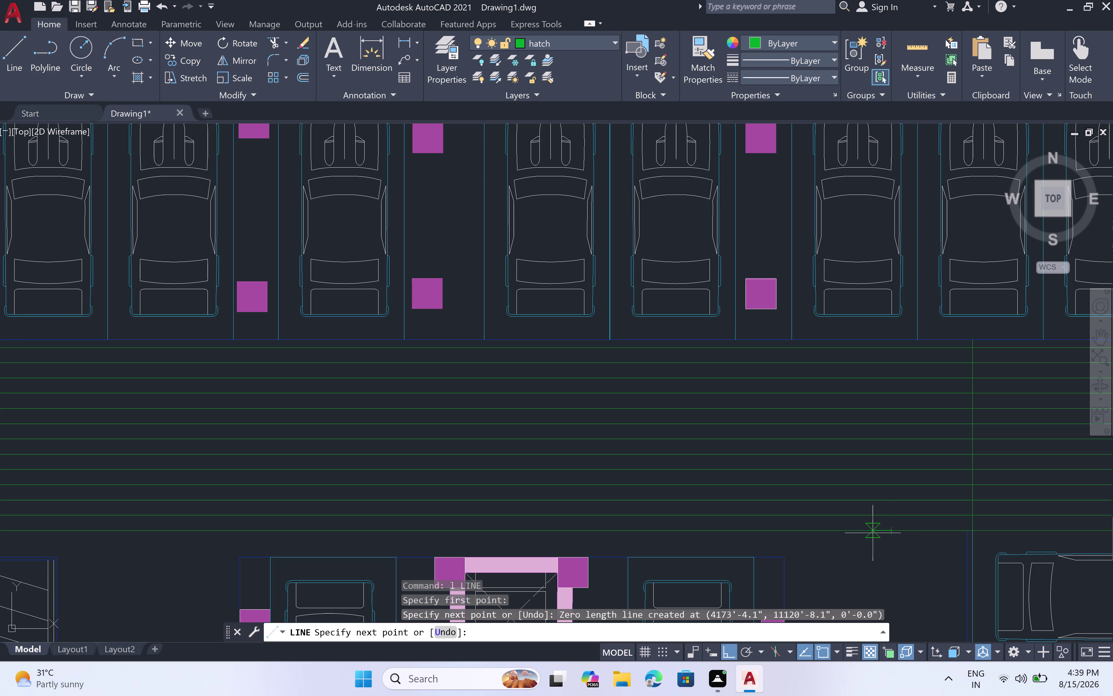
key(Escape)
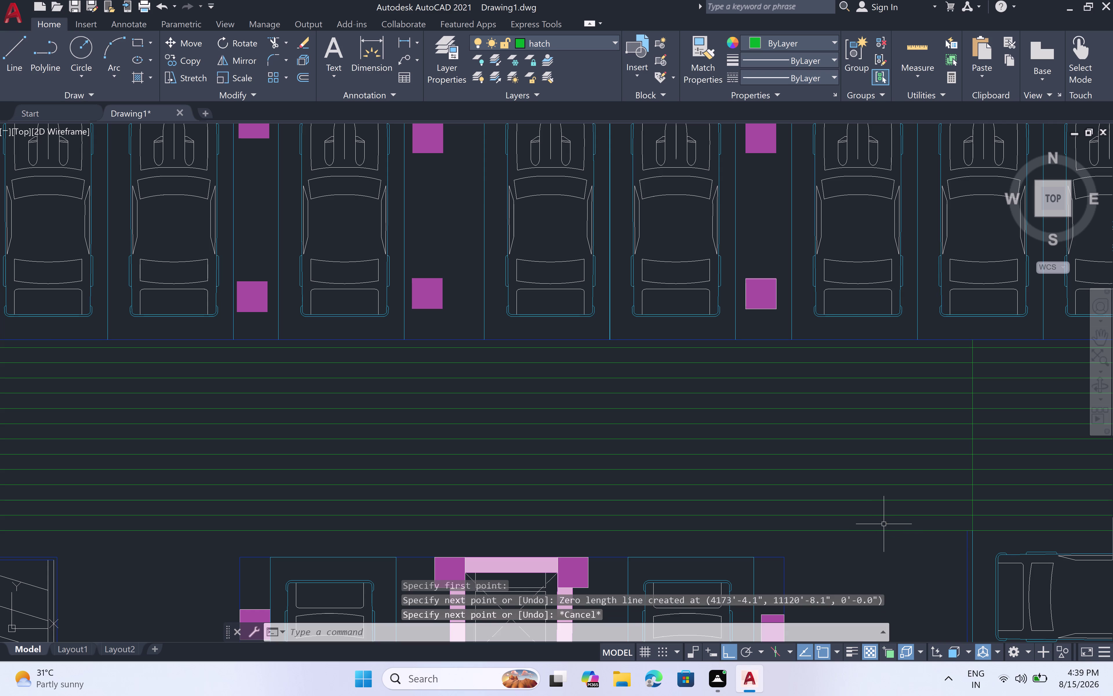
click(879, 531)
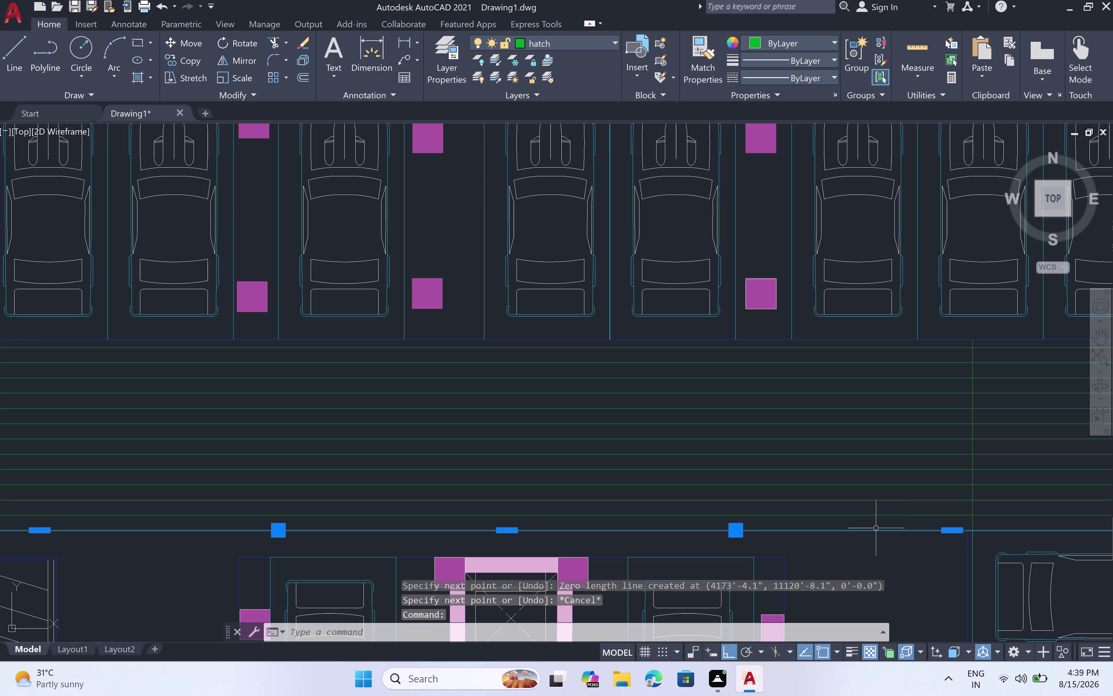
key(Escape)
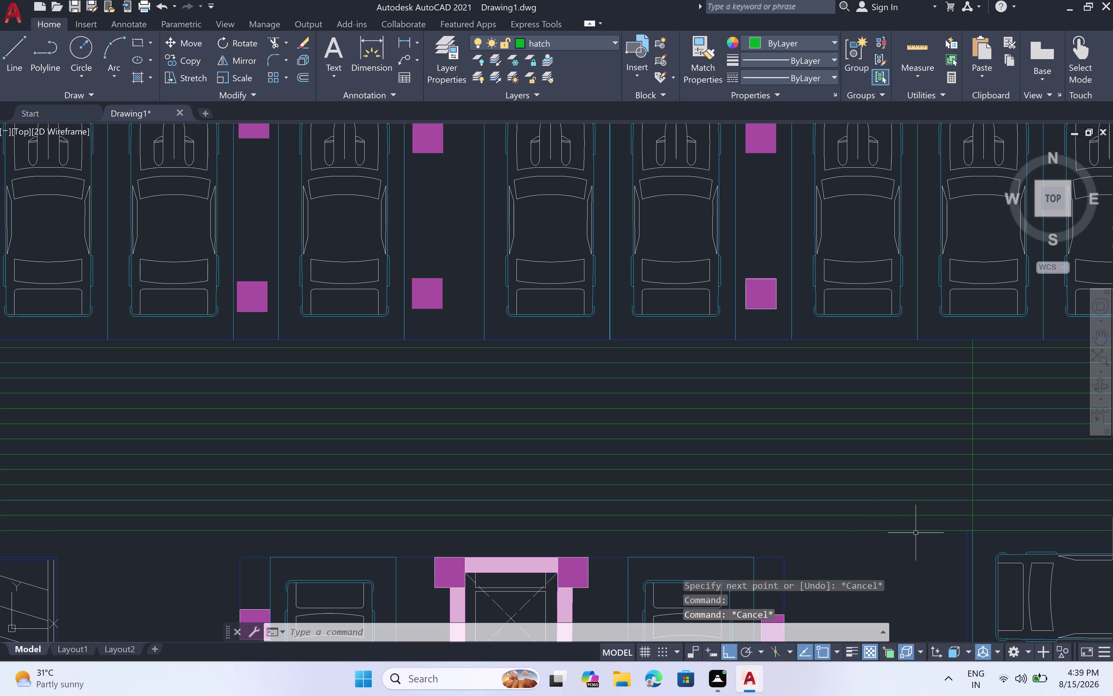
click(915, 531)
key(Escape)
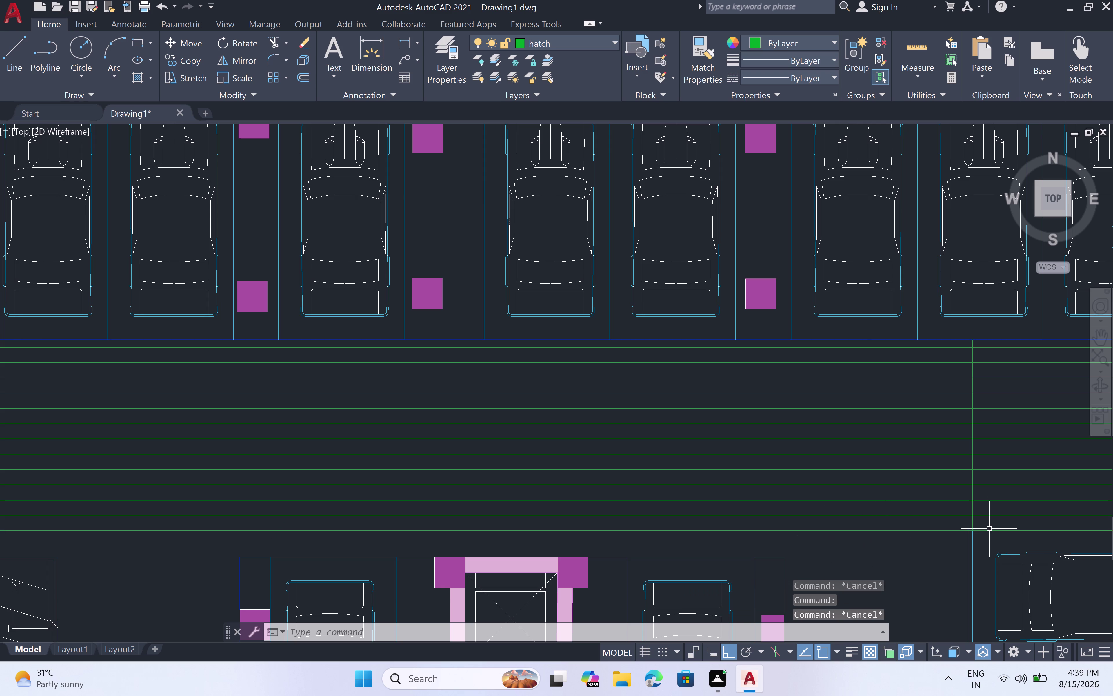
scroll(up, 3)
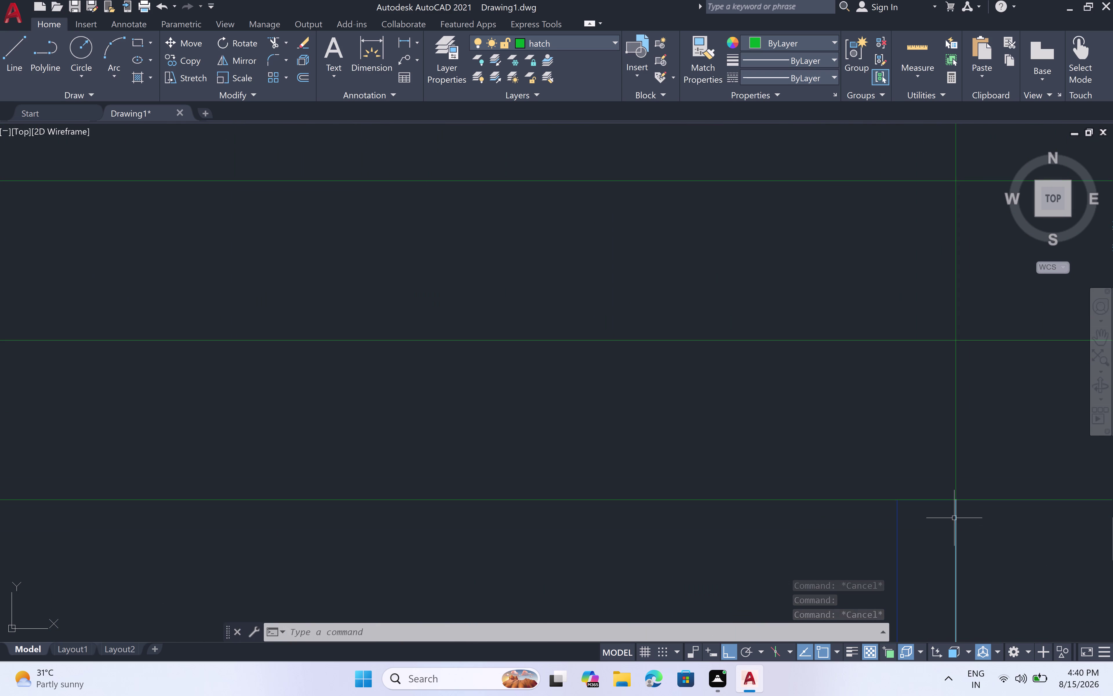
key(l)
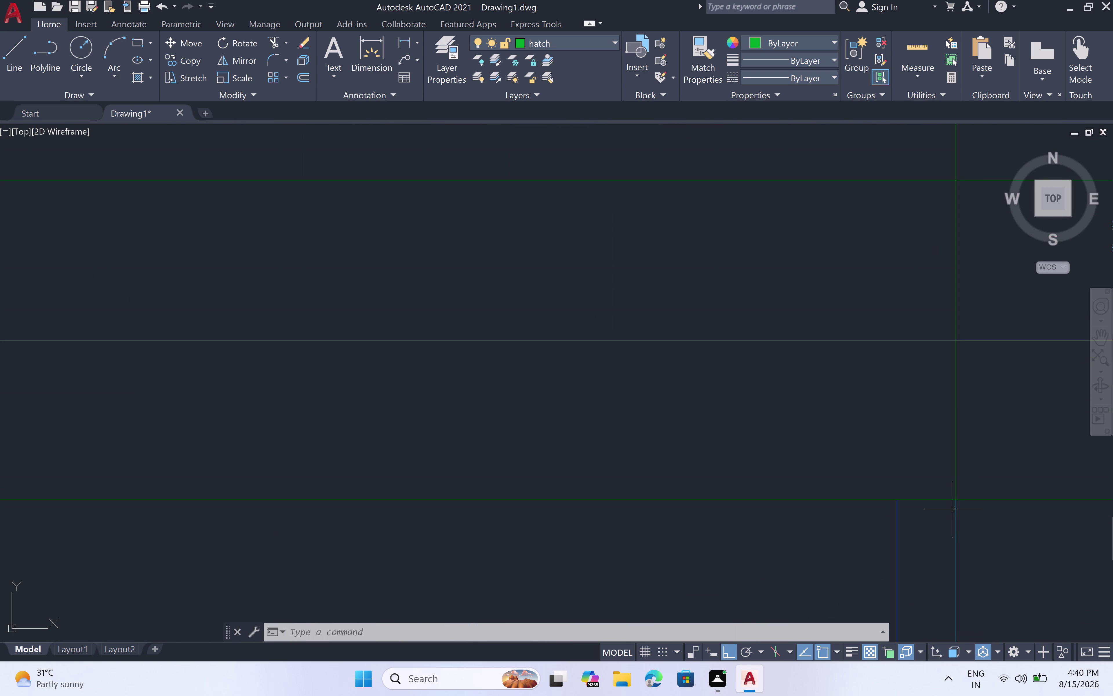
key(space)
click(952, 505)
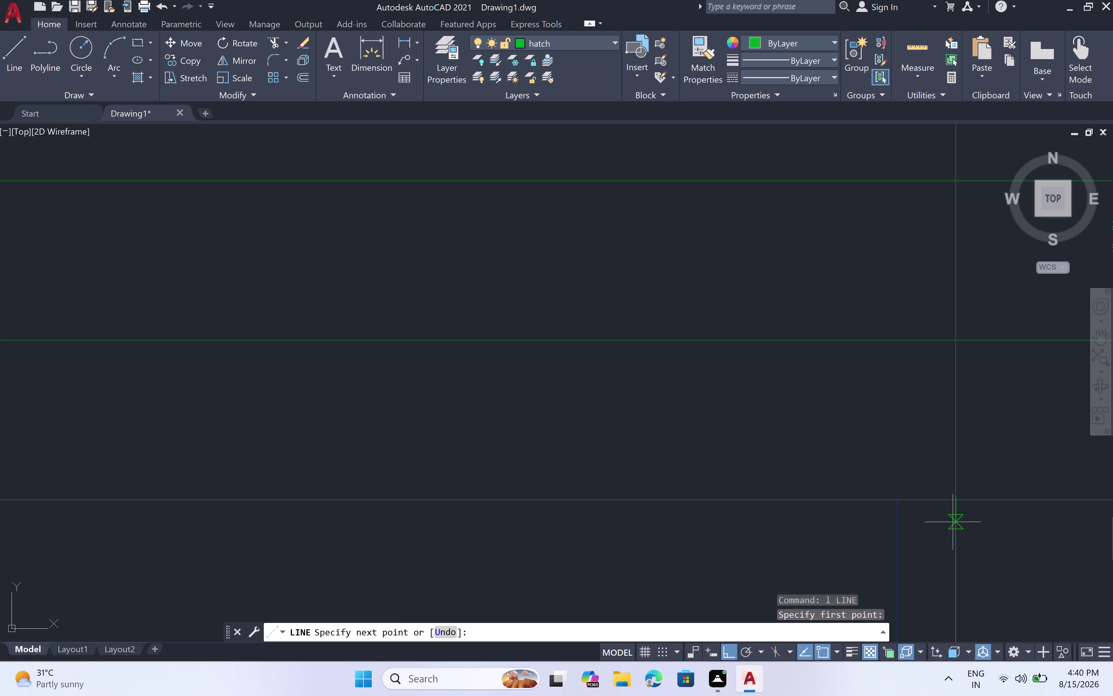
click(953, 522)
key(Escape)
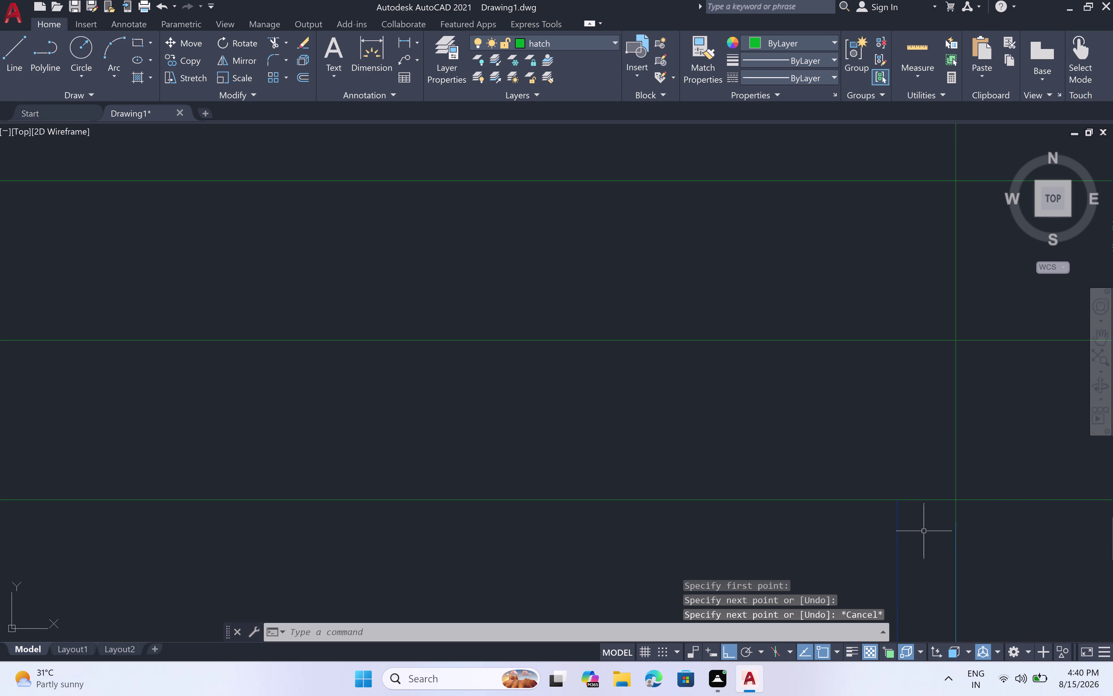
key(l)
key(Escape)
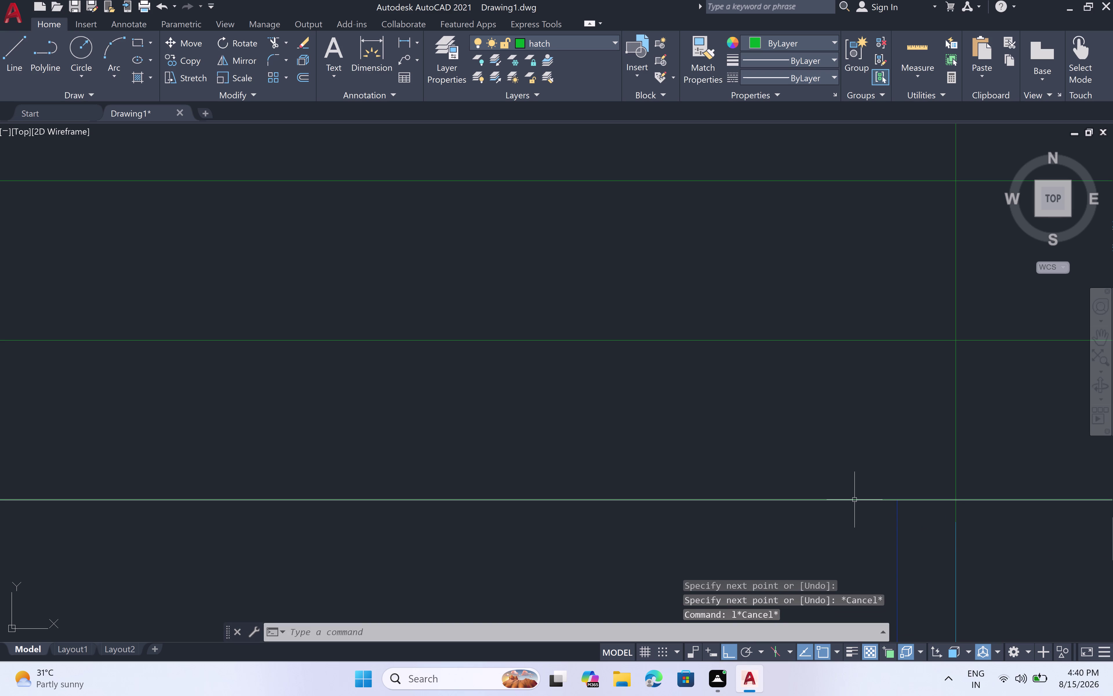
scroll(down, 3)
scroll(down, 3)
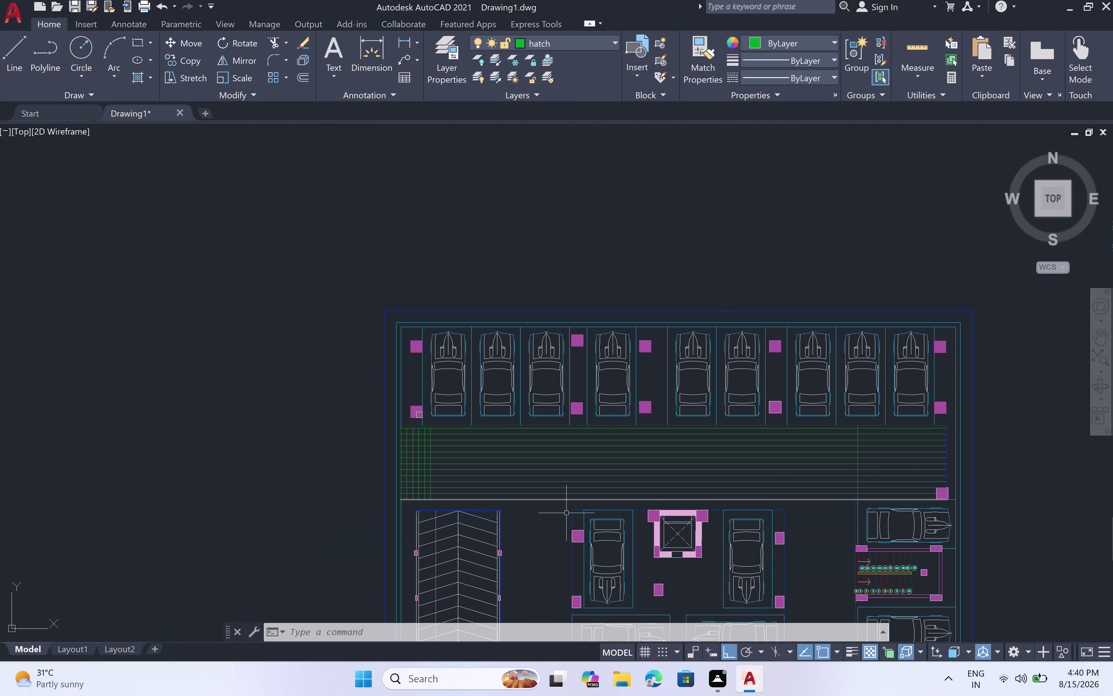
scroll(up, 3)
scroll(down, 3)
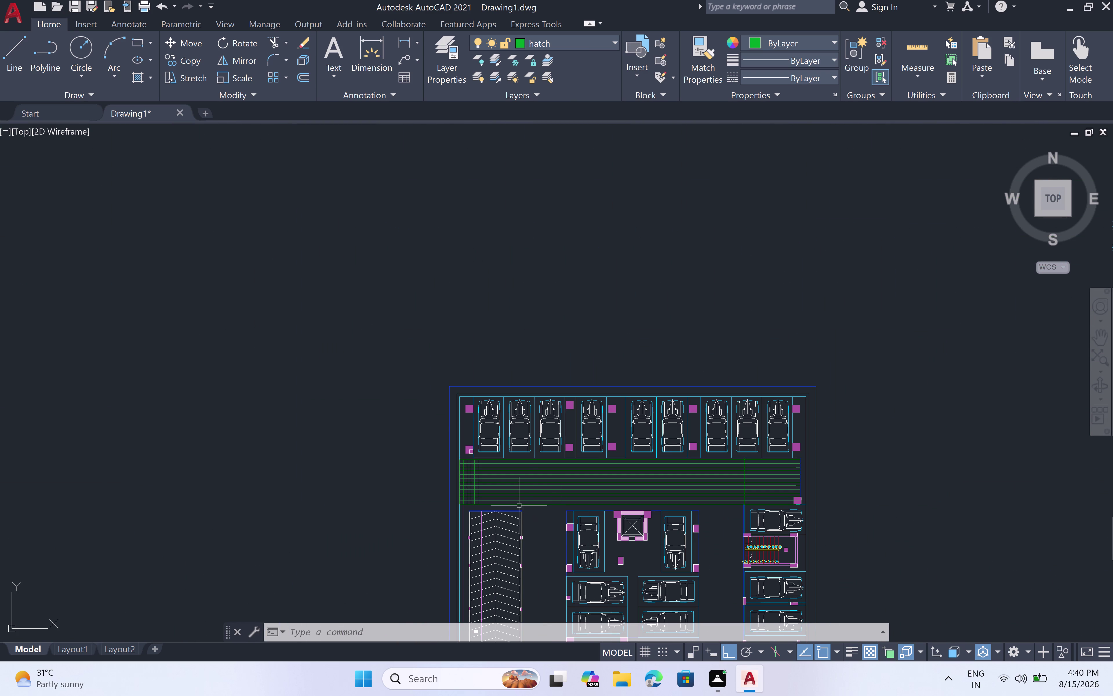
scroll(up, 3)
scroll(down, 3)
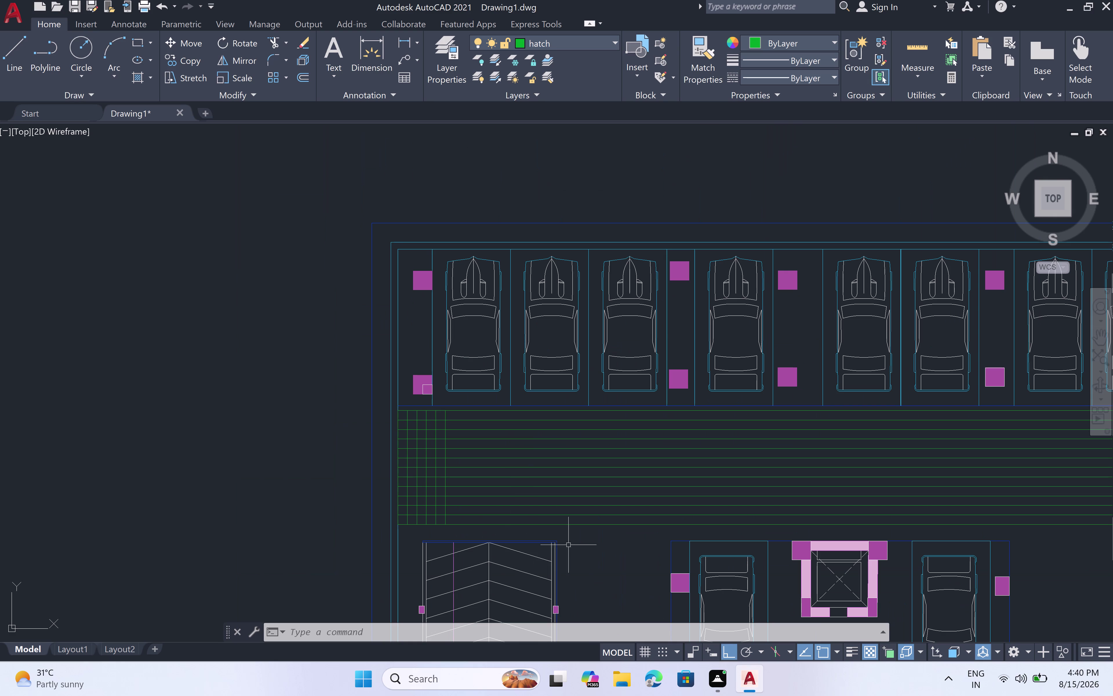